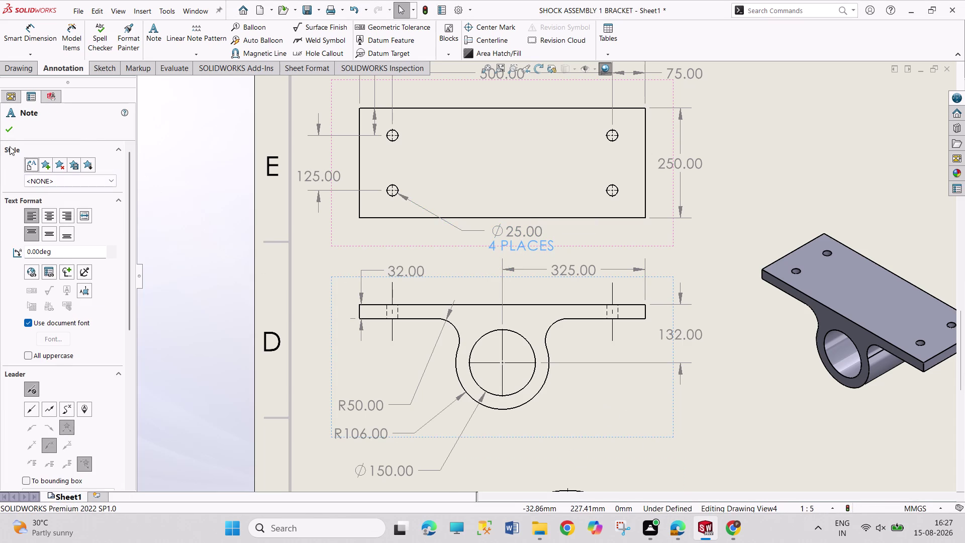
Check the bracket, pivot, bushing and nut dimensions in the Shock Assembly PDF.
click(11, 131)
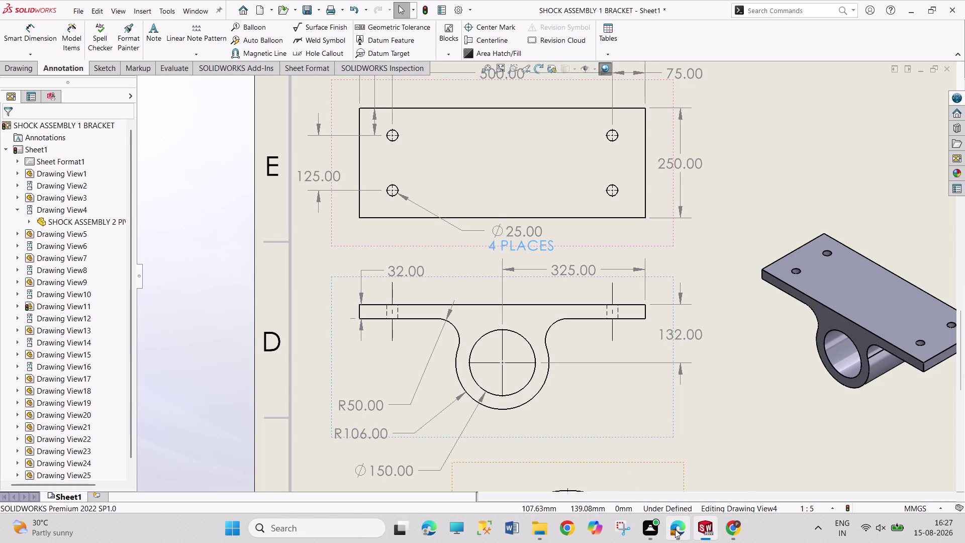
click(670, 466)
scroll(down, 3)
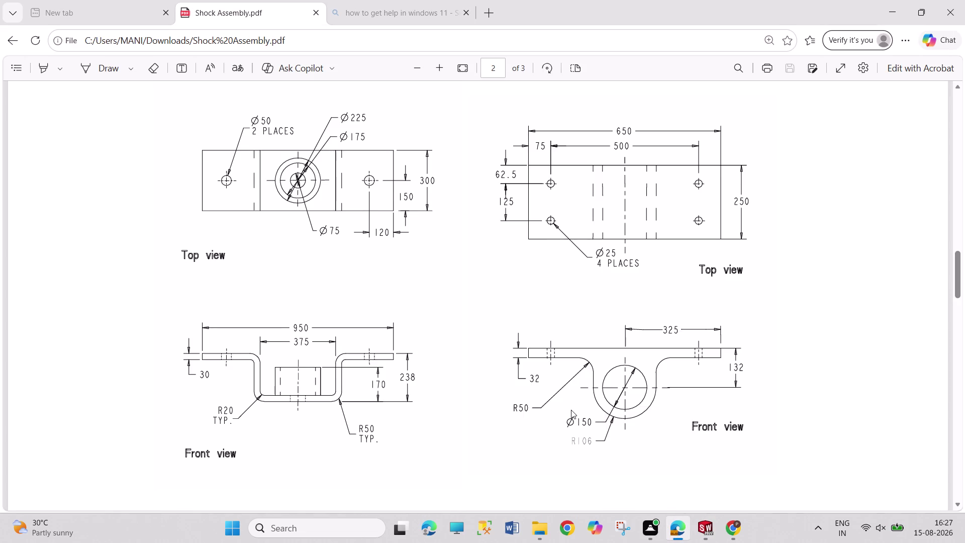
scroll(down, 3)
scroll(down, 3)
scroll(up, 3)
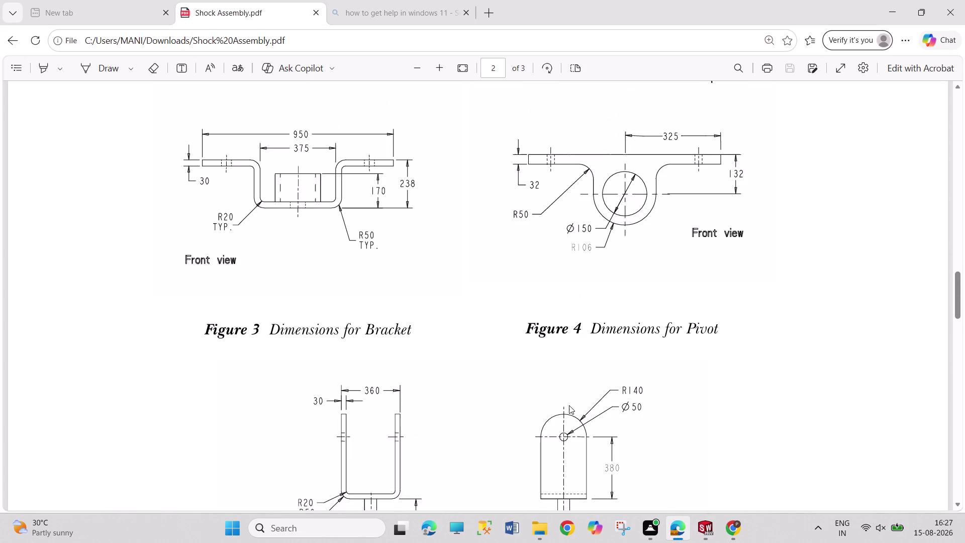
scroll(down, 3)
scroll(down, 3)
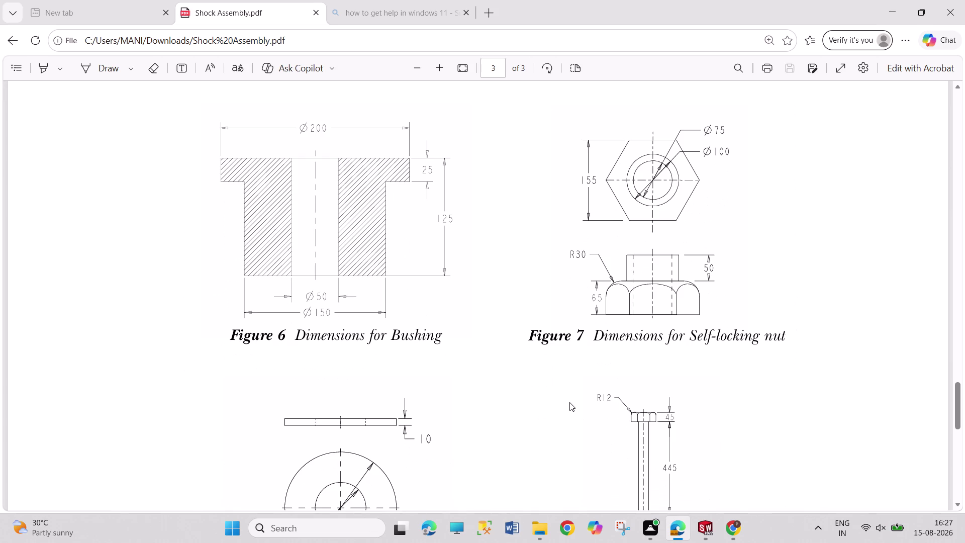
click(698, 532)
scroll(up, 3)
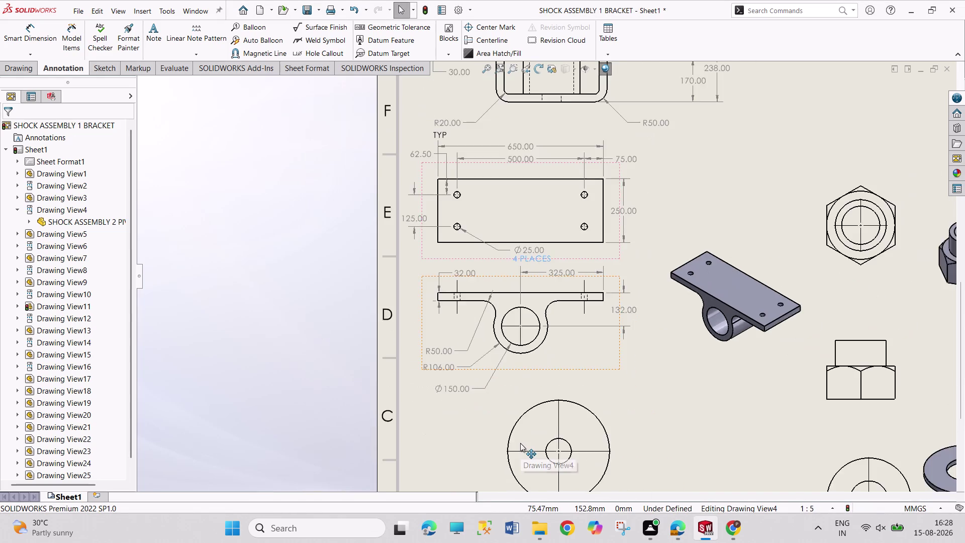
Move the bushing's round view into line with its side view.
scroll(up, 3)
scroll(up, 3)
scroll(down, 3)
scroll(down, 3)
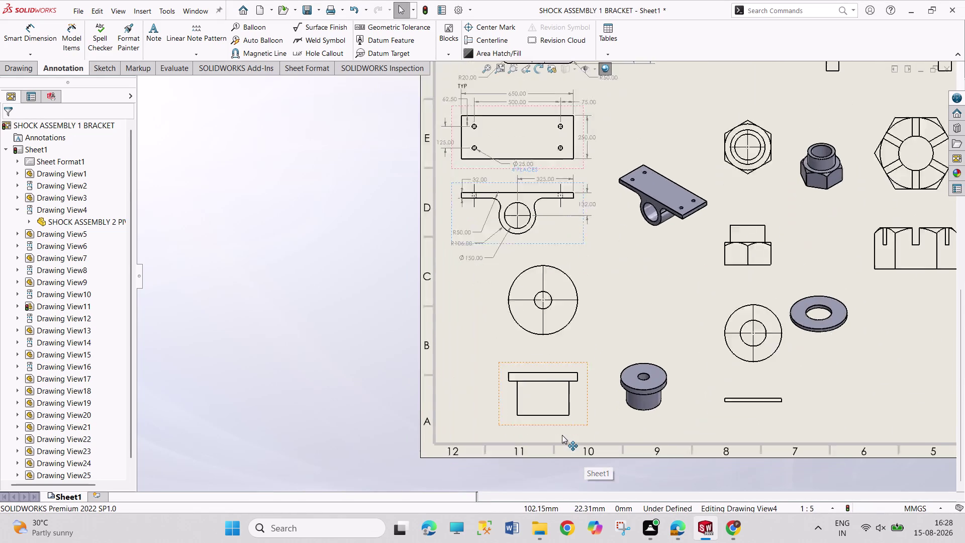
drag(543, 306, 508, 302)
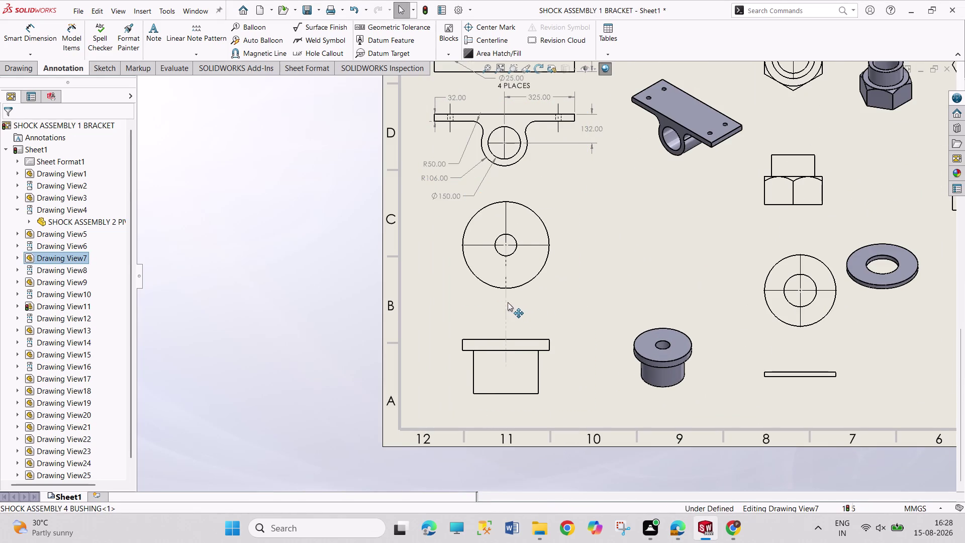
drag(507, 302, 481, 312)
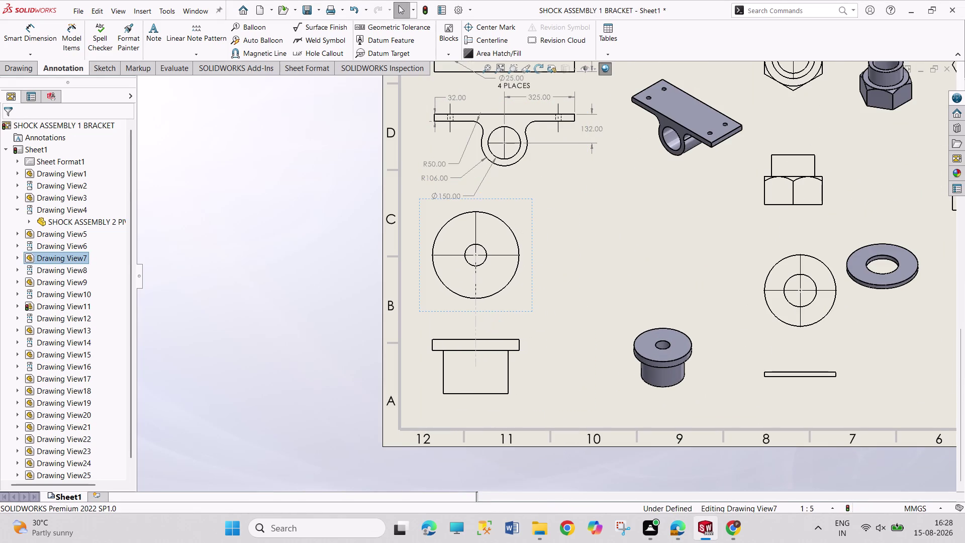
scroll(up, 3)
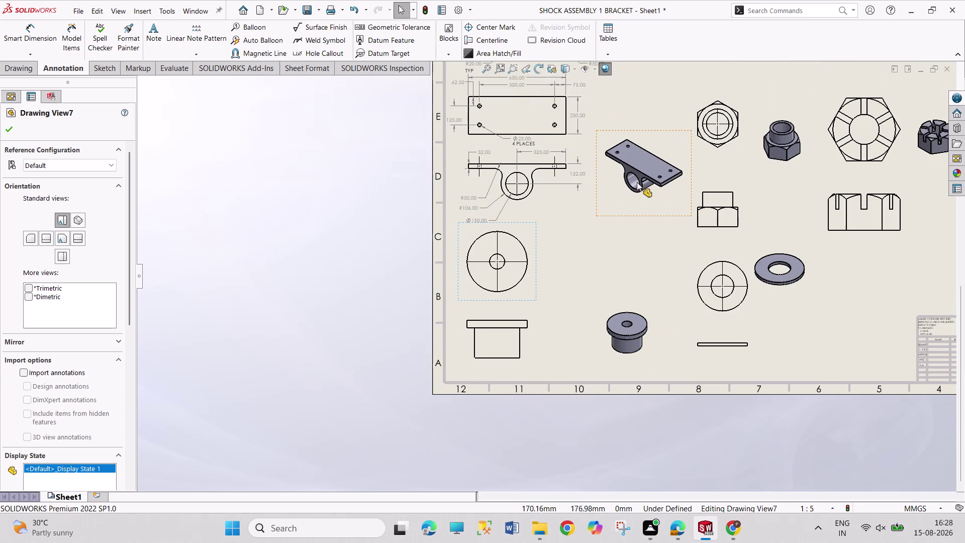
scroll(up, 3)
drag(619, 174, 618, 168)
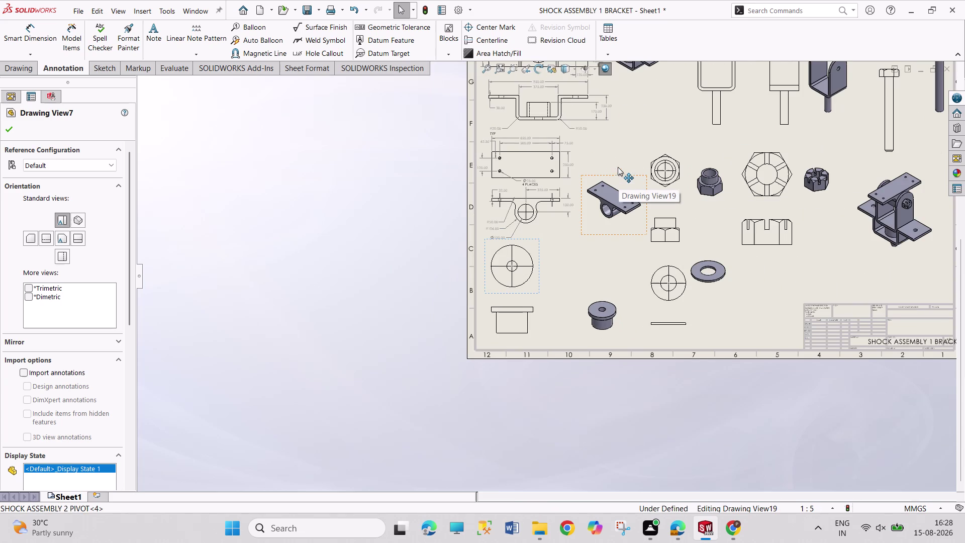
drag(618, 167, 609, 140)
scroll(down, 3)
scroll(down, 3)
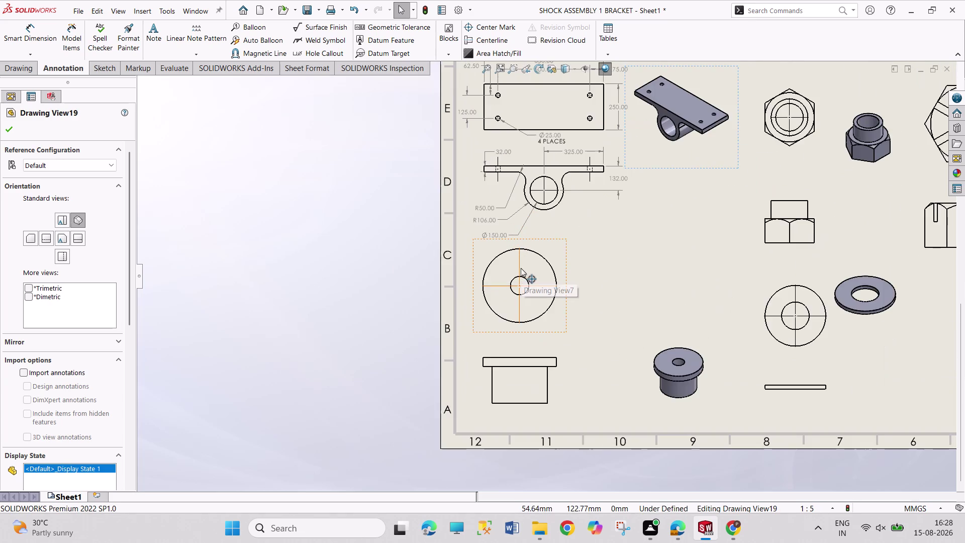
scroll(down, 3)
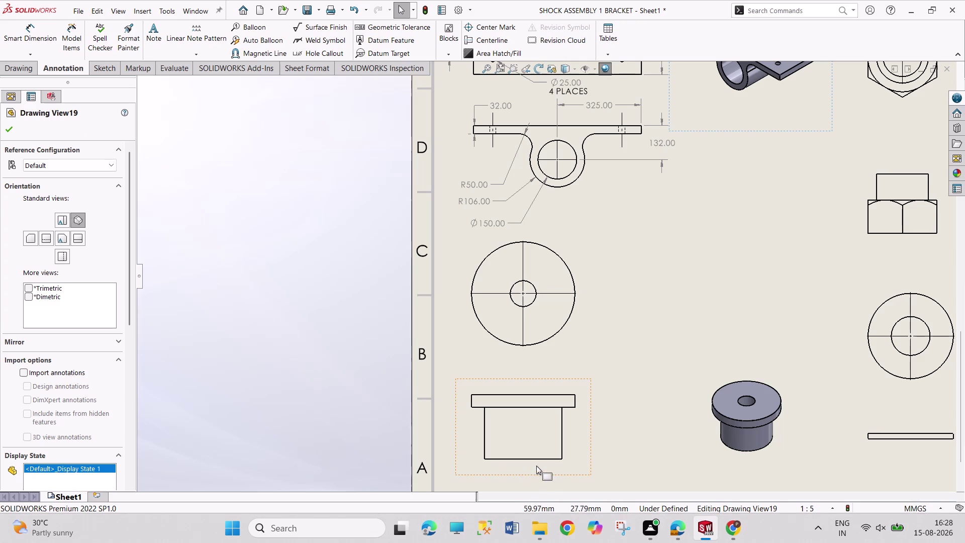
Set the bushing side view (Drawing View8) to Hidden Lines Visible.
click(541, 473)
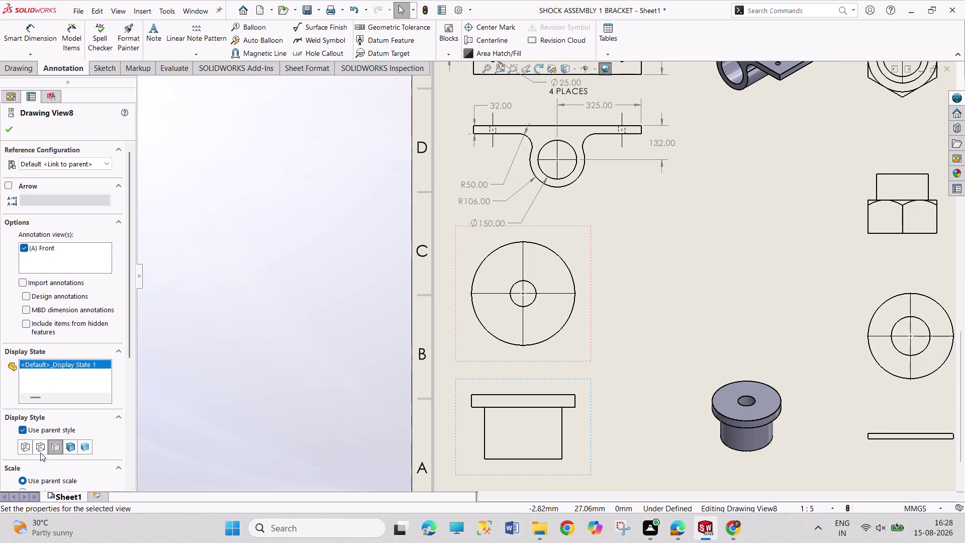
click(39, 448)
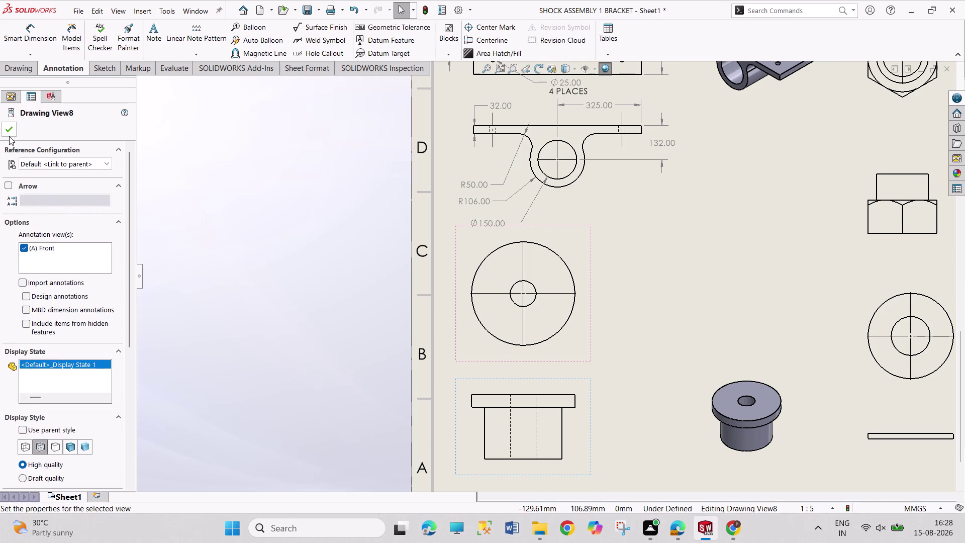
click(9, 130)
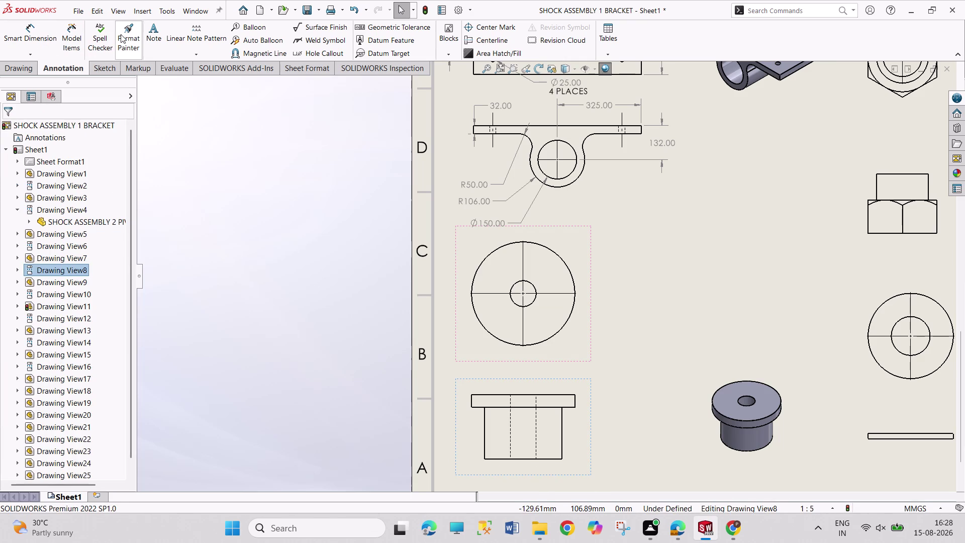
click(24, 31)
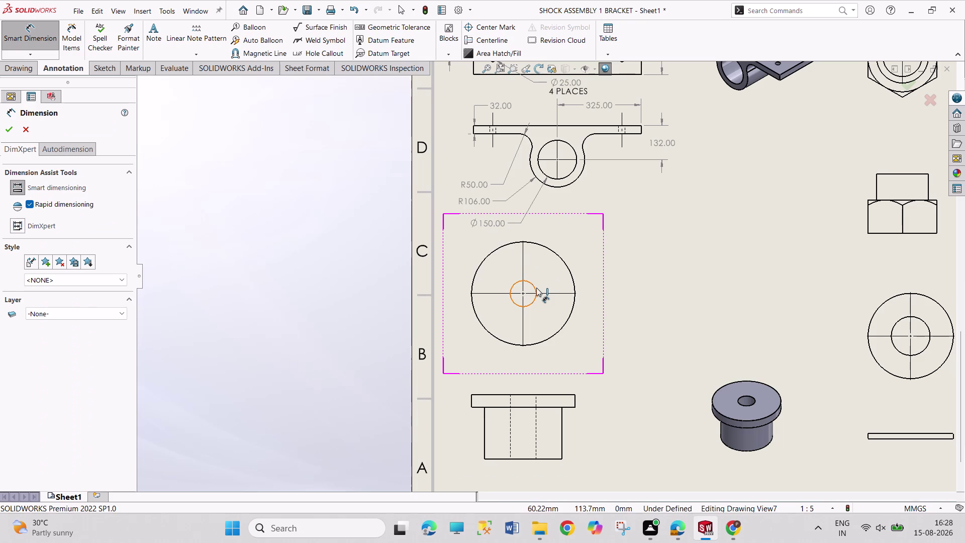
Dimension the bushing round view with the Ø50 bore and Ø200 outer diameter.
click(536, 287)
click(536, 287)
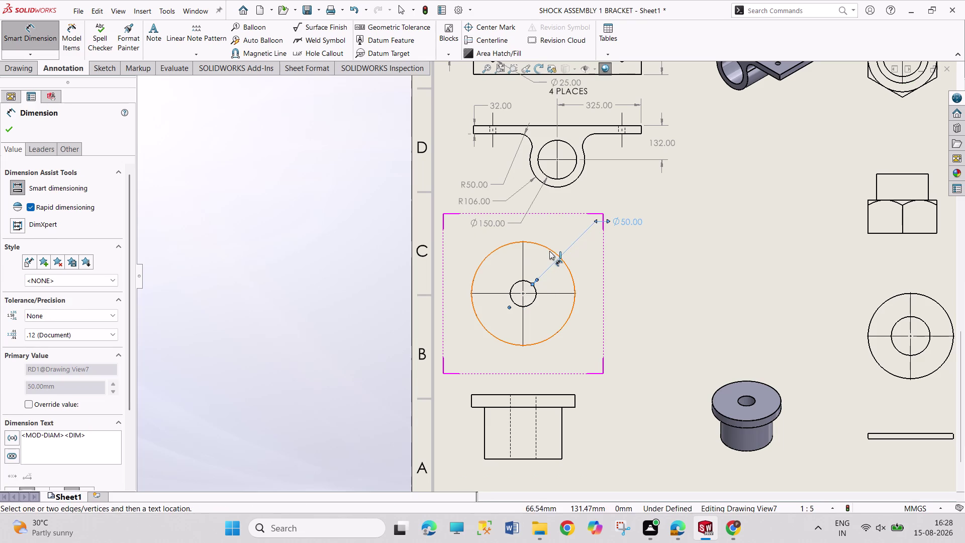
click(550, 251)
click(549, 251)
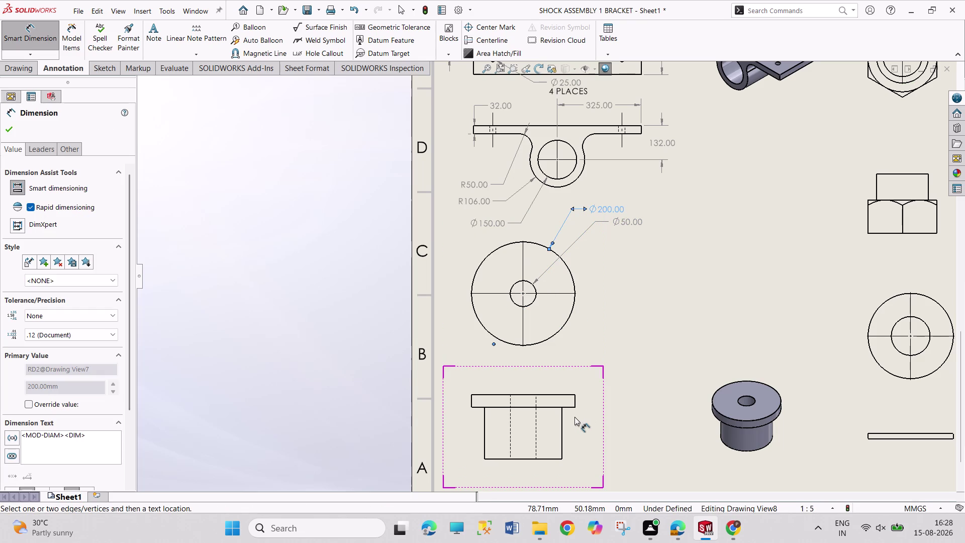
click(576, 402)
click(580, 401)
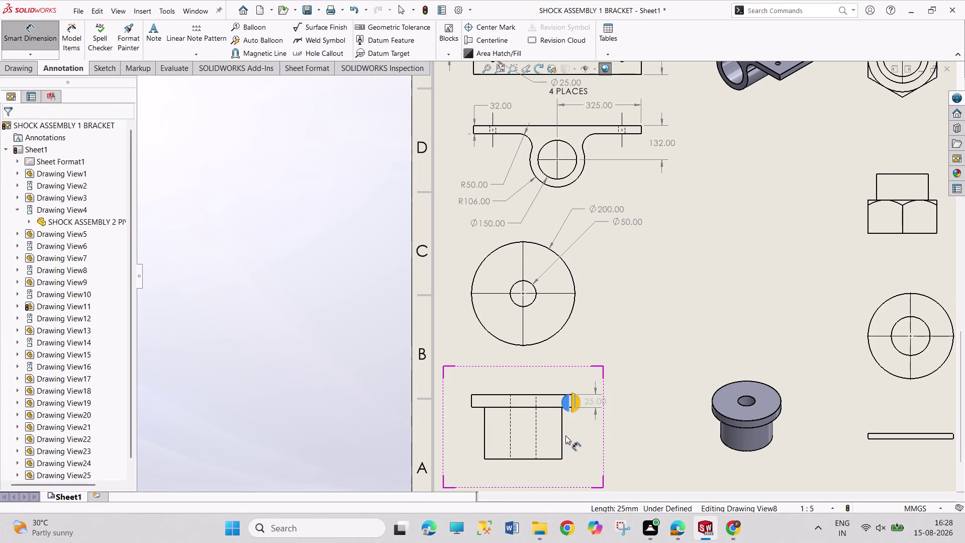
Add the 25 flange thickness, 100 height and Ø50 bore dimensions to the side view.
click(563, 448)
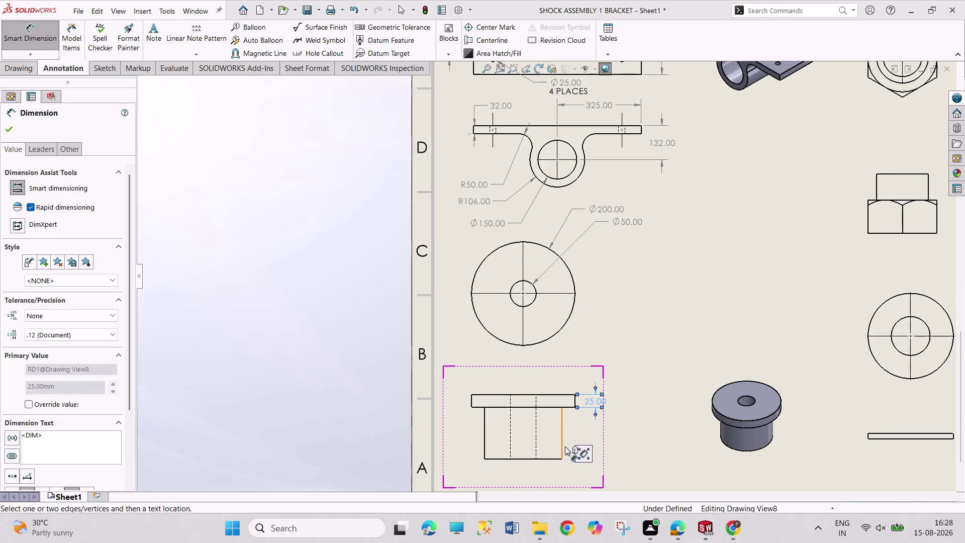
click(567, 443)
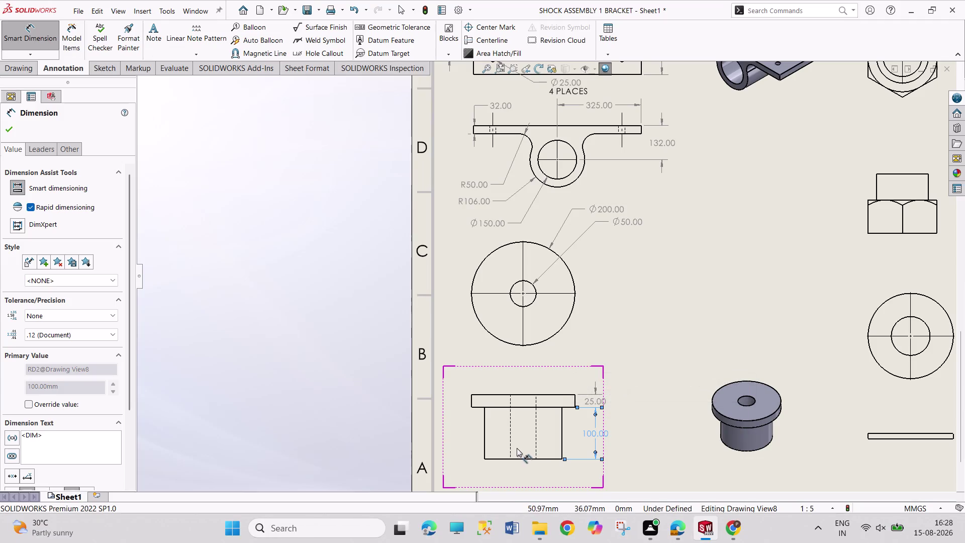
click(511, 445)
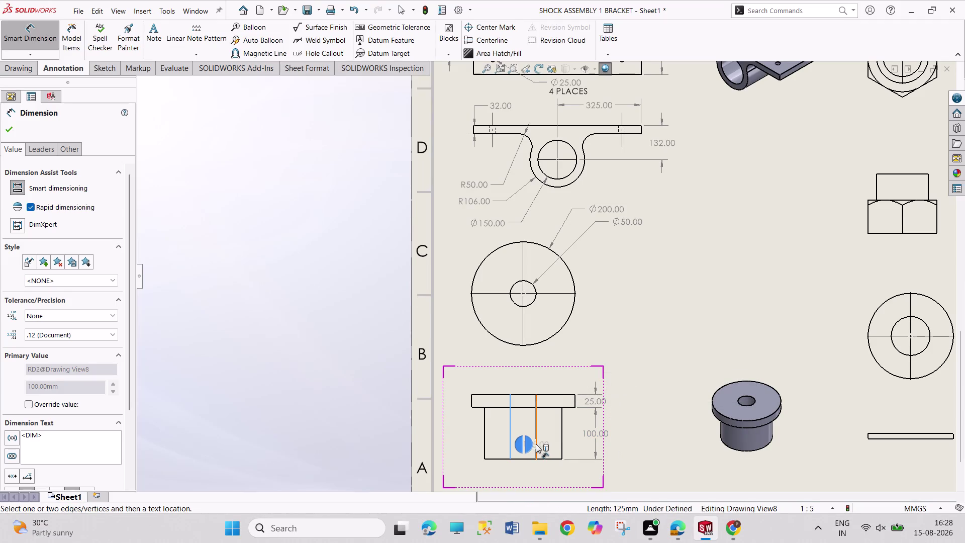
click(536, 444)
click(536, 433)
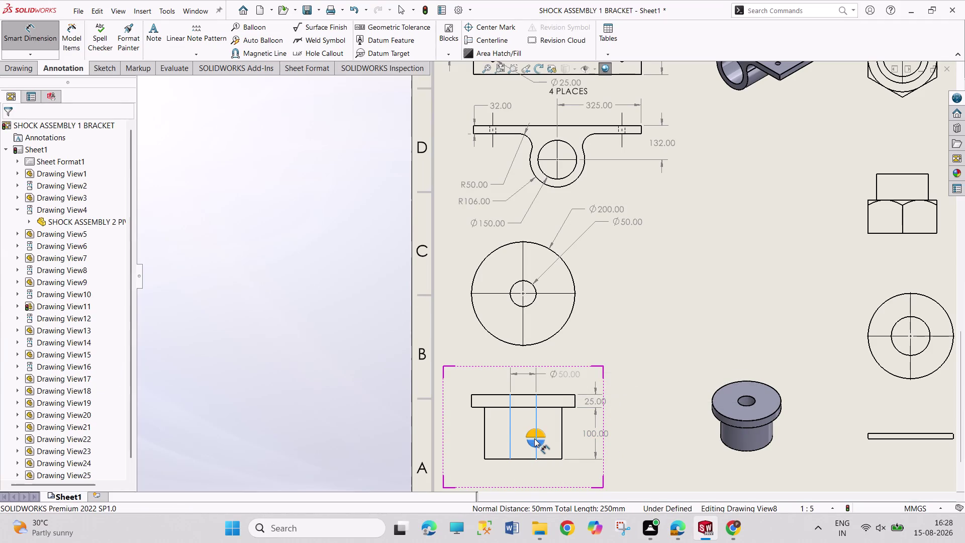
click(486, 443)
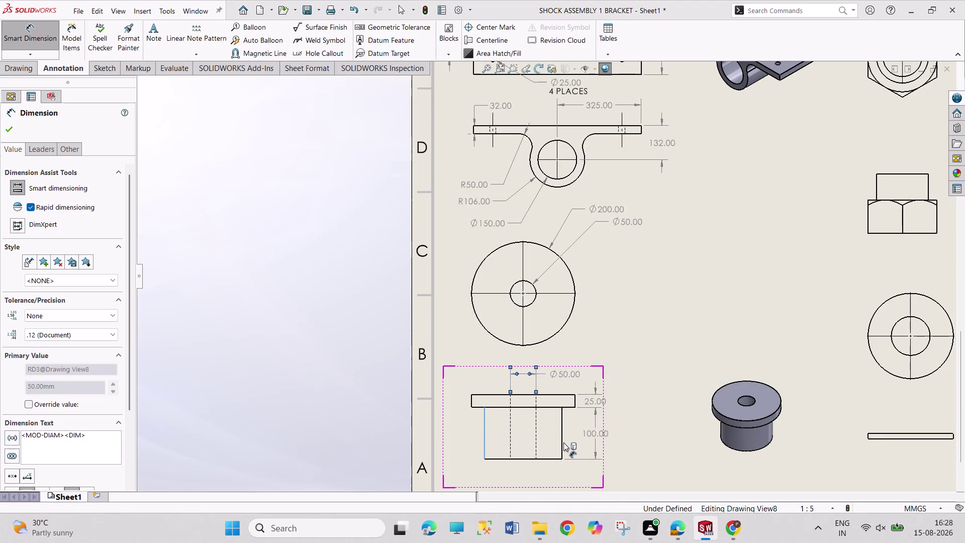
Add the Ø150 body and Ø200 flange diameters to the bushing side view.
click(563, 421)
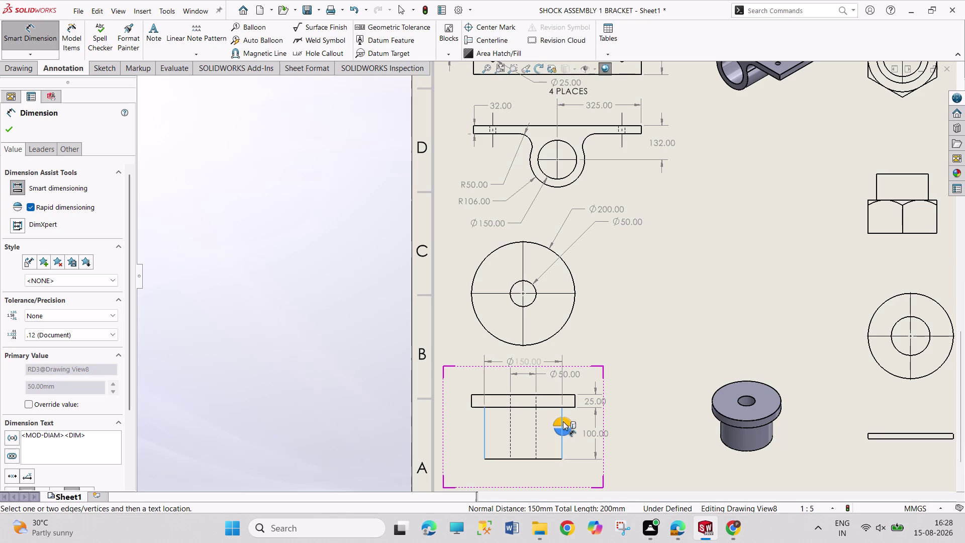
click(563, 422)
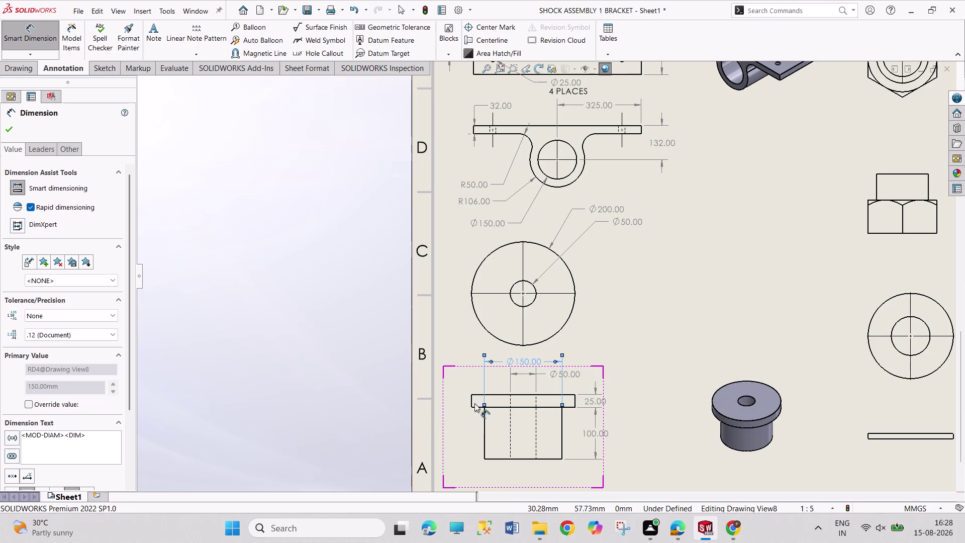
click(471, 401)
click(574, 403)
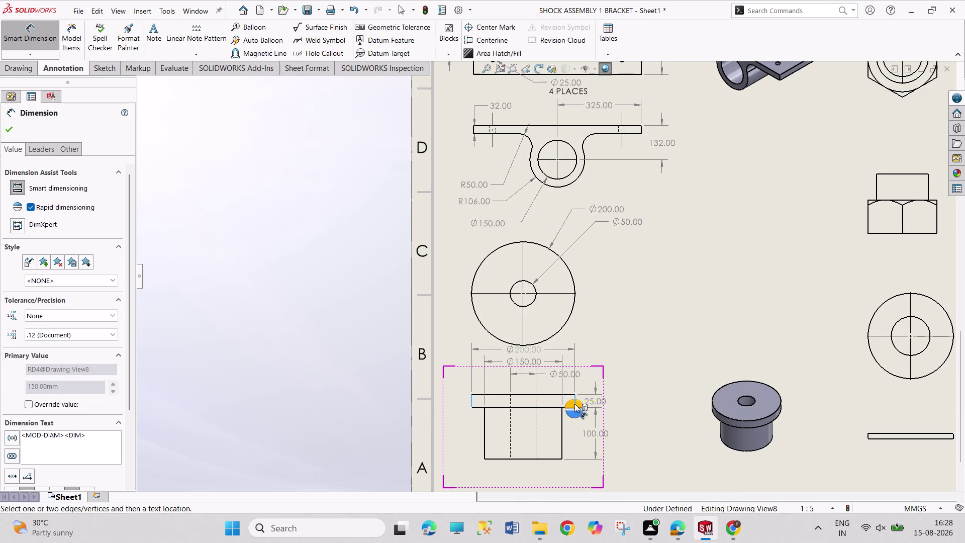
click(575, 403)
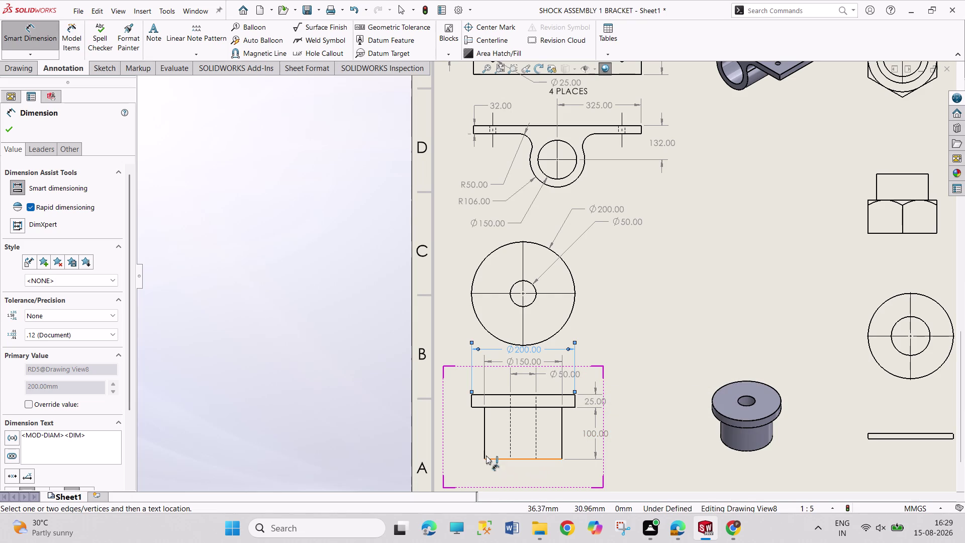
click(486, 455)
click(561, 453)
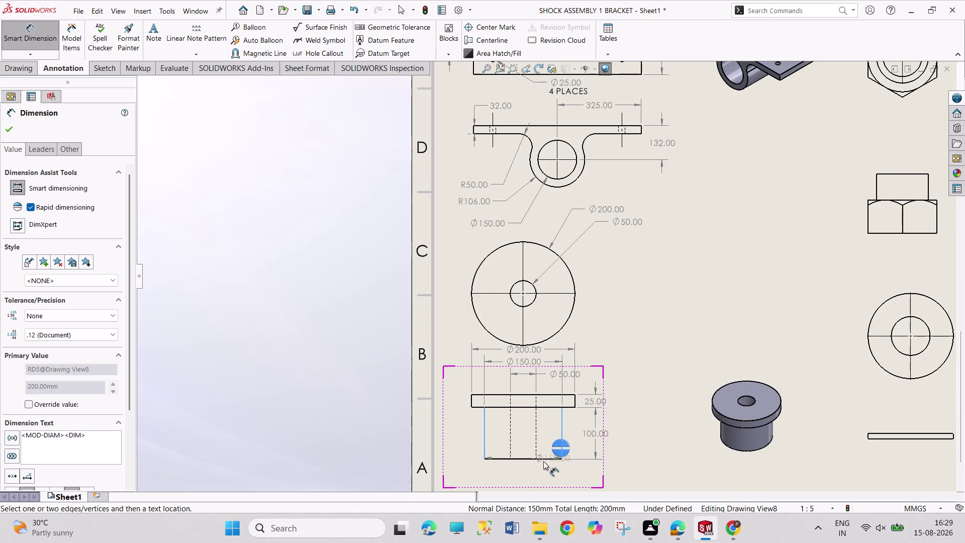
click(558, 452)
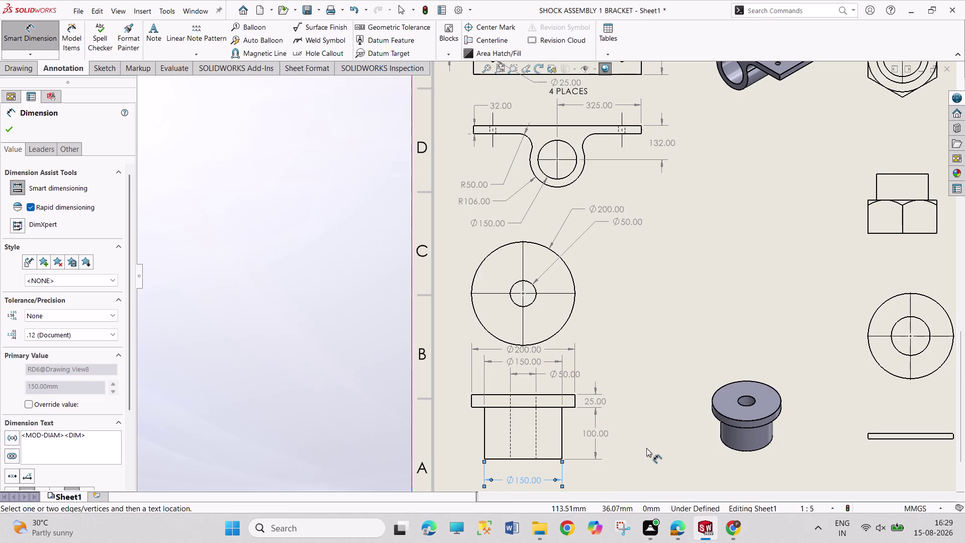
key(Escape)
key(Escape)
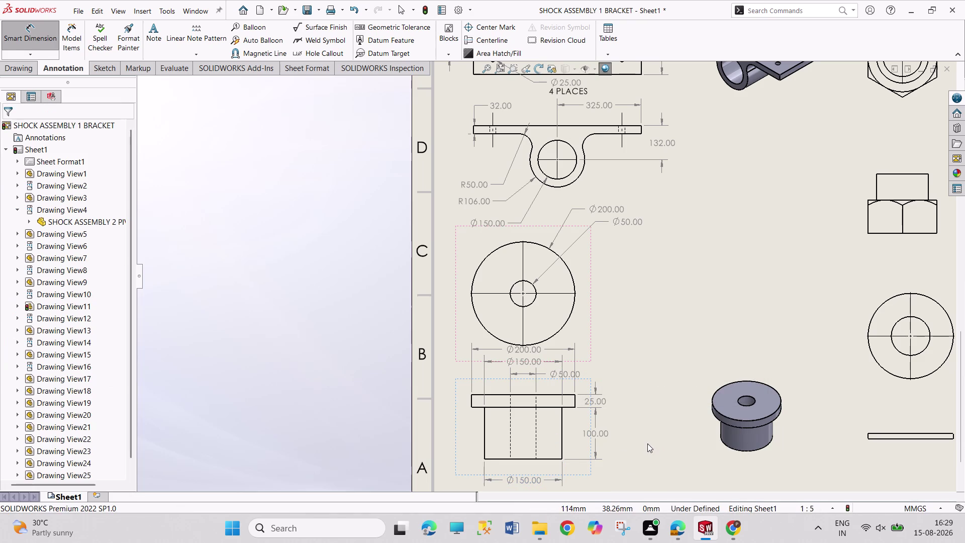
key(Escape)
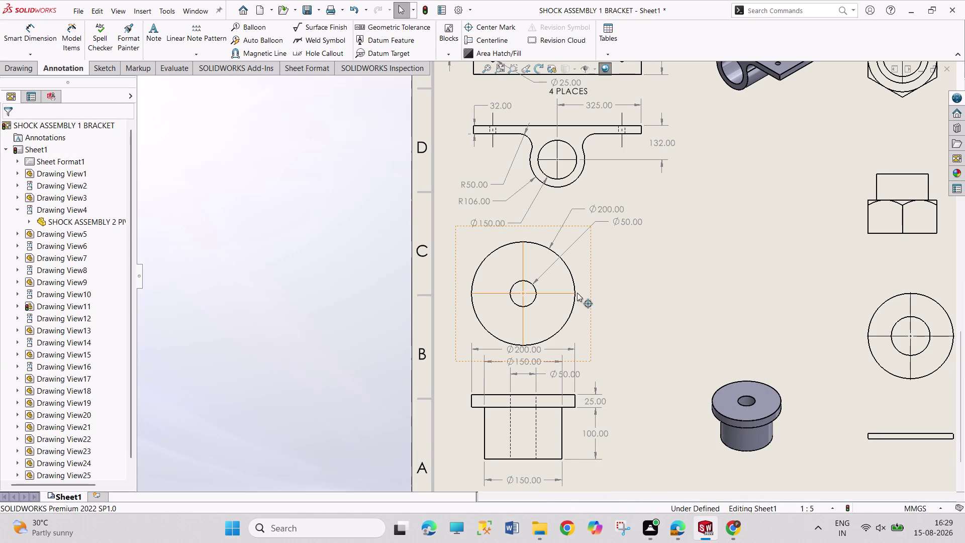
Move the bushing front view up and place its isometric view beside it.
drag(590, 302, 591, 297)
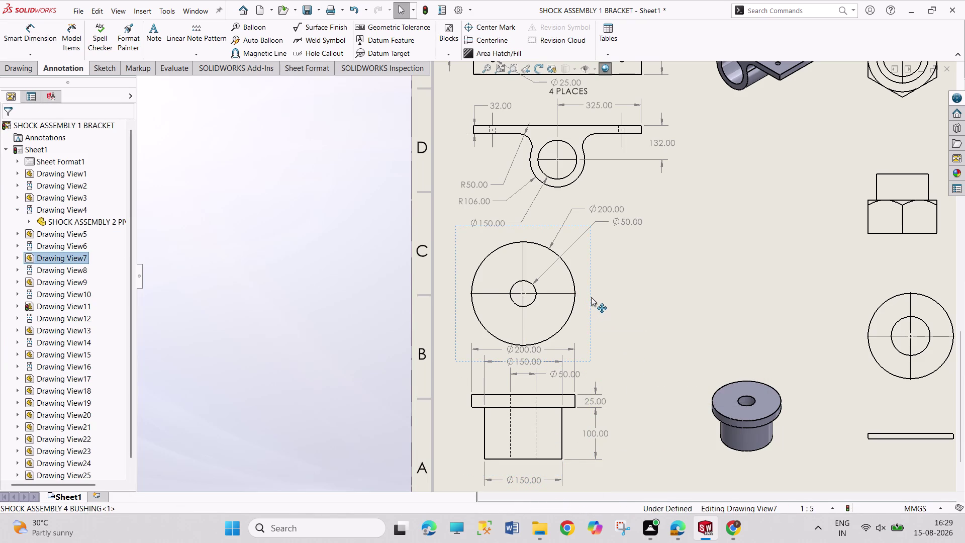
drag(592, 298, 594, 288)
scroll(up, 3)
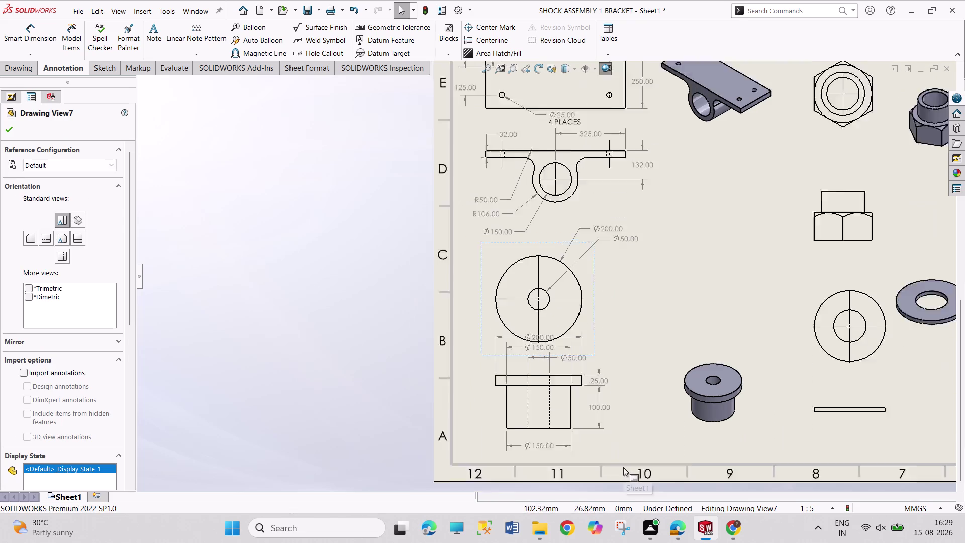
scroll(down, 3)
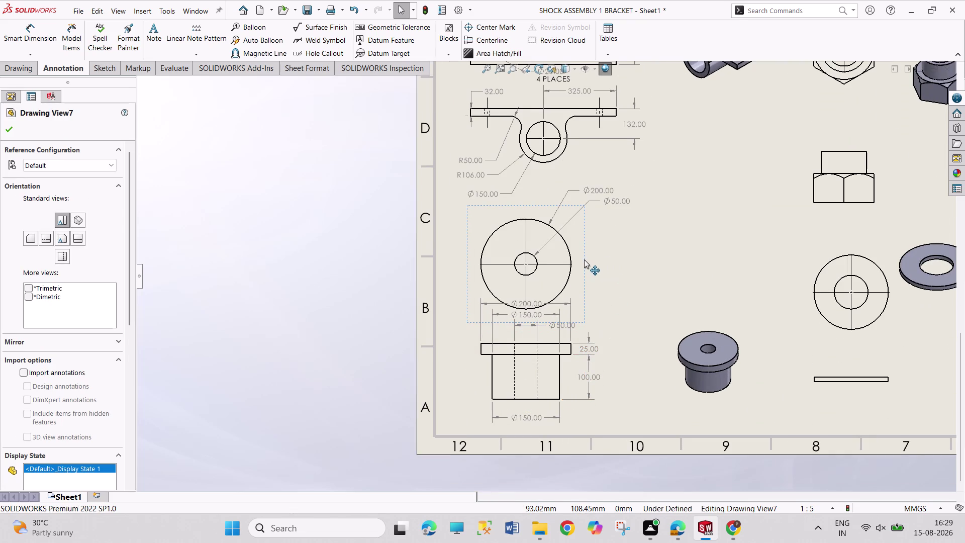
drag(585, 260, 588, 240)
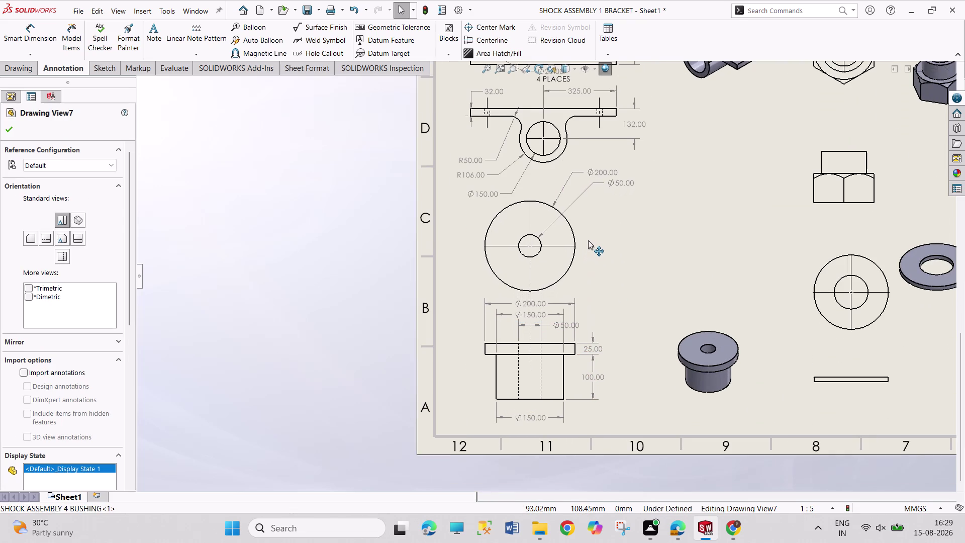
drag(589, 241, 588, 238)
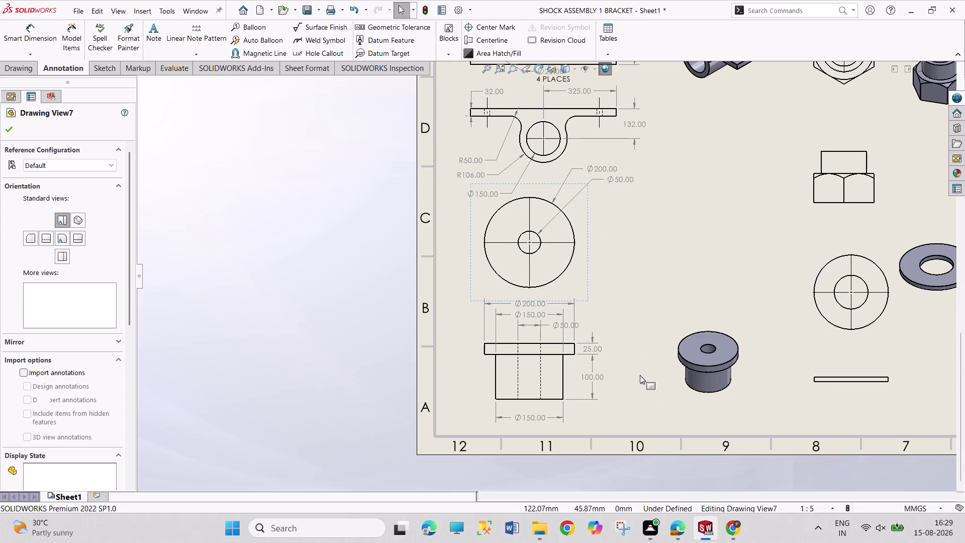
drag(696, 417, 665, 350)
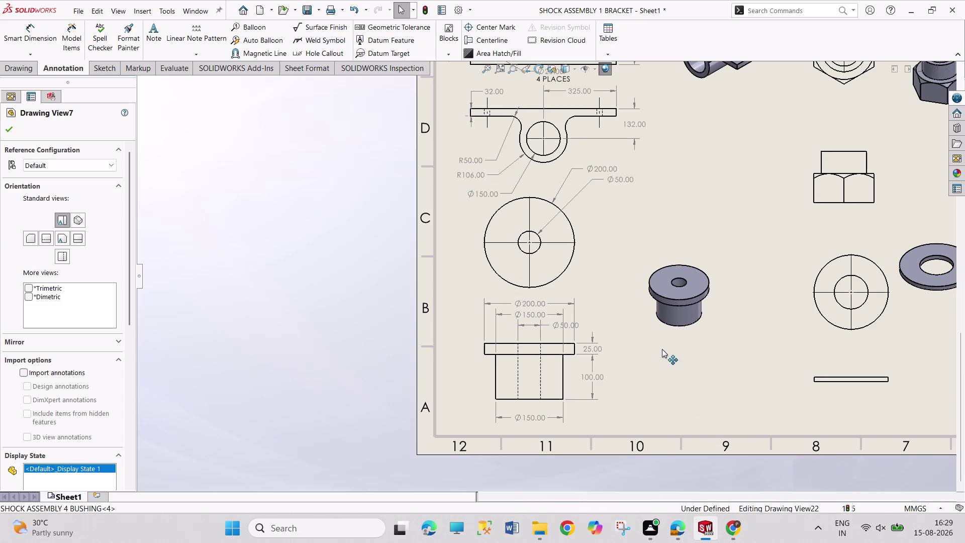
drag(665, 350, 618, 318)
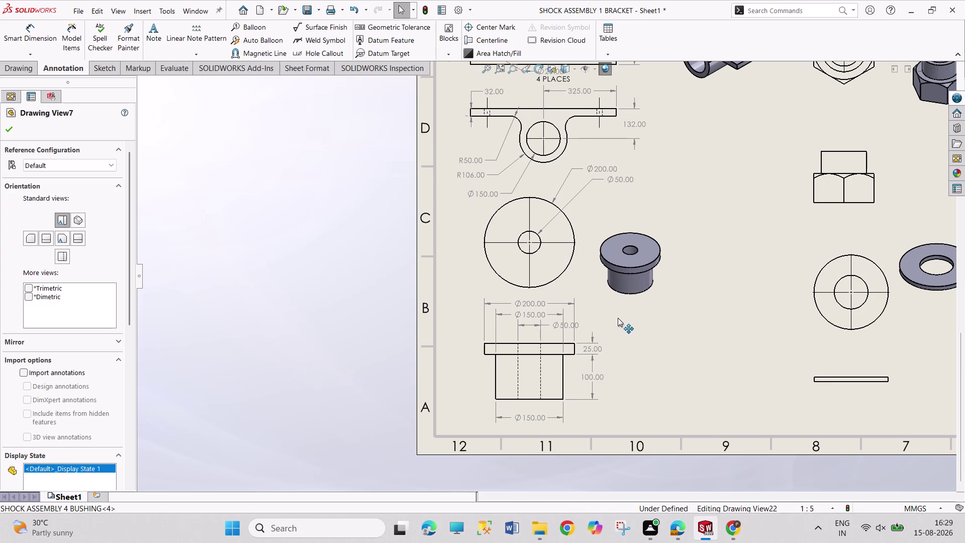
Bring the washer's front, edge and isometric views next to the bushing group.
drag(617, 318, 616, 317)
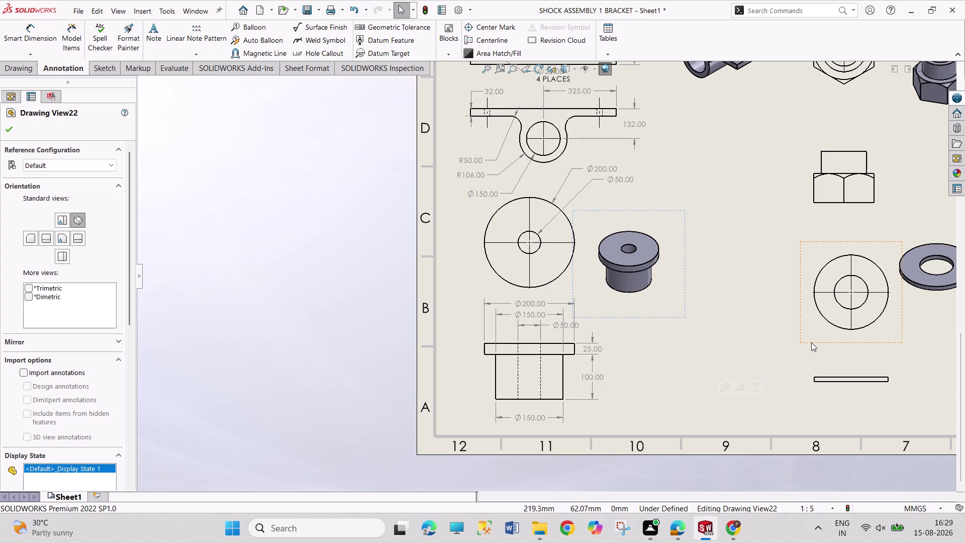
drag(811, 343, 685, 346)
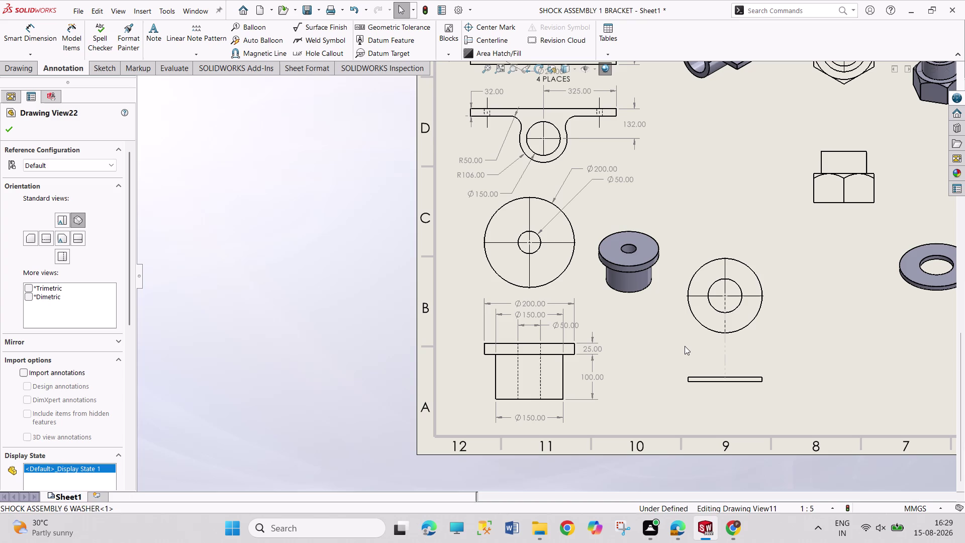
drag(685, 346, 684, 346)
drag(728, 402, 729, 383)
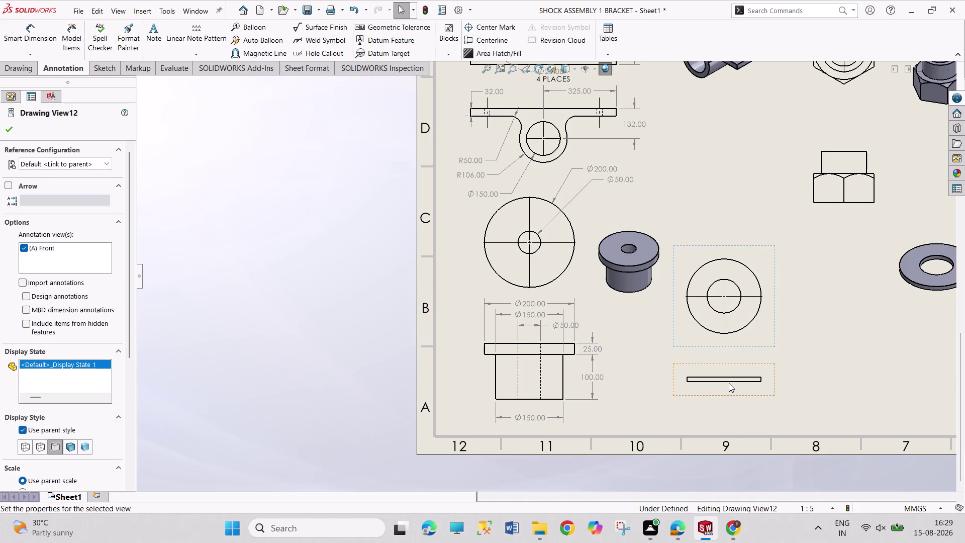
drag(729, 384, 729, 376)
drag(740, 395, 740, 387)
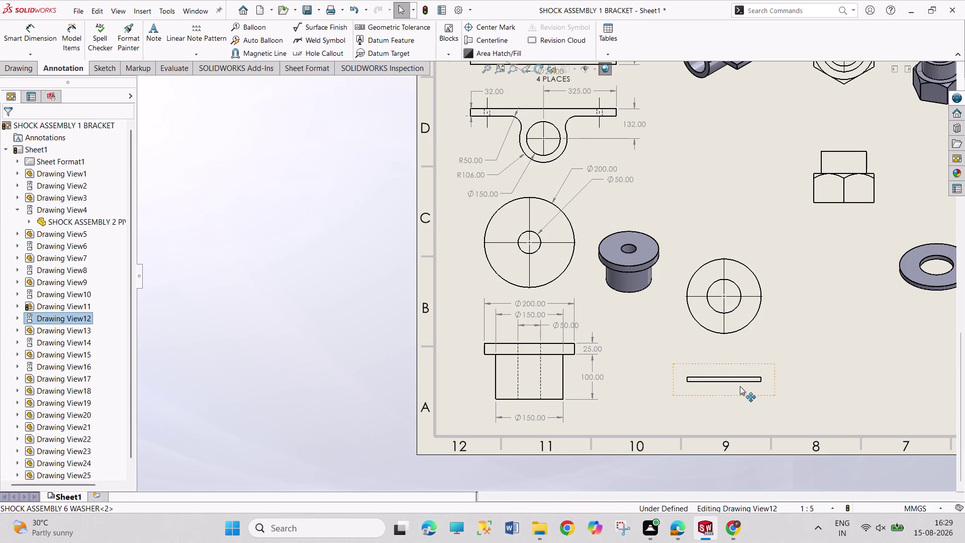
drag(740, 387, 740, 377)
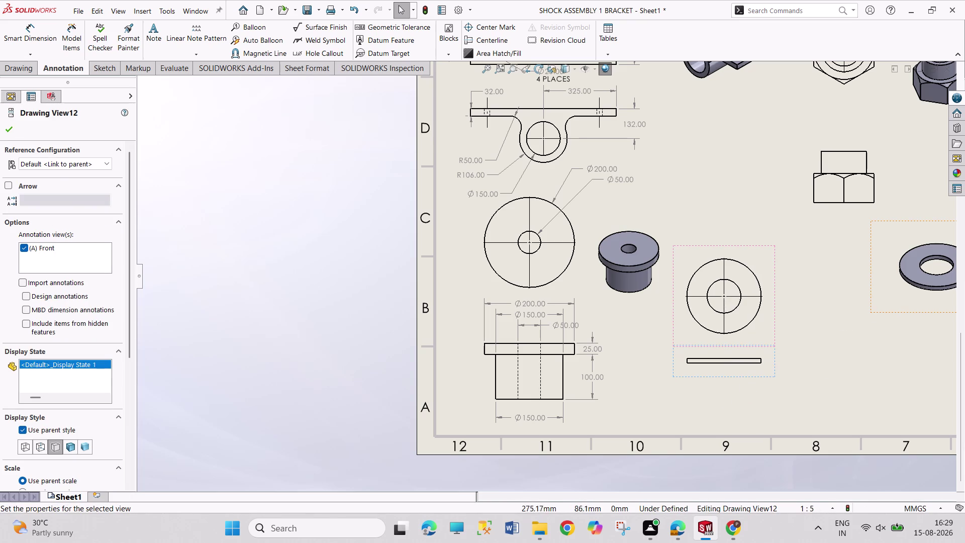
drag(913, 313, 803, 330)
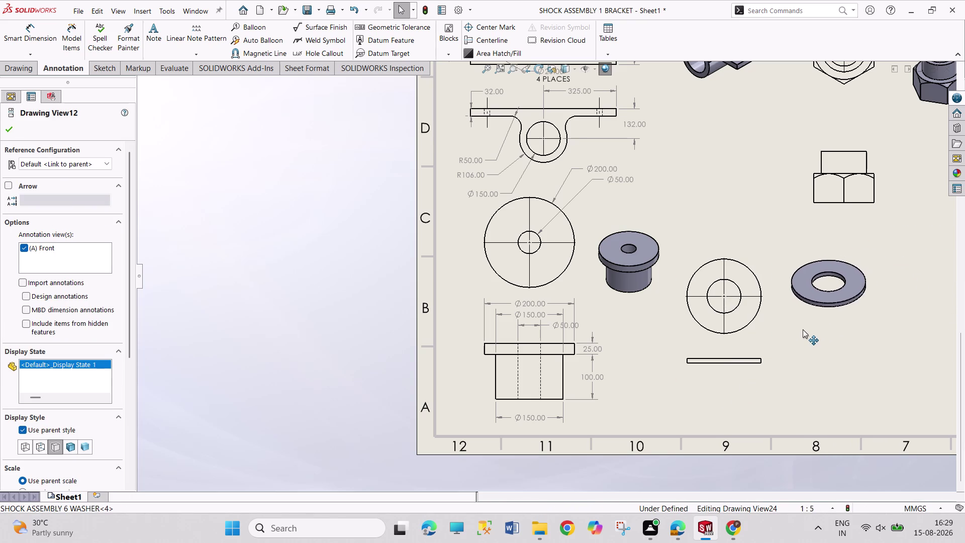
Place the washer 3D view, then check its Ø75, Ø165 and 10 sizes in the PDF.
drag(803, 329, 792, 336)
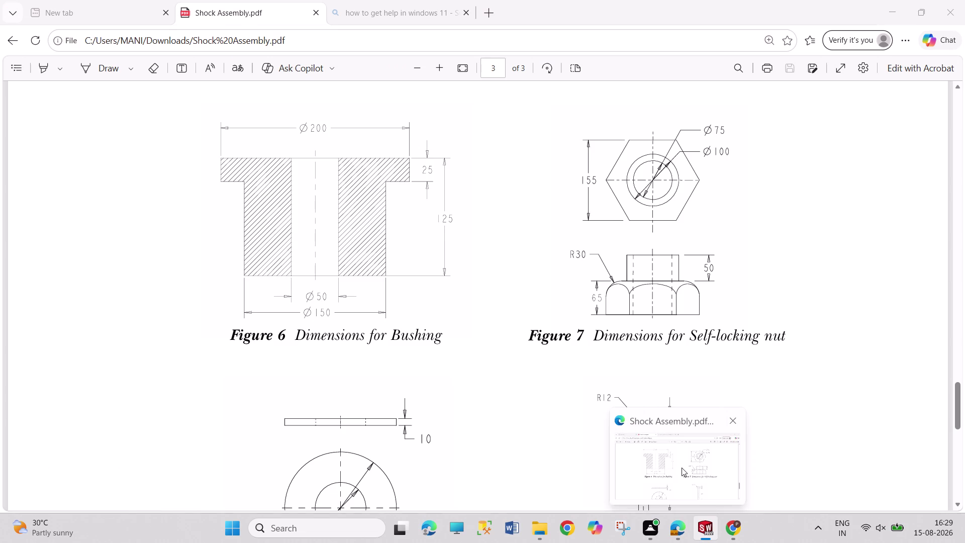
click(682, 468)
scroll(down, 3)
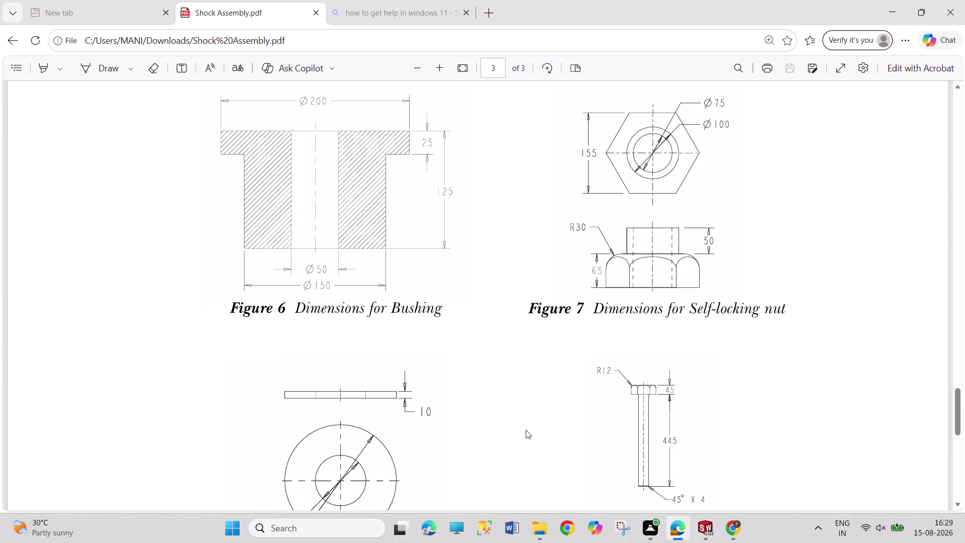
scroll(down, 3)
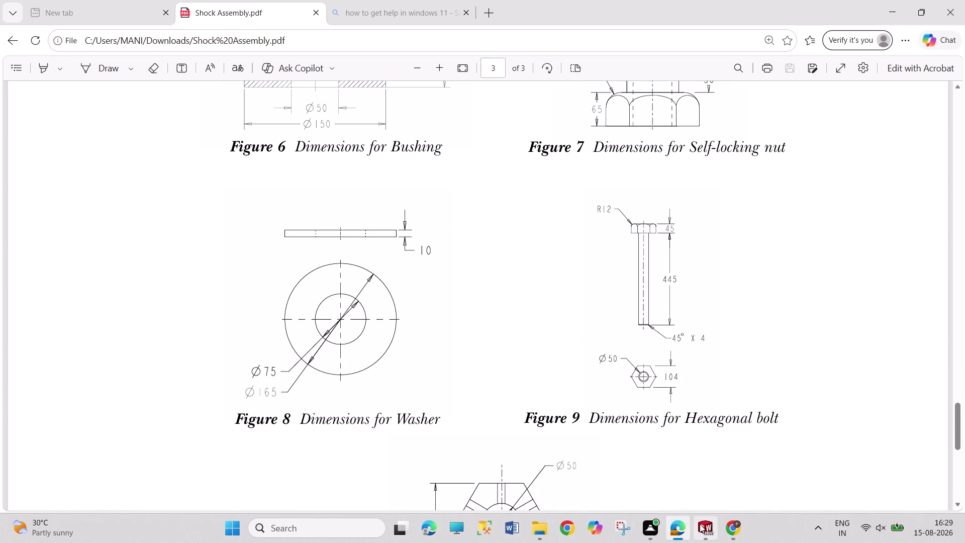
click(700, 524)
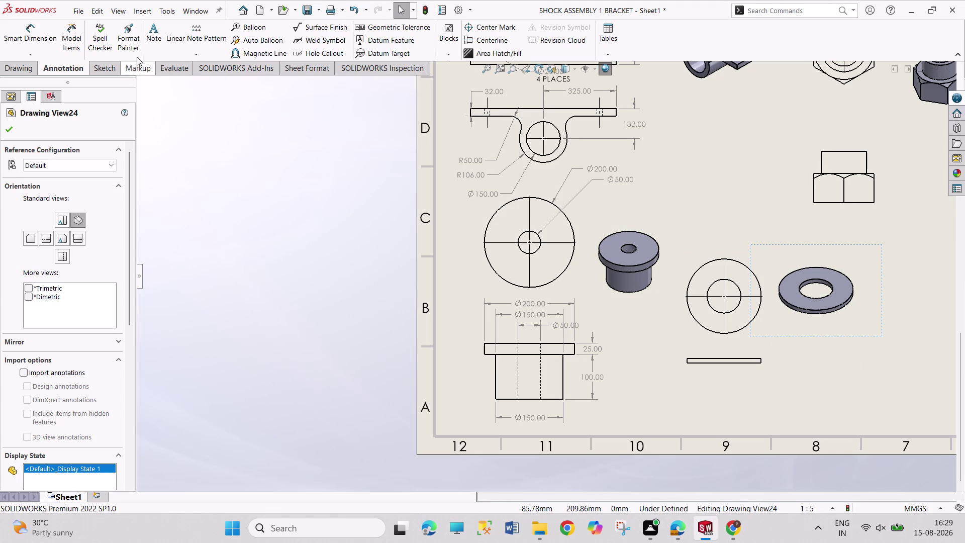
Dimension the washer front view with stacked Ø75 and Ø165 diameters.
click(39, 31)
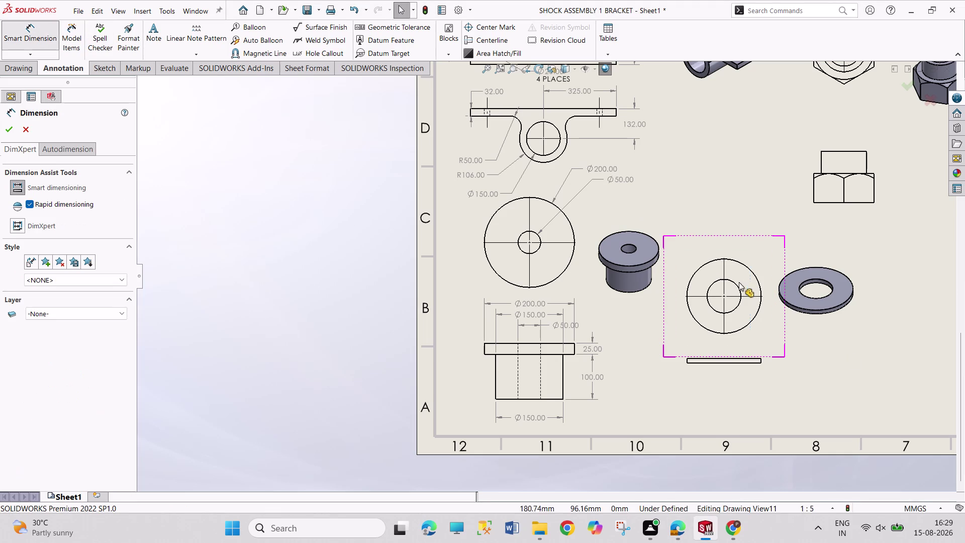
click(737, 284)
click(736, 284)
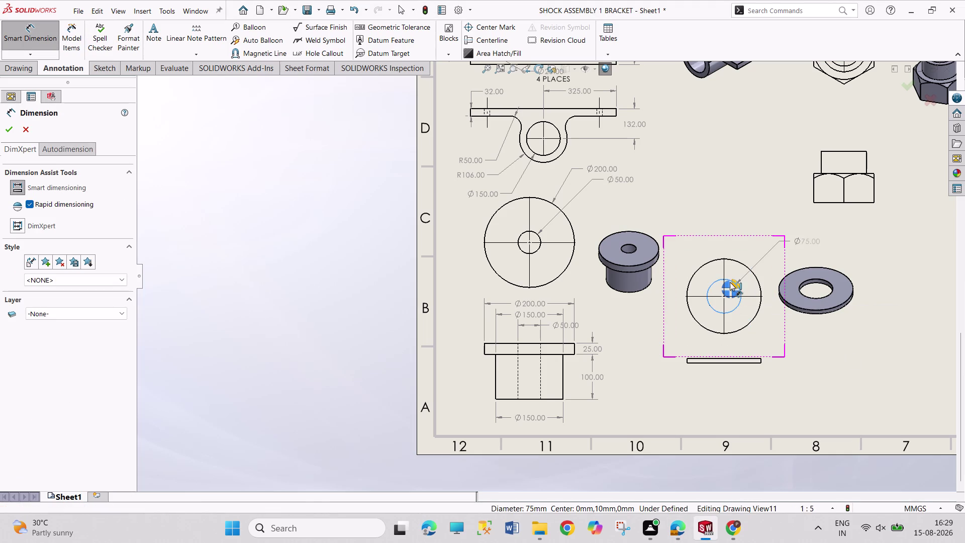
click(718, 259)
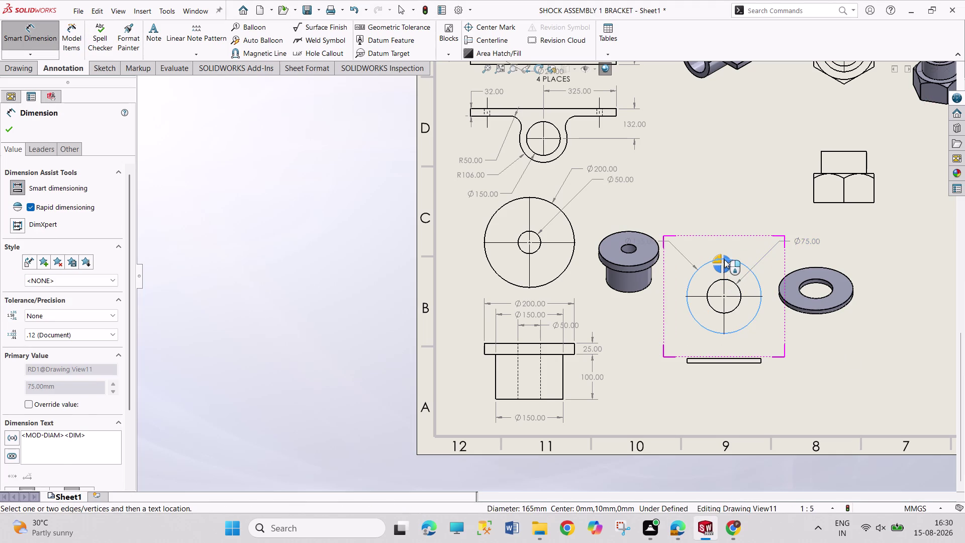
click(724, 259)
drag(785, 228, 761, 222)
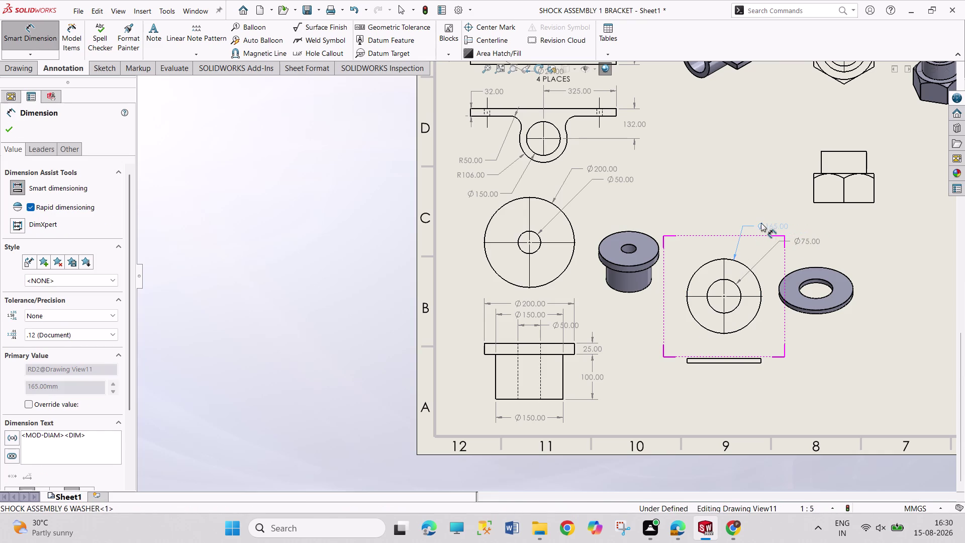
drag(761, 223, 761, 223)
drag(804, 240, 784, 235)
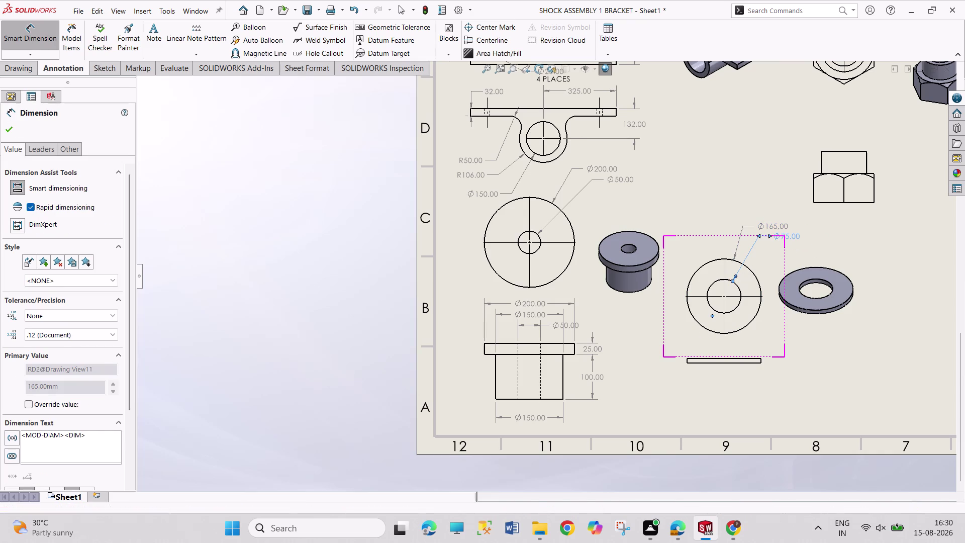
click(755, 357)
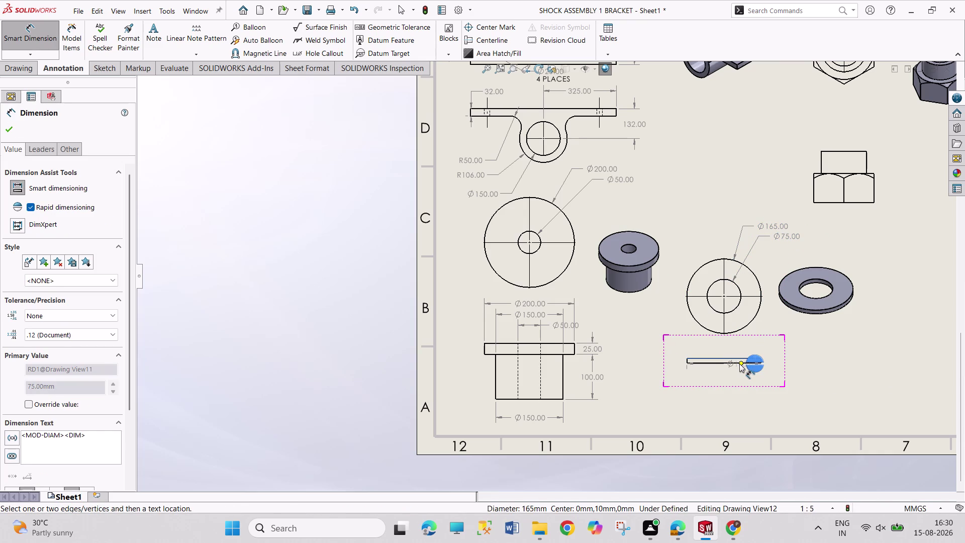
Add the 10.00 thickness dimension to the washer's edge view.
click(731, 365)
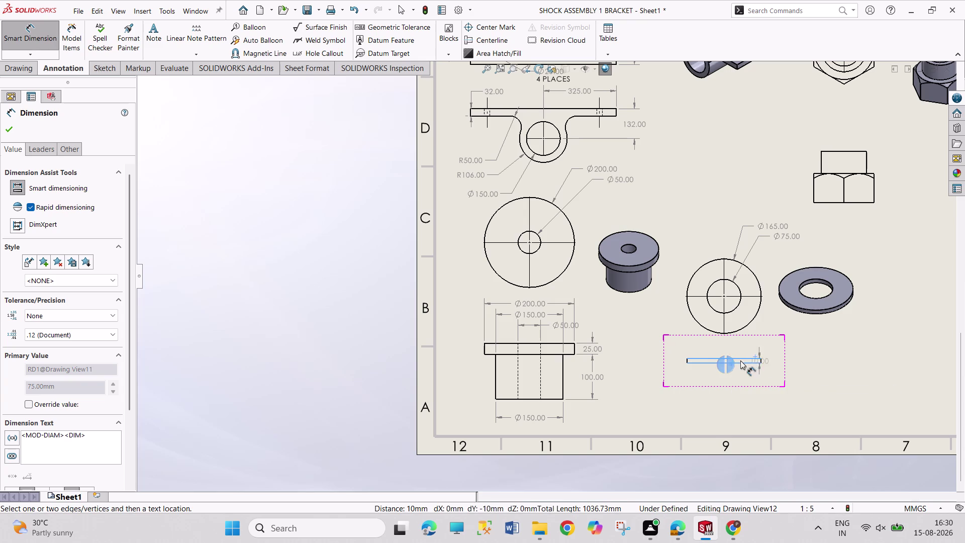
click(730, 364)
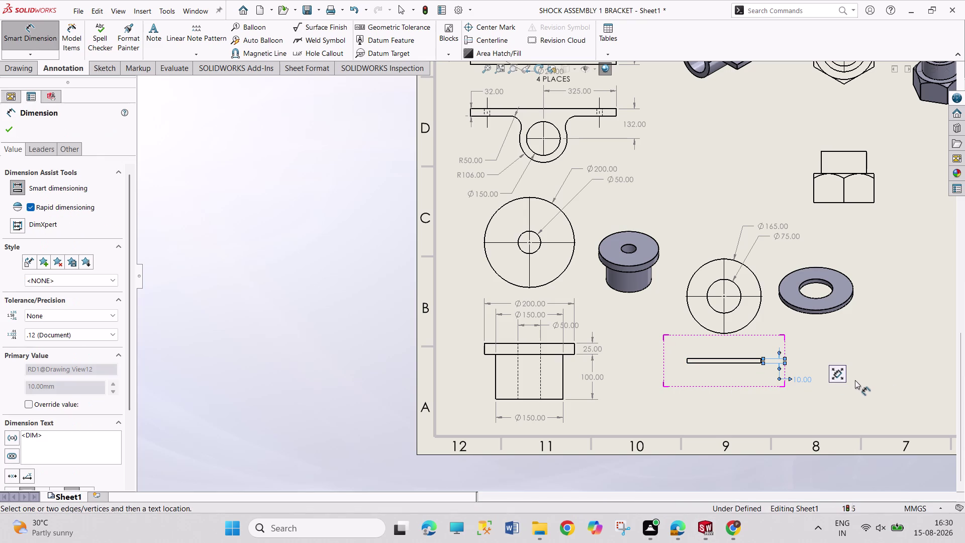
scroll(up, 3)
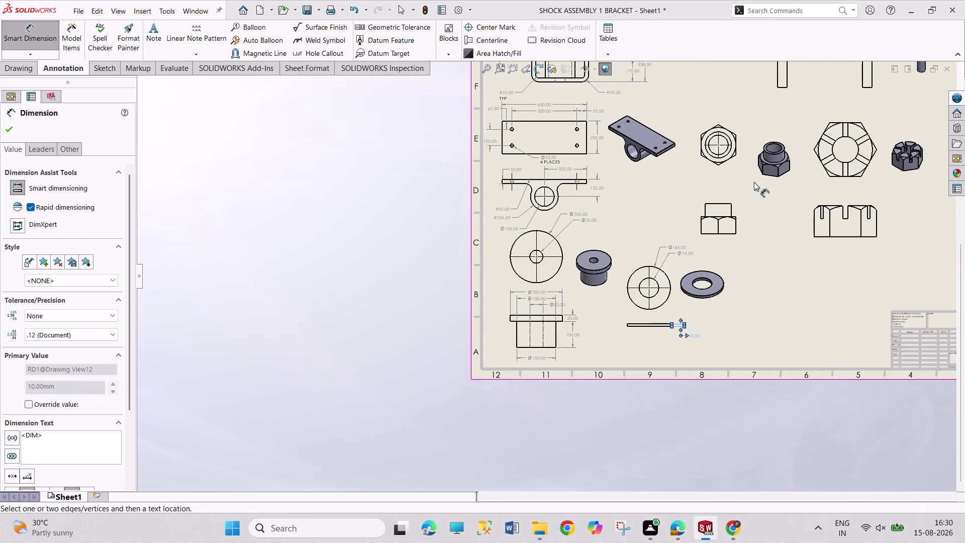
Insert a centerline between the two bore edges of the bushing's side view.
scroll(down, 3)
scroll(down, 3)
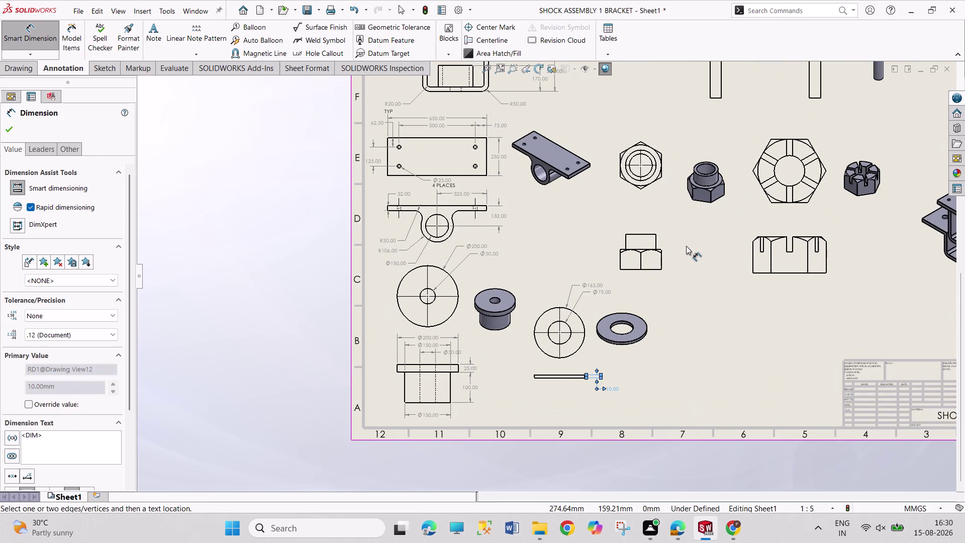
scroll(up, 3)
scroll(up, 3)
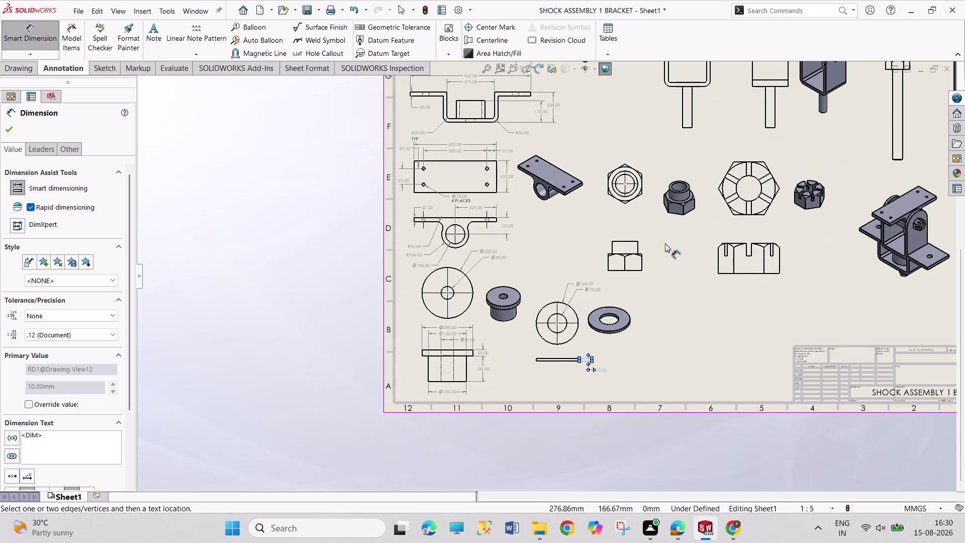
scroll(up, 3)
scroll(up, 3)
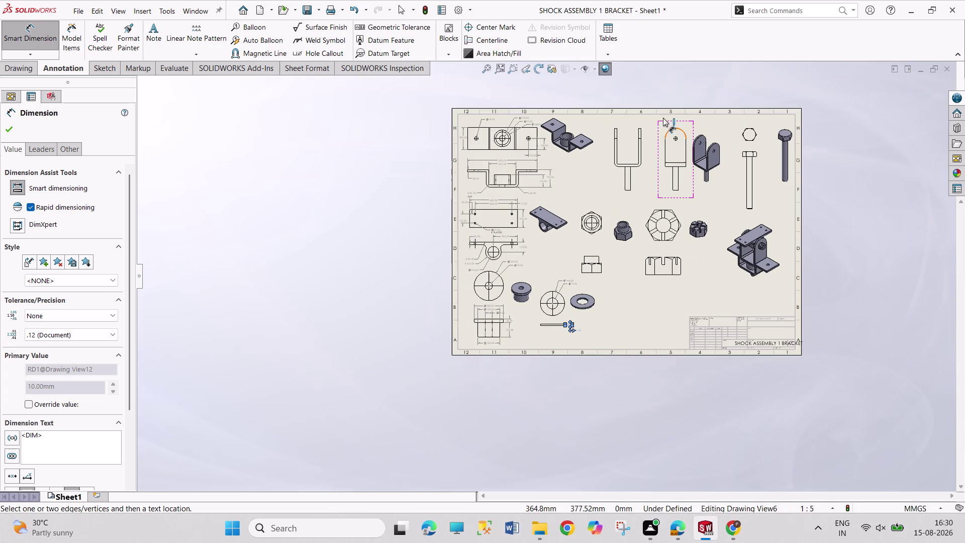
scroll(down, 3)
scroll(down, 3)
scroll(down, 3)
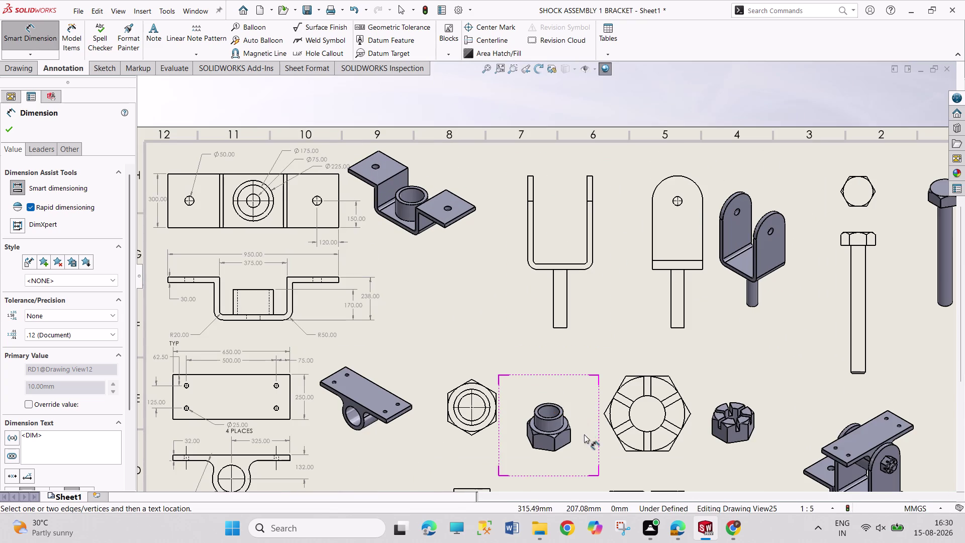
click(481, 43)
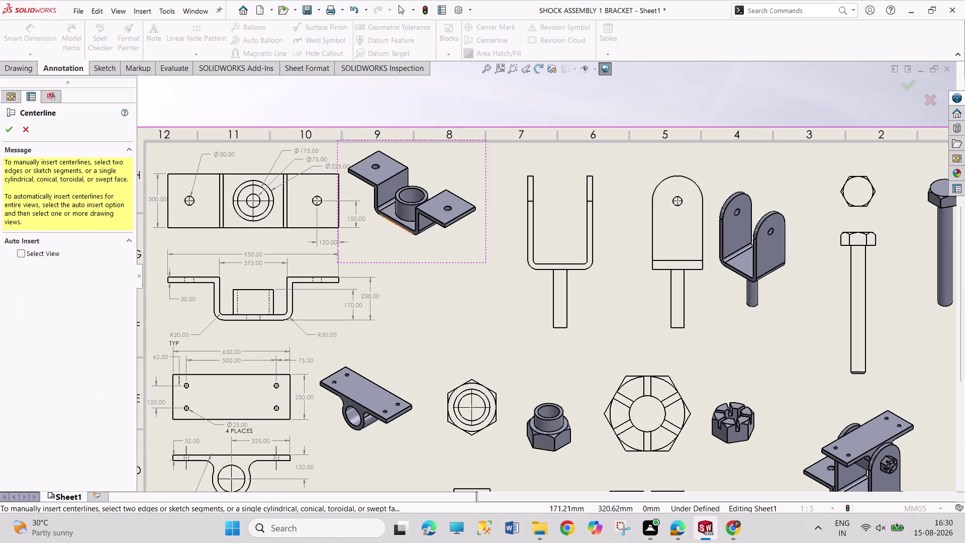
scroll(up, 3)
scroll(up, 3)
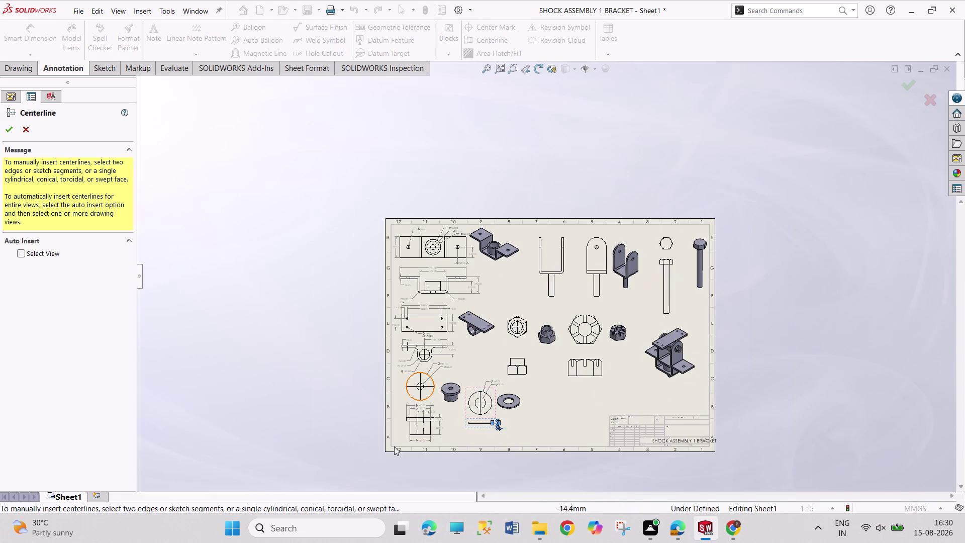
scroll(down, 3)
scroll(down, 3)
scroll(down, 3)
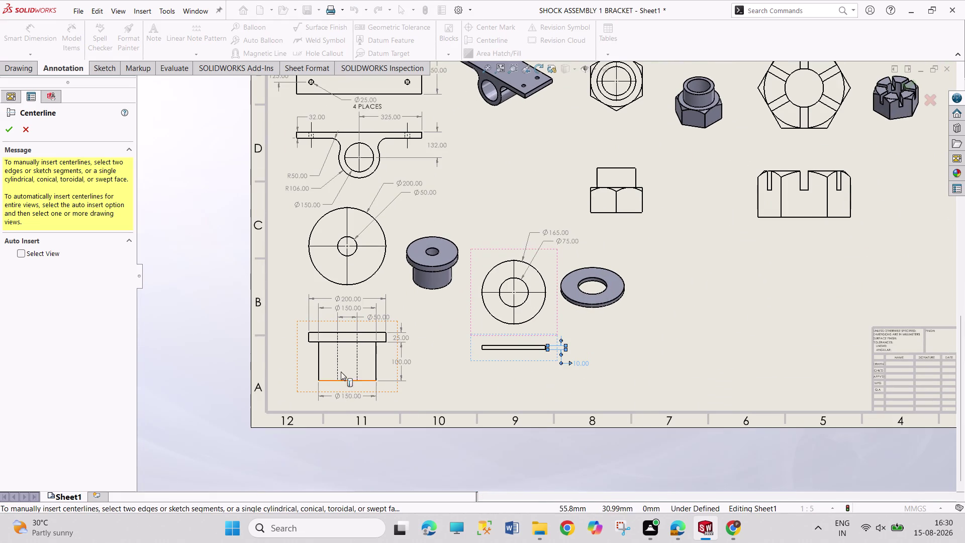
click(336, 367)
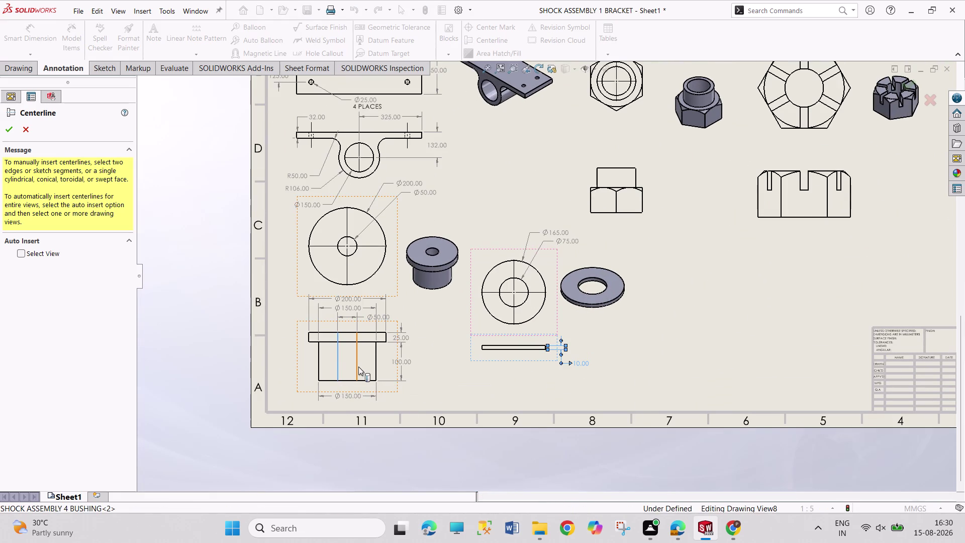
click(358, 367)
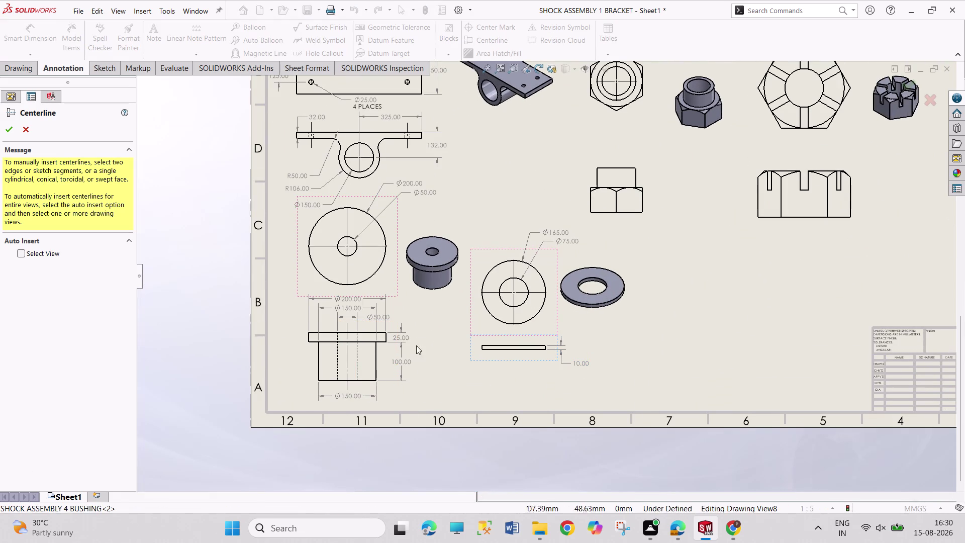
click(10, 127)
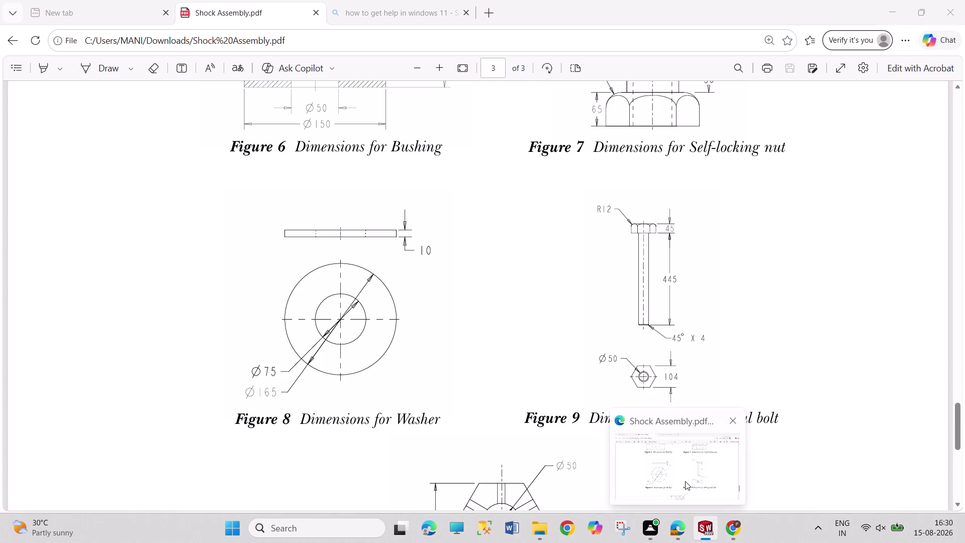
Scroll the Shock Assembly PDF back to Figure 5, Dimensions for U-Support.
click(685, 481)
scroll(up, 3)
scroll(up, 3)
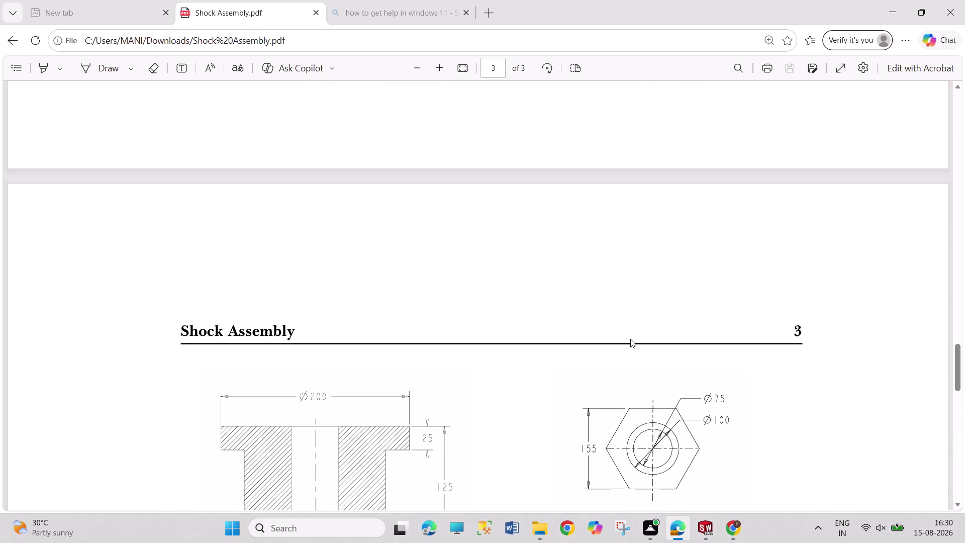
scroll(up, 3)
scroll(up, 3)
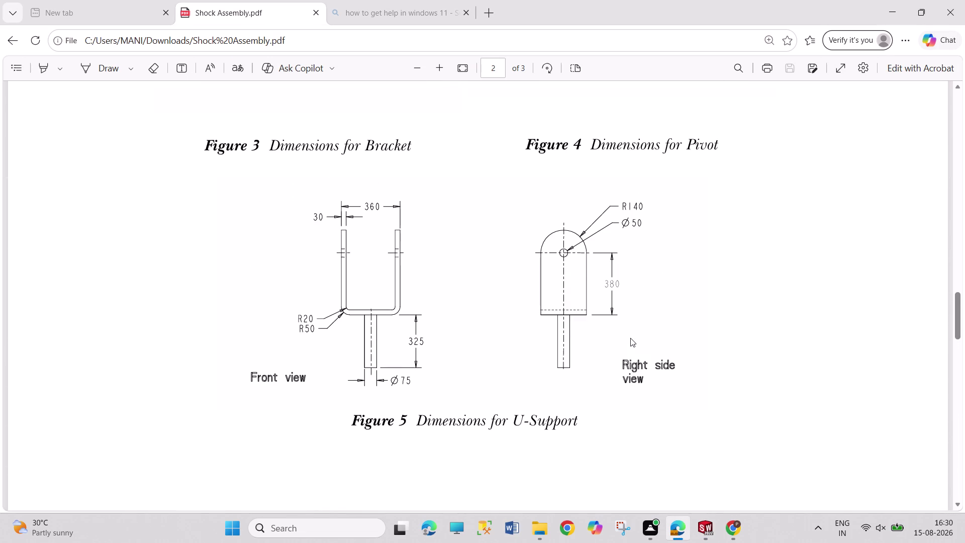
click(701, 526)
scroll(up, 3)
scroll(down, 3)
scroll(down, 3)
scroll(down, 3)
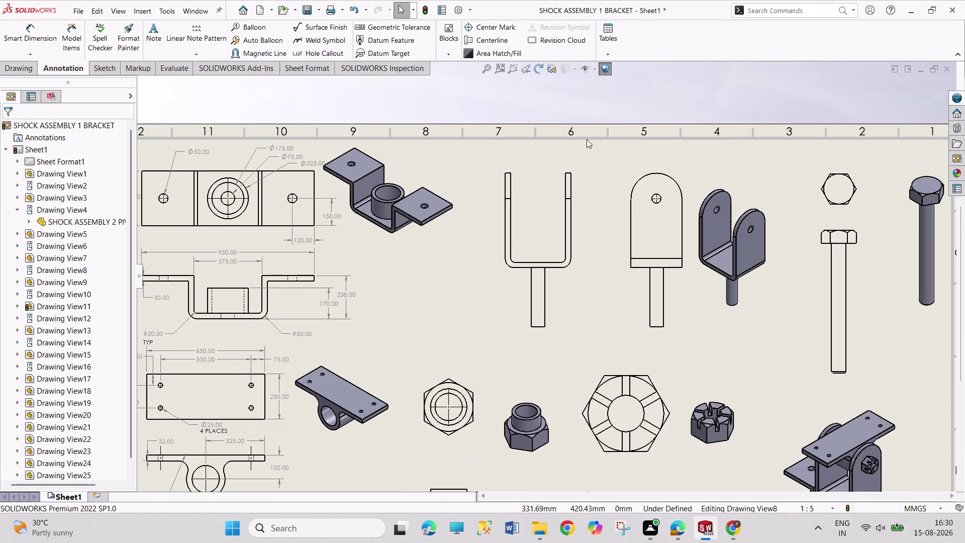
Group the U-Support front, side and 3D views and nudge the bracket 3D view right.
drag(581, 271, 562, 271)
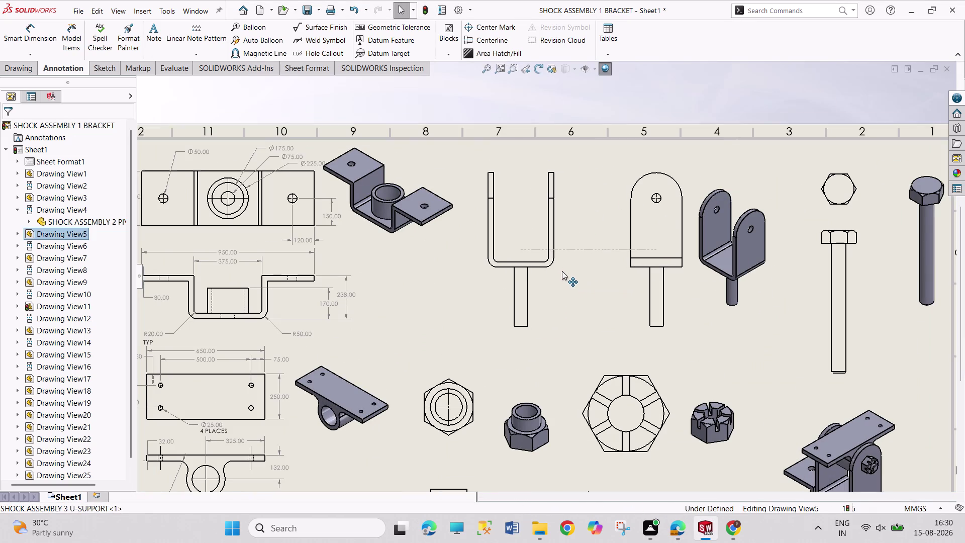
drag(563, 271, 550, 271)
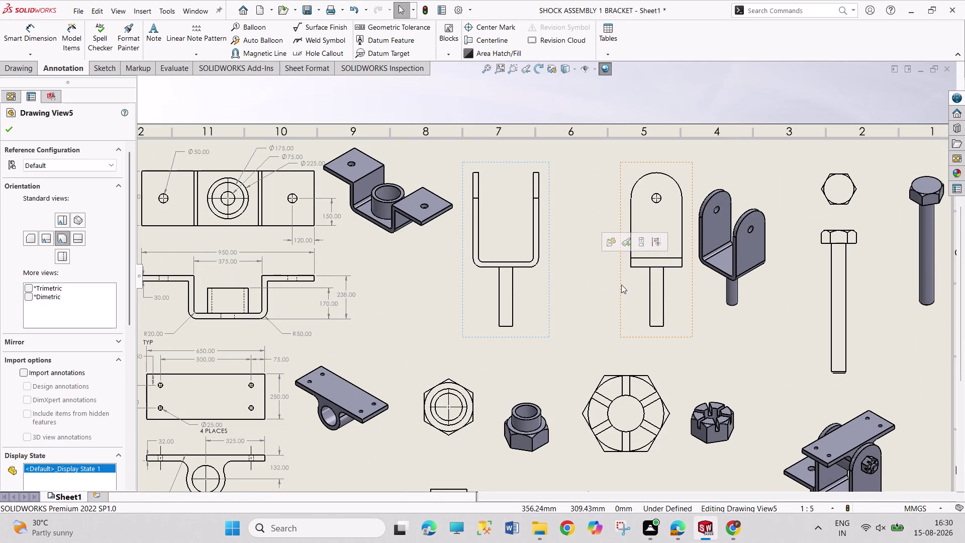
drag(622, 285, 563, 281)
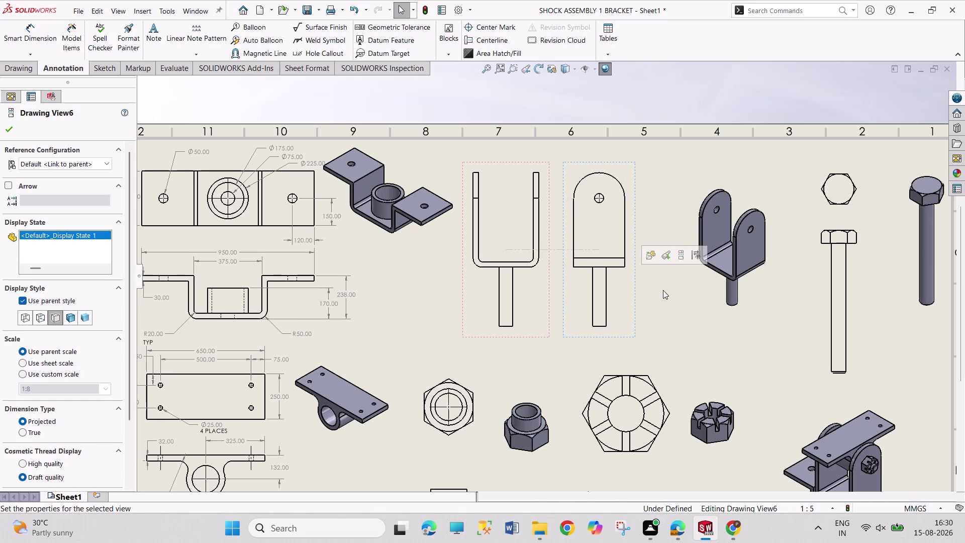
drag(689, 292, 643, 283)
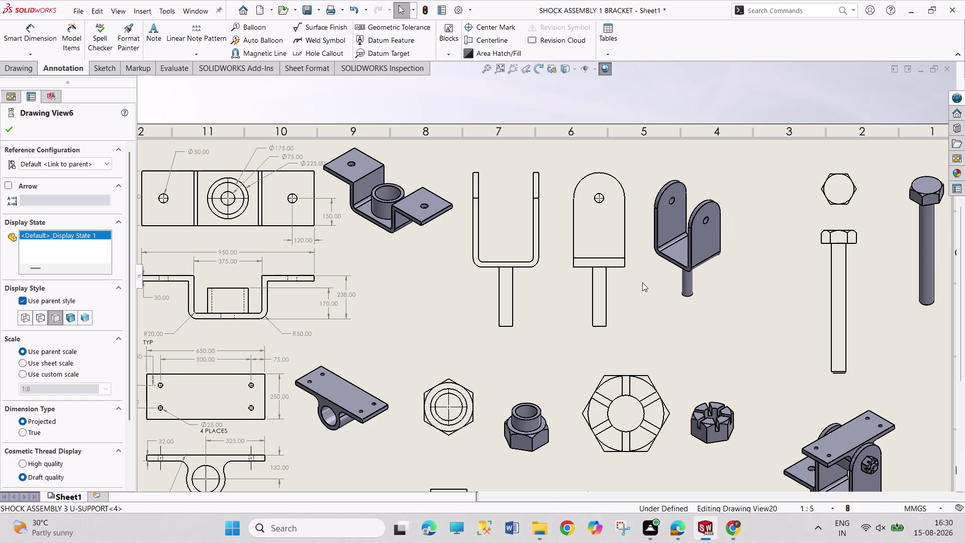
drag(643, 283, 643, 282)
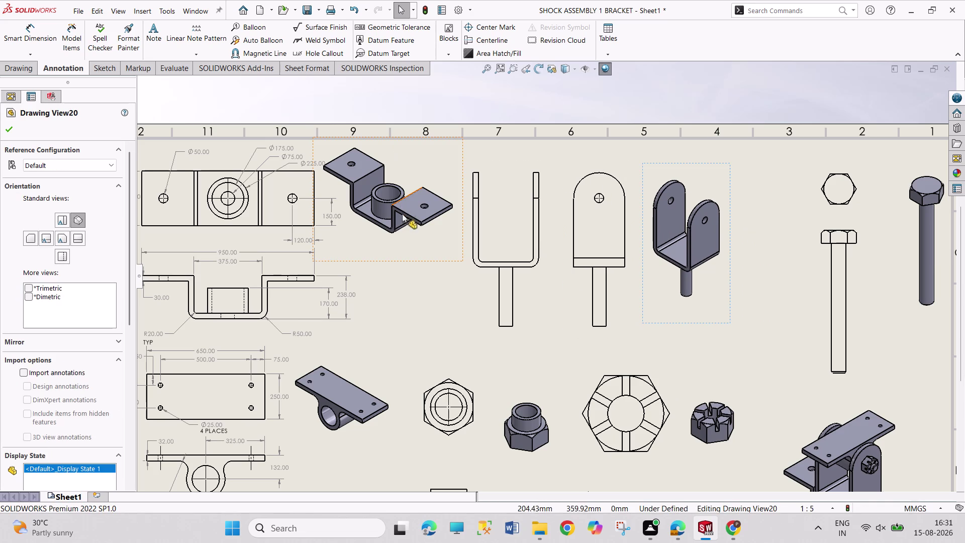
drag(414, 260, 423, 262)
click(36, 37)
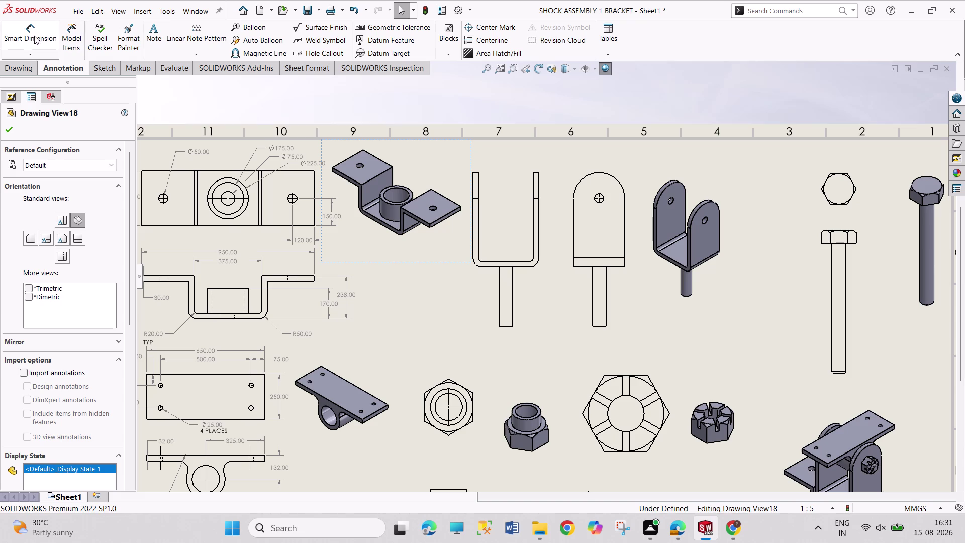
Dimension the U-support front view's 30 arm width, 520 overall height and 360 span.
scroll(up, 3)
scroll(down, 3)
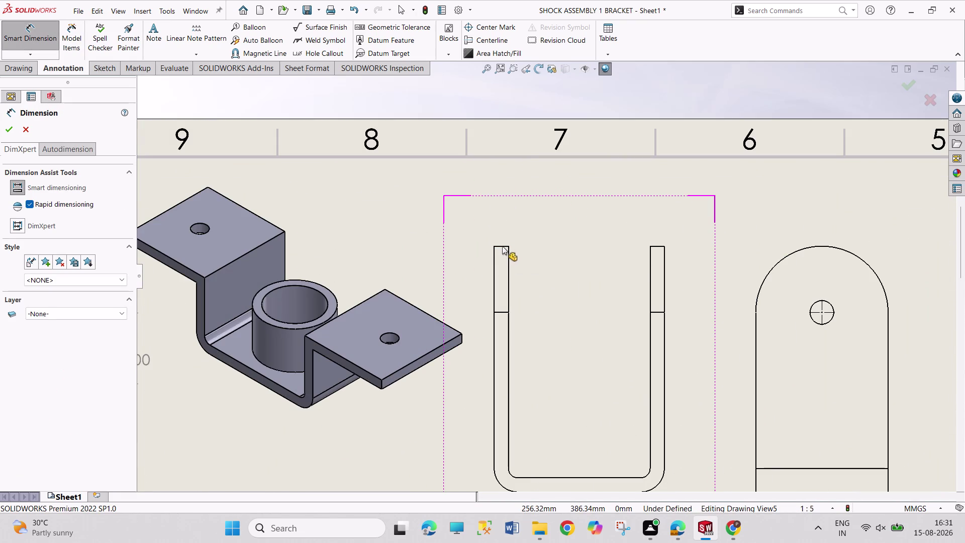
click(502, 246)
click(502, 246)
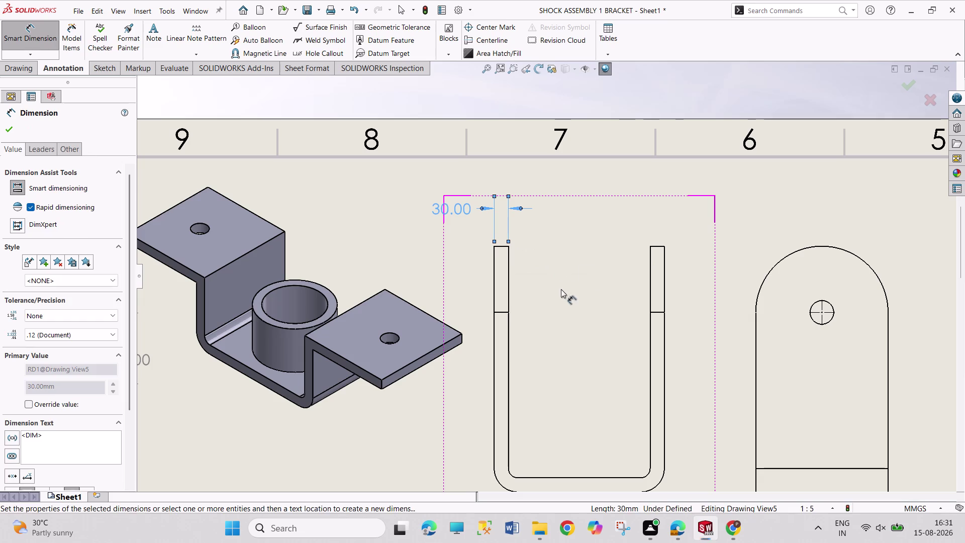
scroll(up, 3)
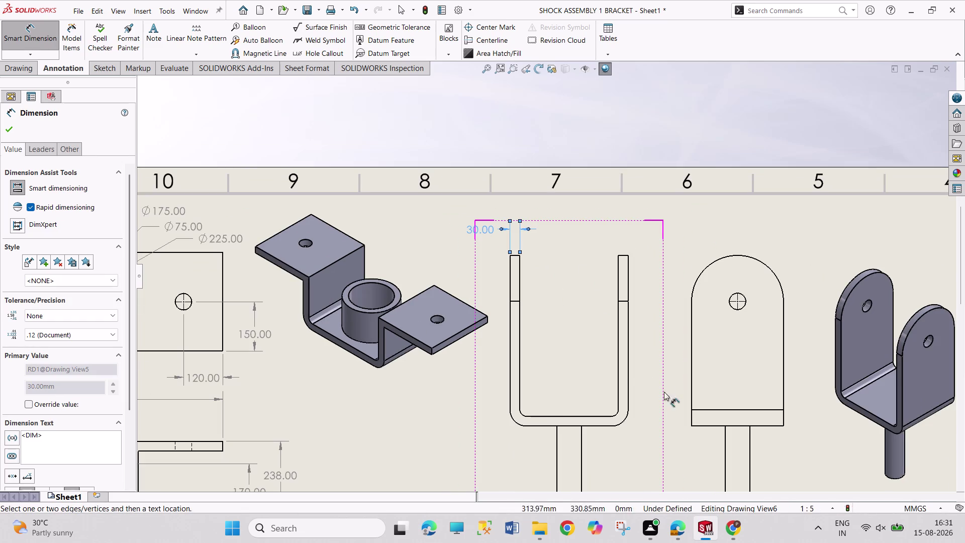
click(602, 428)
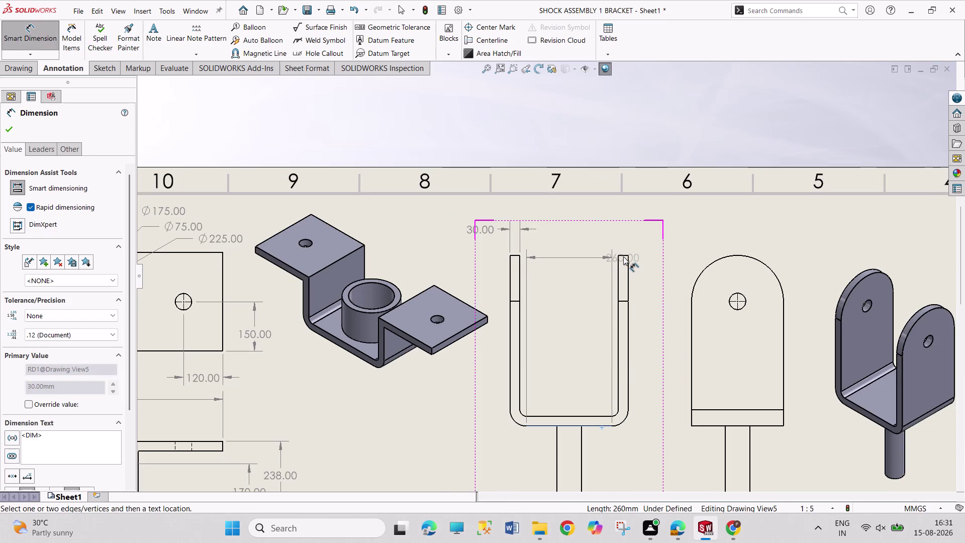
click(624, 255)
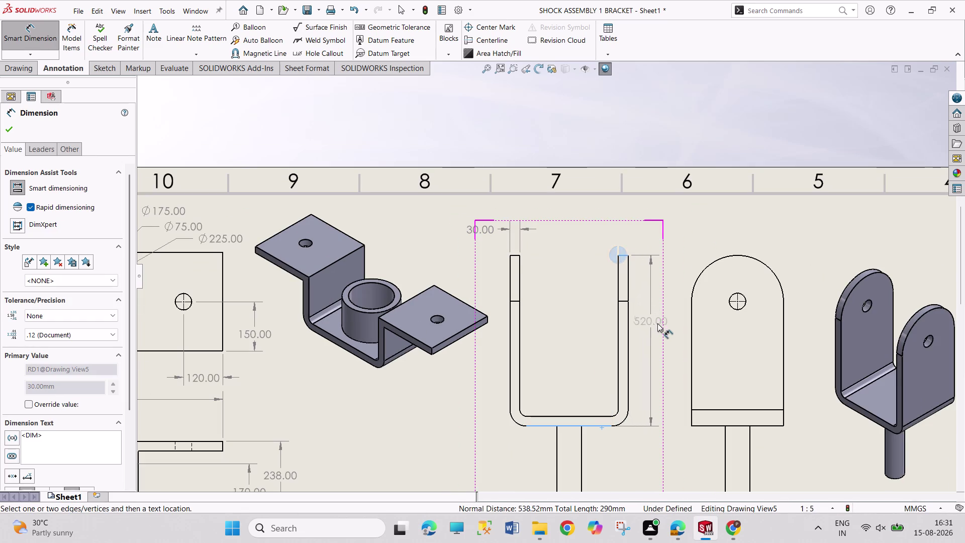
click(658, 324)
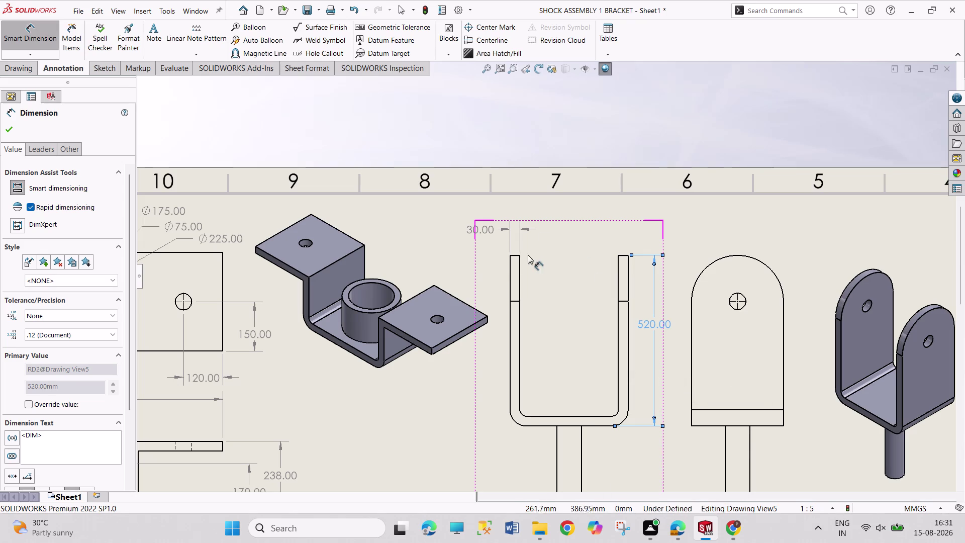
click(510, 266)
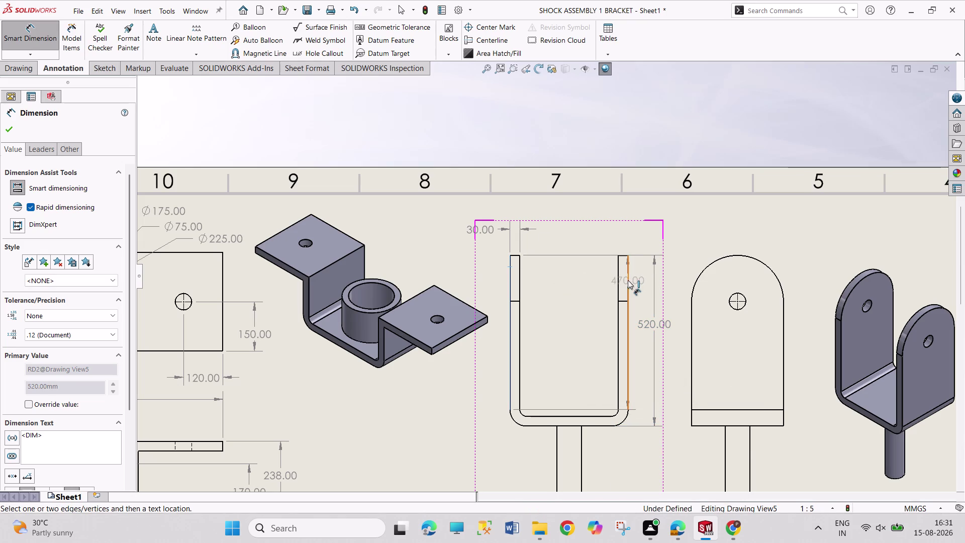
click(628, 280)
click(628, 280)
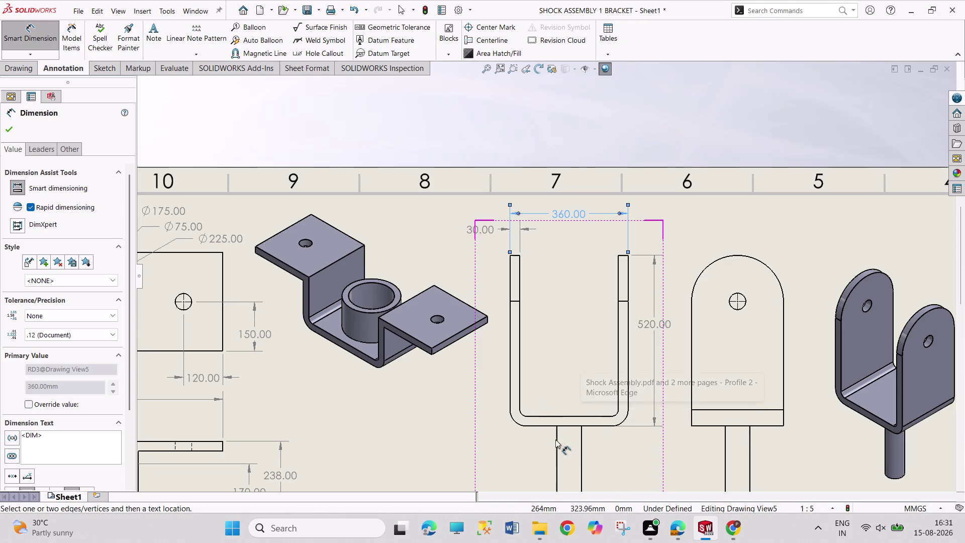
Add the shaft's Ø75 diameter and 325 length, plus the bend's R20 and R50 radii.
scroll(up, 3)
click(560, 455)
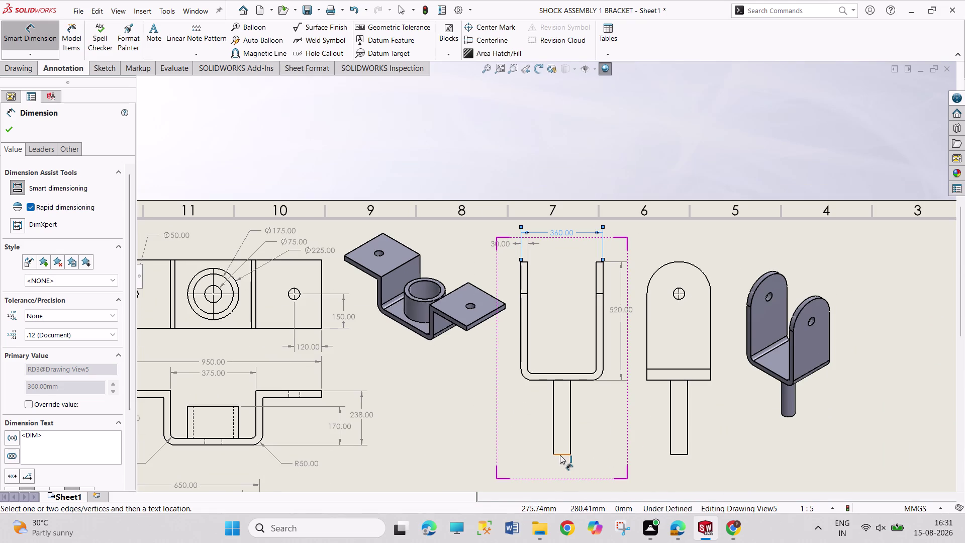
click(562, 456)
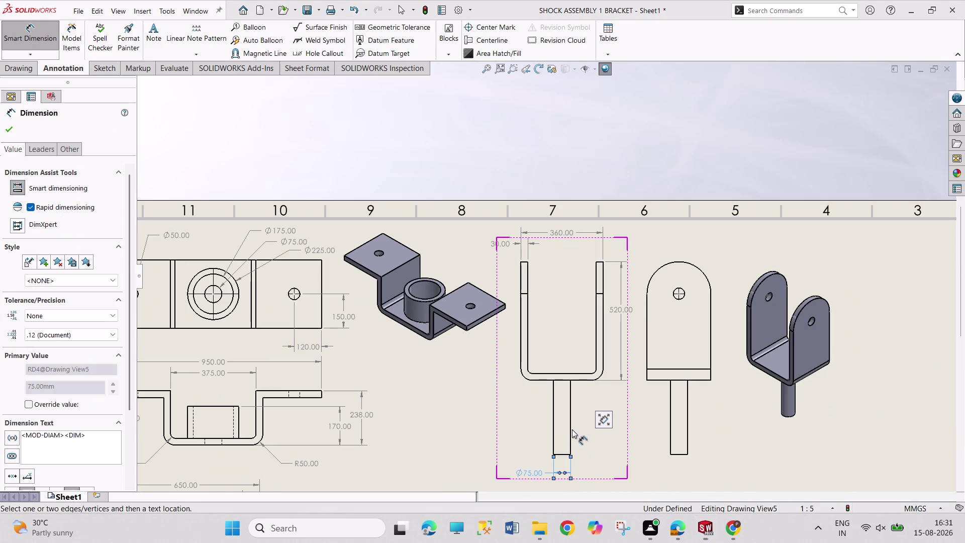
click(572, 429)
click(579, 427)
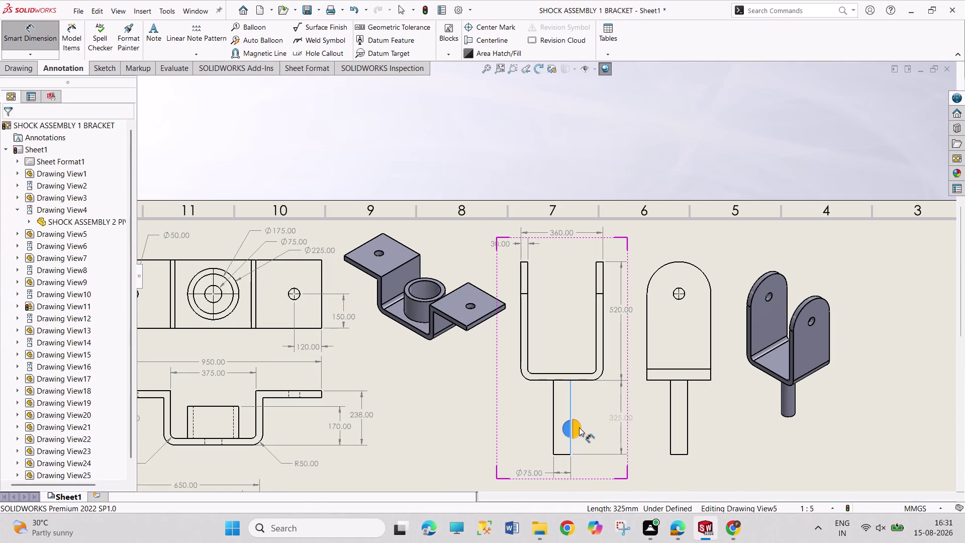
click(529, 371)
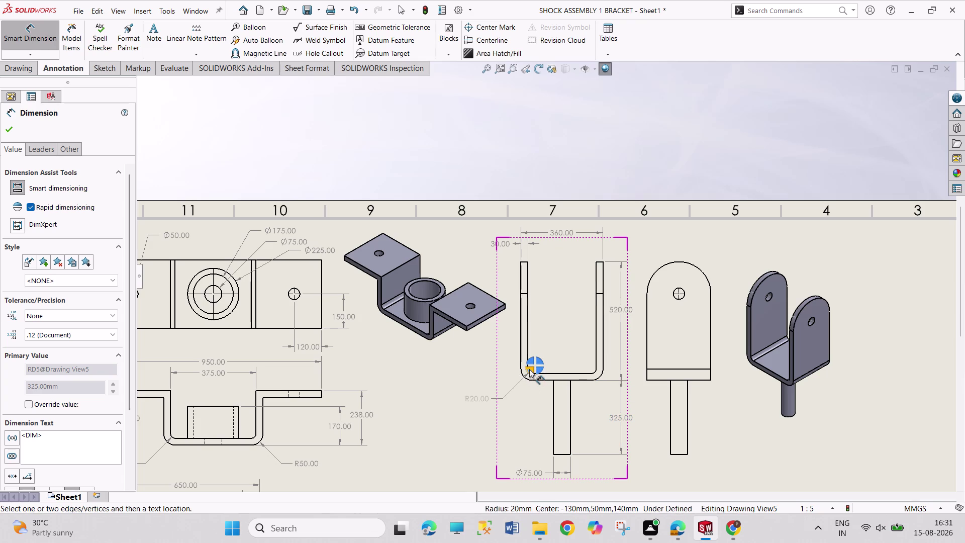
click(529, 369)
click(526, 379)
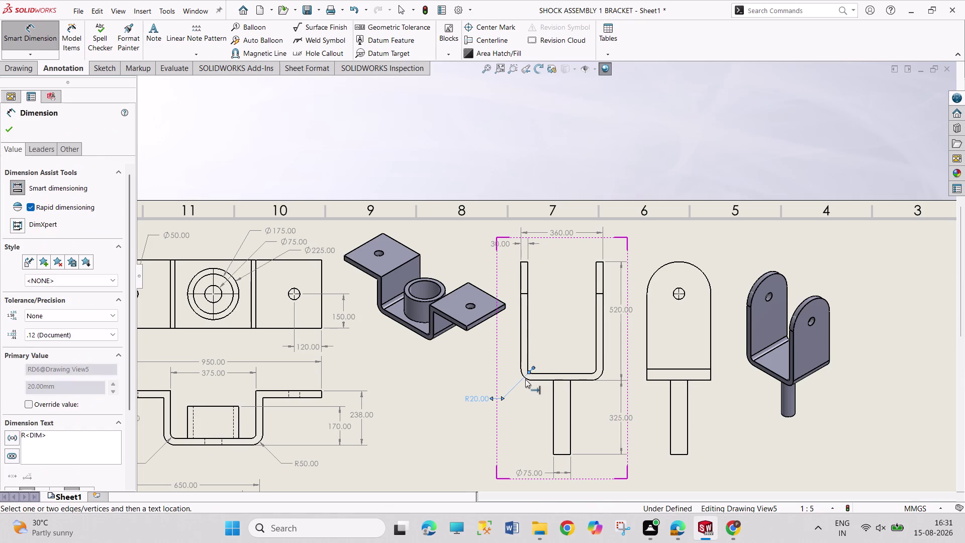
click(528, 379)
click(529, 379)
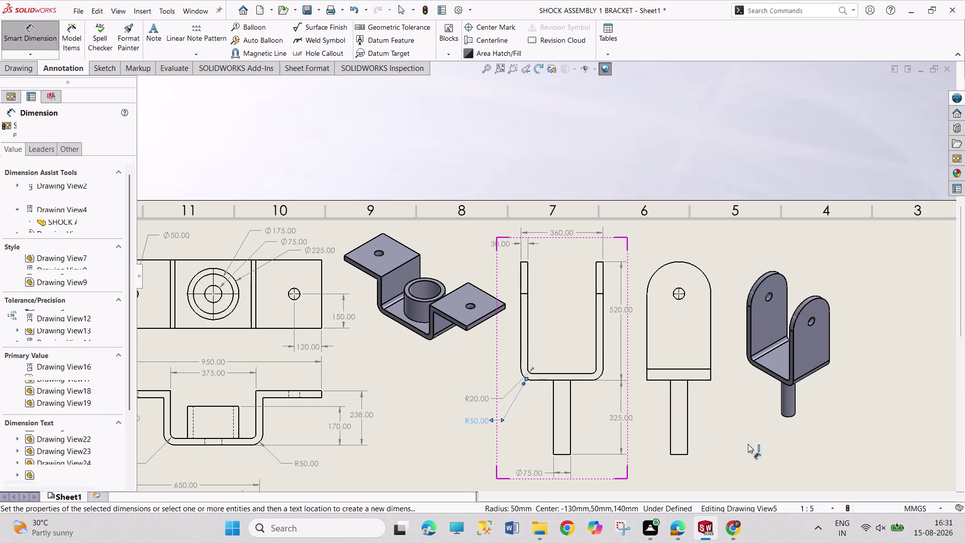
click(695, 265)
click(695, 265)
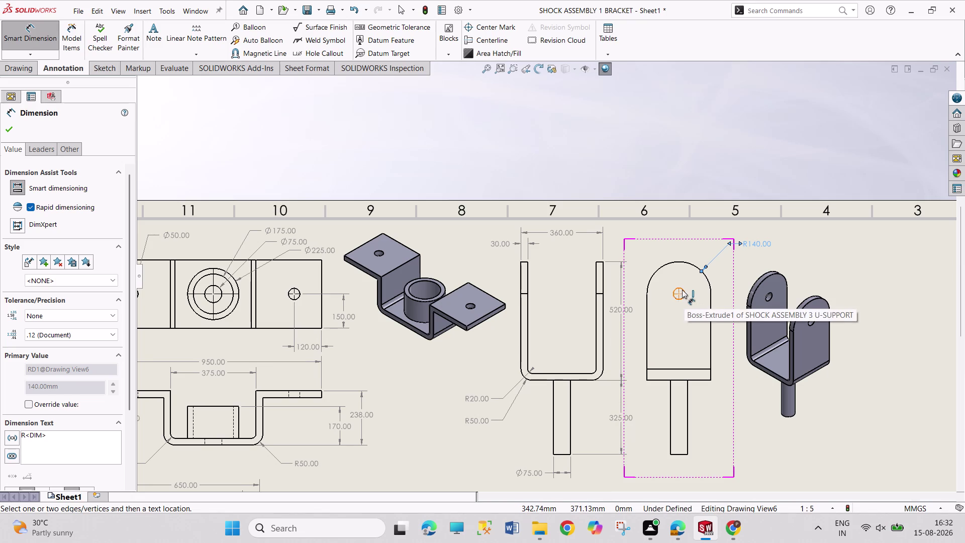
Dimension the pivot side view with R140 top radius, Ø50 hole and 380 height.
click(682, 290)
click(683, 290)
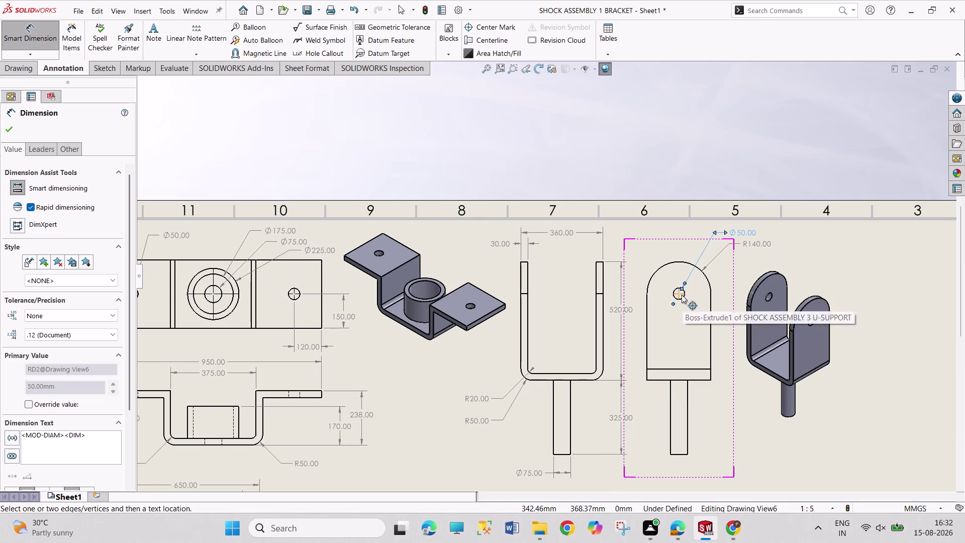
click(682, 295)
click(698, 380)
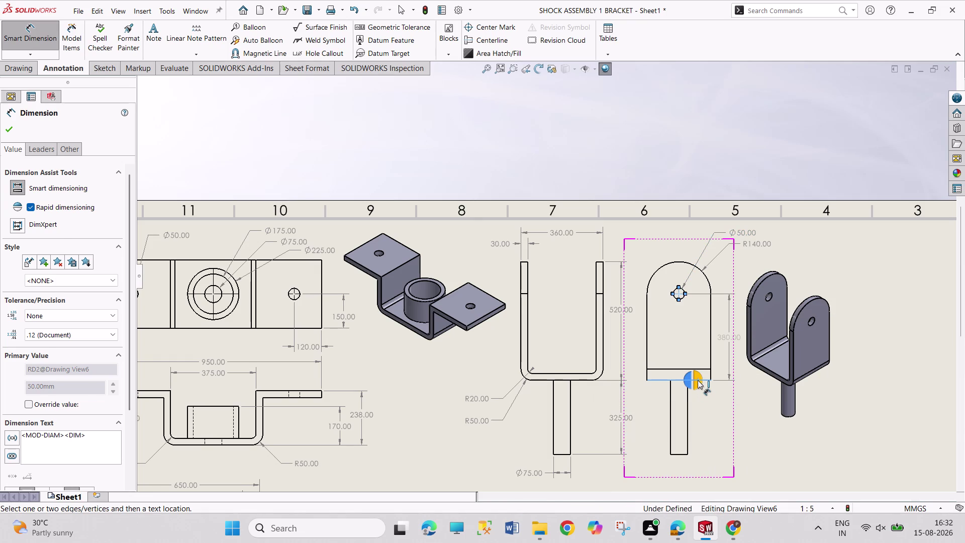
click(698, 380)
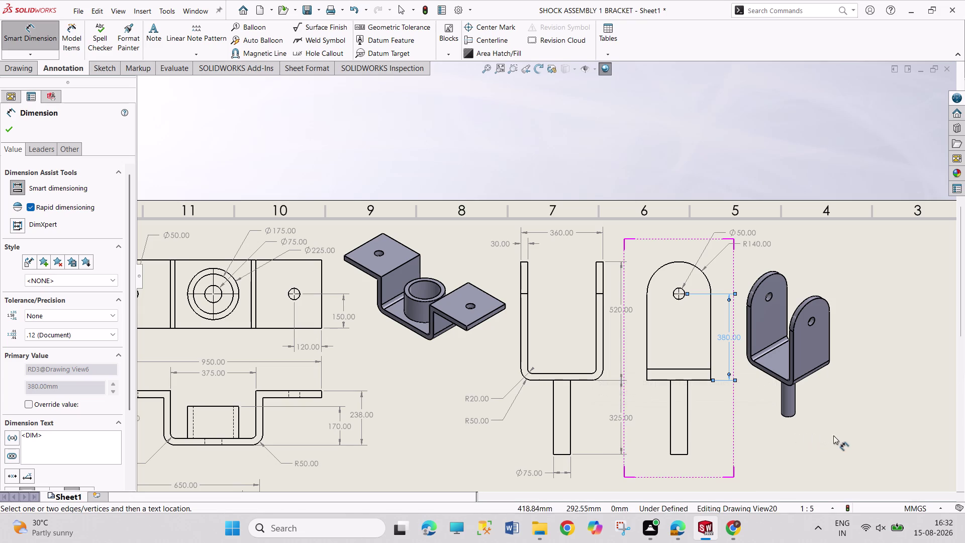
key(Escape)
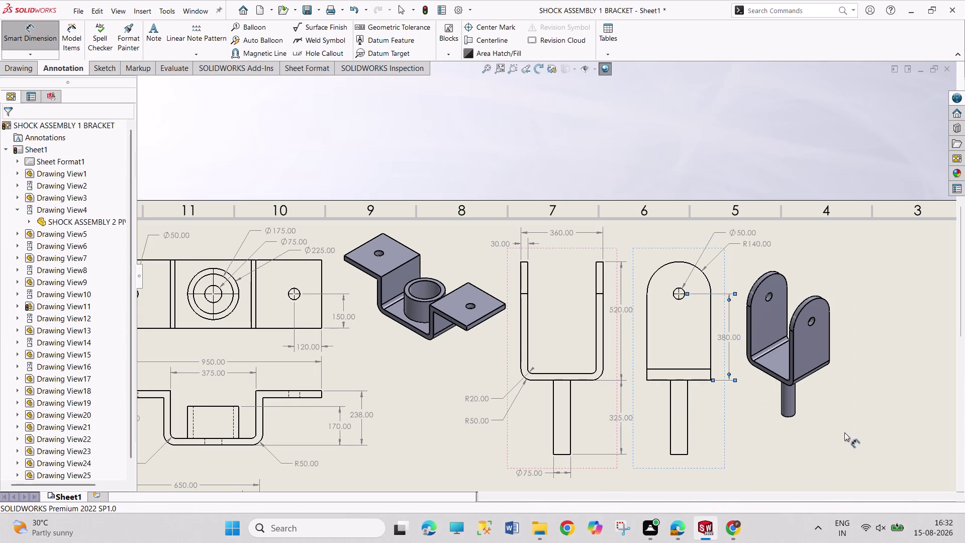
Stop the U-support isometric view from inheriting its parent's display style.
key(Escape)
key(Escape)
click(698, 450)
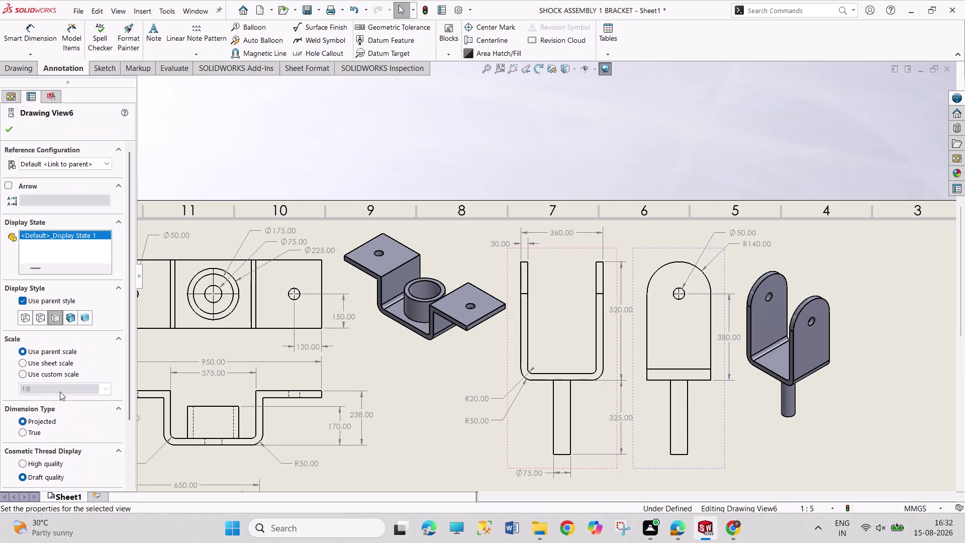
click(41, 319)
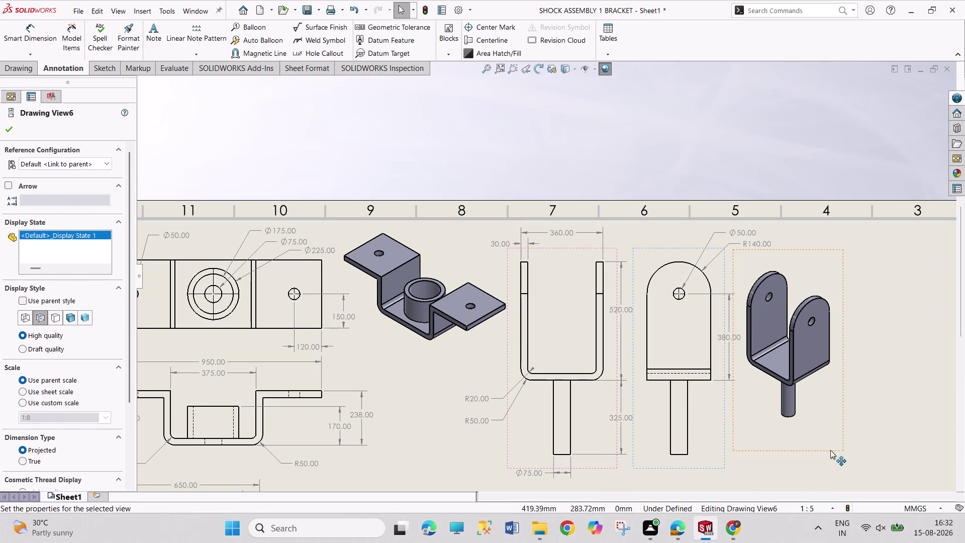
key(Escape)
key(Escape)
scroll(up, 3)
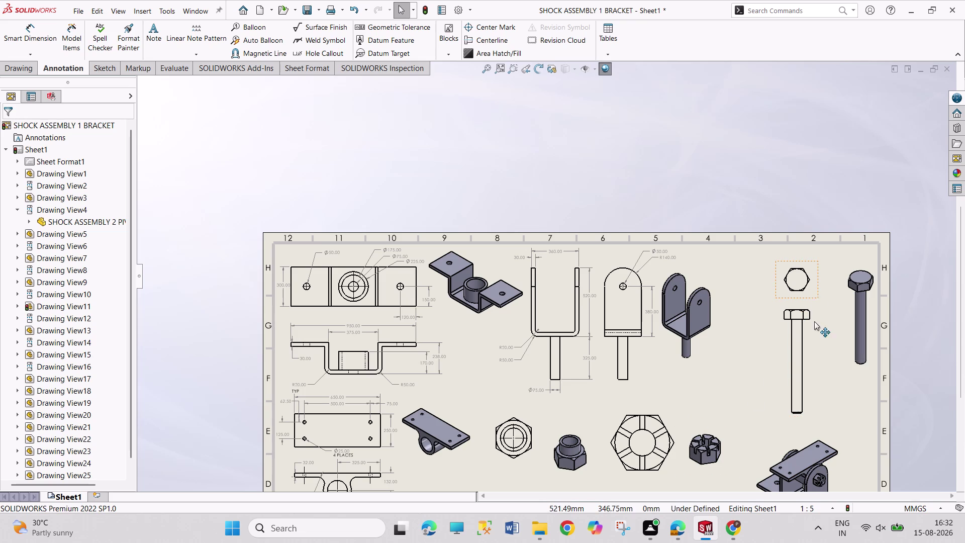
Move the bolt head top view and isometric view next to the bolt front view.
drag(814, 292, 795, 287)
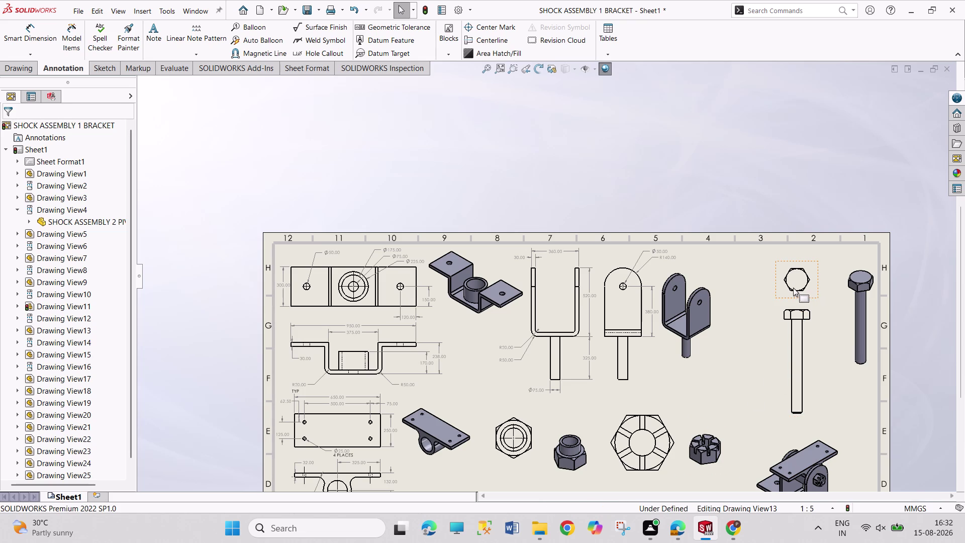
drag(794, 288, 766, 286)
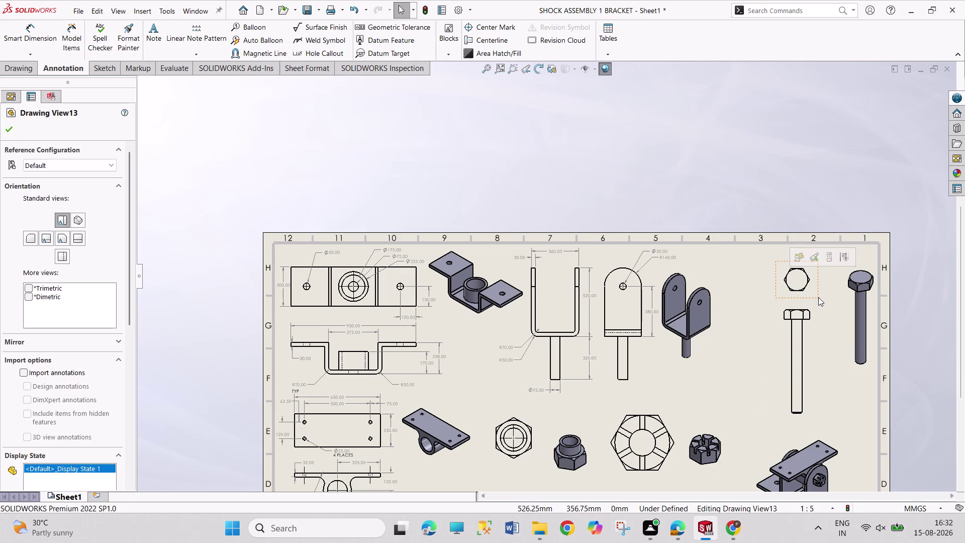
drag(818, 297, 765, 288)
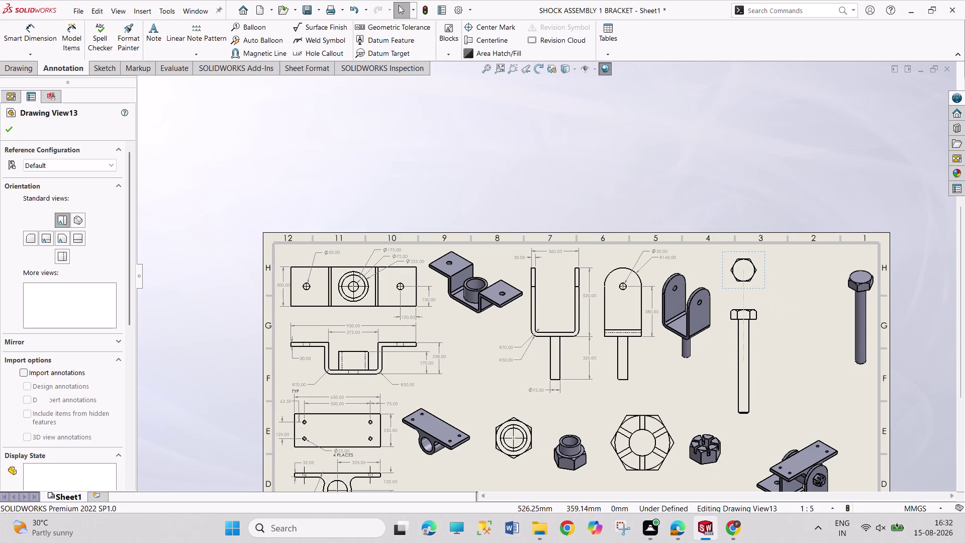
drag(763, 411, 765, 397)
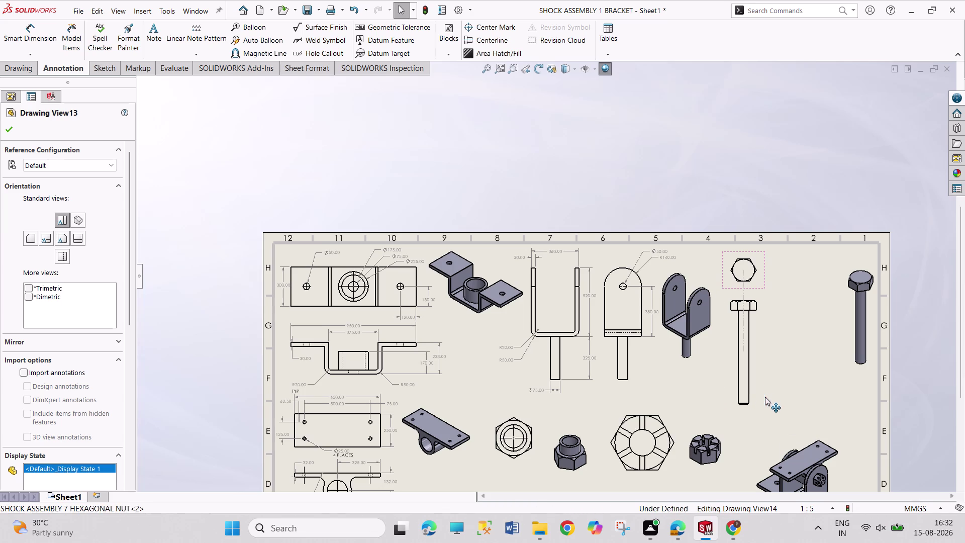
drag(765, 397, 766, 396)
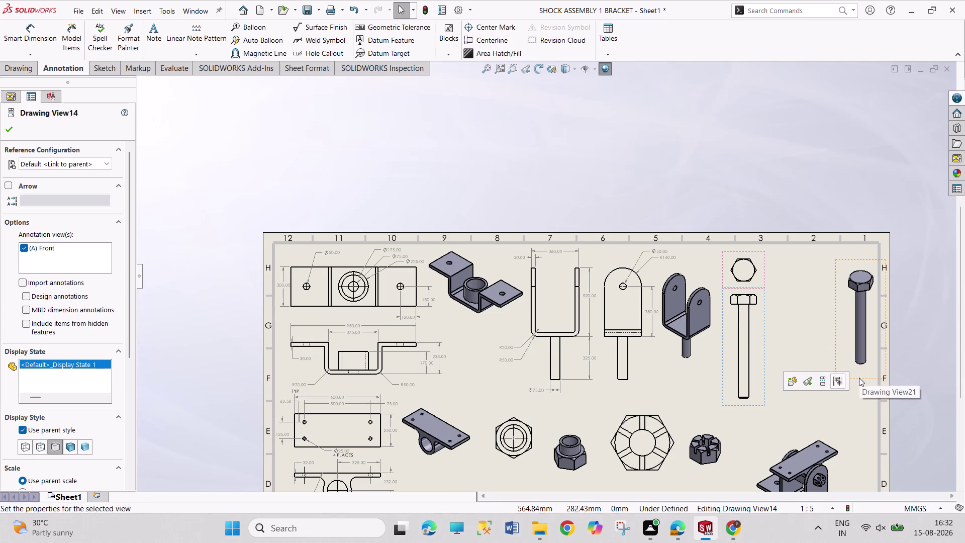
drag(860, 379, 783, 374)
key(Escape)
key(Escape)
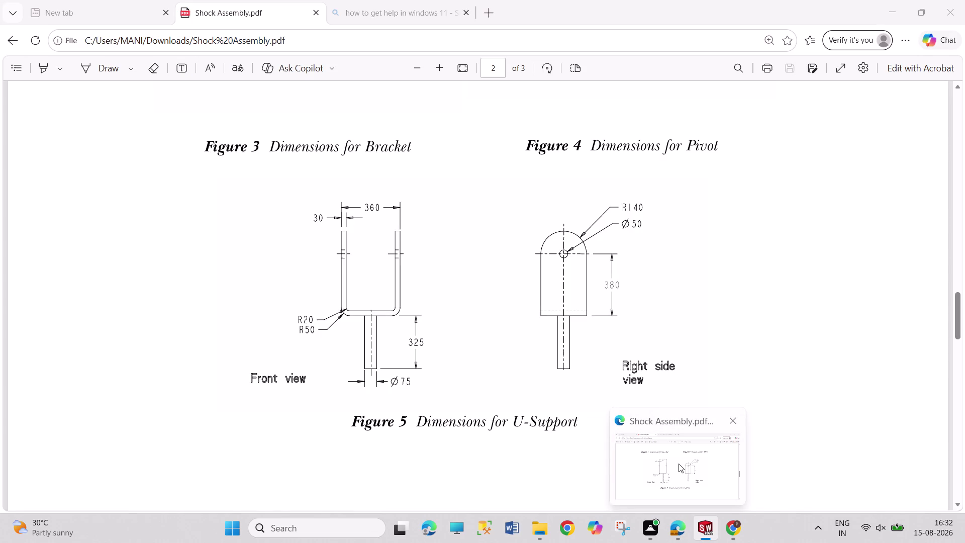
Scroll the Shock Assembly PDF to Figure 9's hexagonal bolt dimensions, then return to SOLIDWORKS.
click(678, 464)
scroll(down, 3)
scroll(down, 3)
scroll(down, 3)
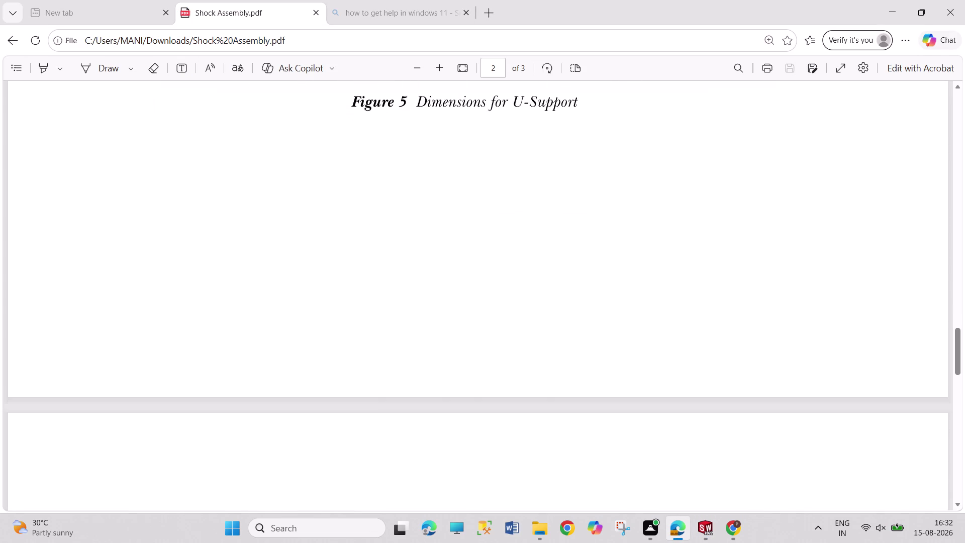
scroll(down, 3)
scroll(down, 3)
scroll(down, 3)
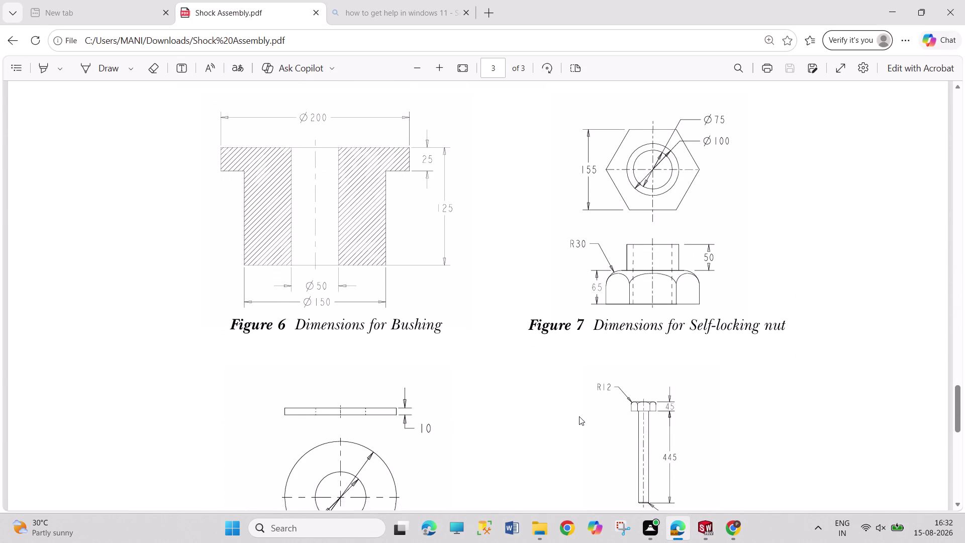
scroll(up, 3)
scroll(up, 3)
scroll(down, 3)
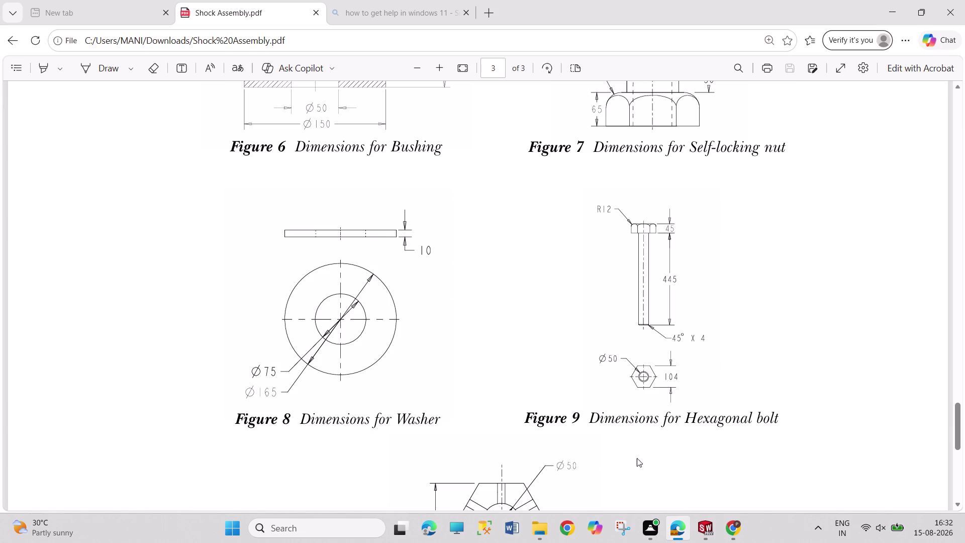
click(709, 528)
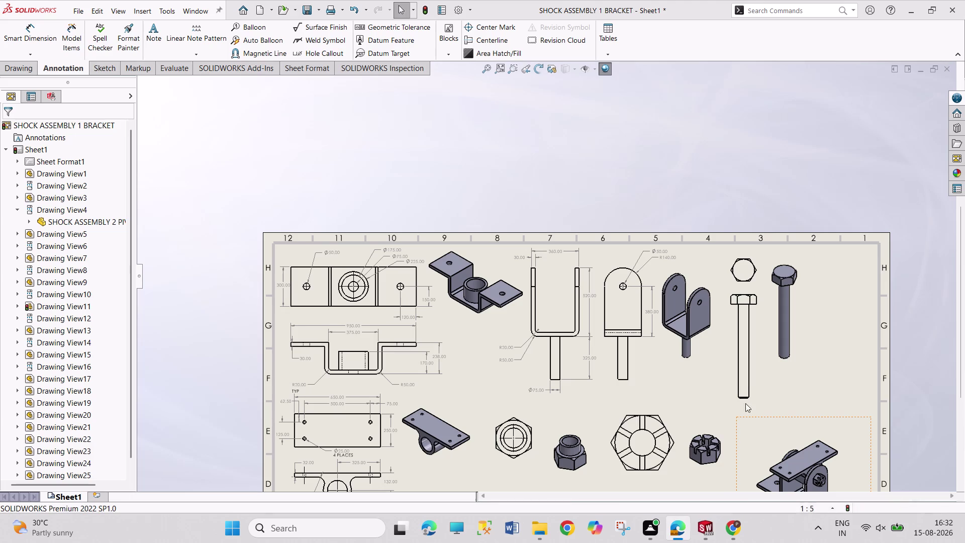
Zoom into the bolt views, recheck the PDF, and begin a Smart Dimension on the shank.
scroll(up, 3)
scroll(down, 3)
scroll(down, 3)
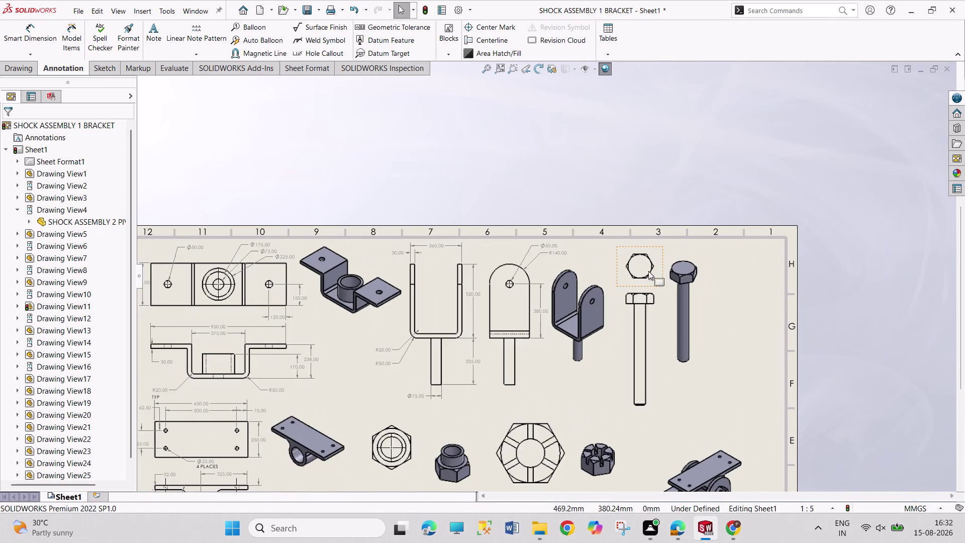
scroll(down, 3)
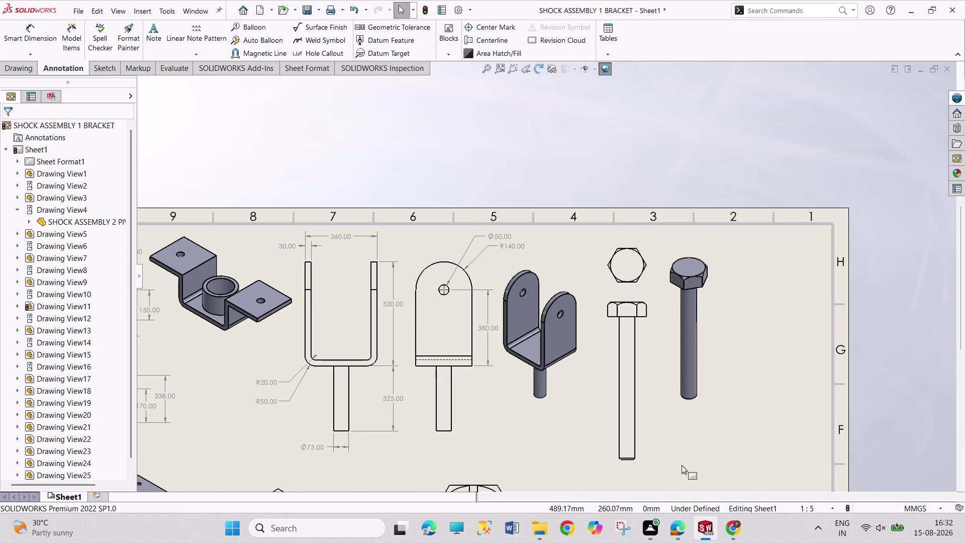
click(680, 524)
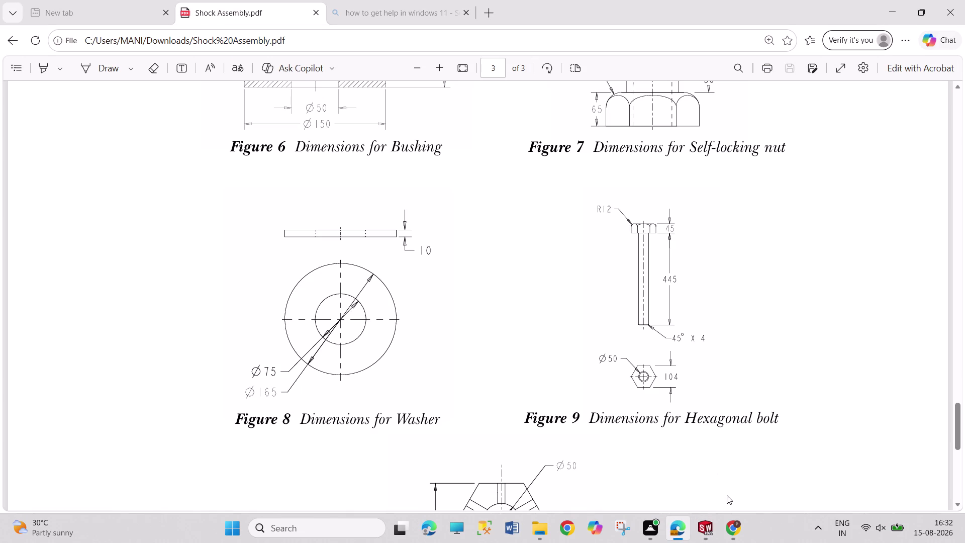
click(710, 524)
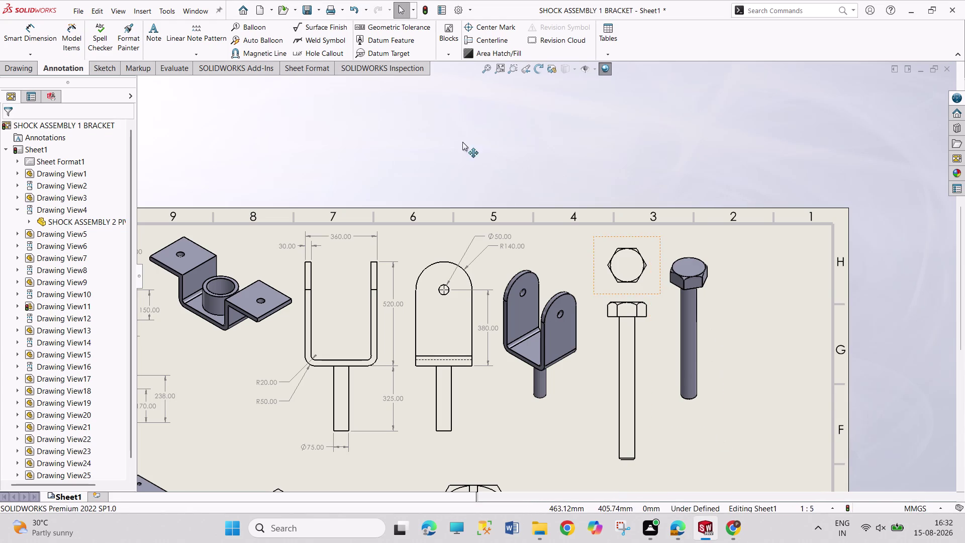
click(41, 33)
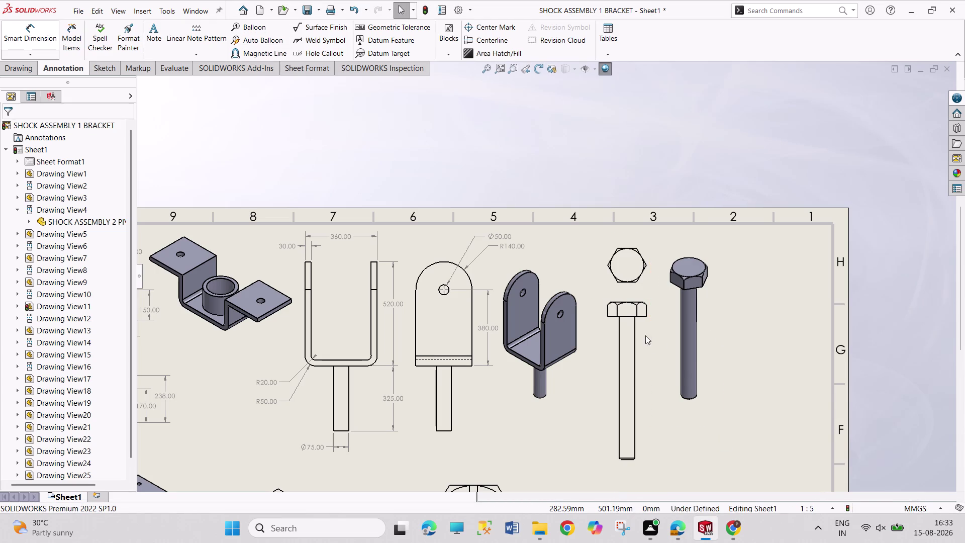
click(636, 362)
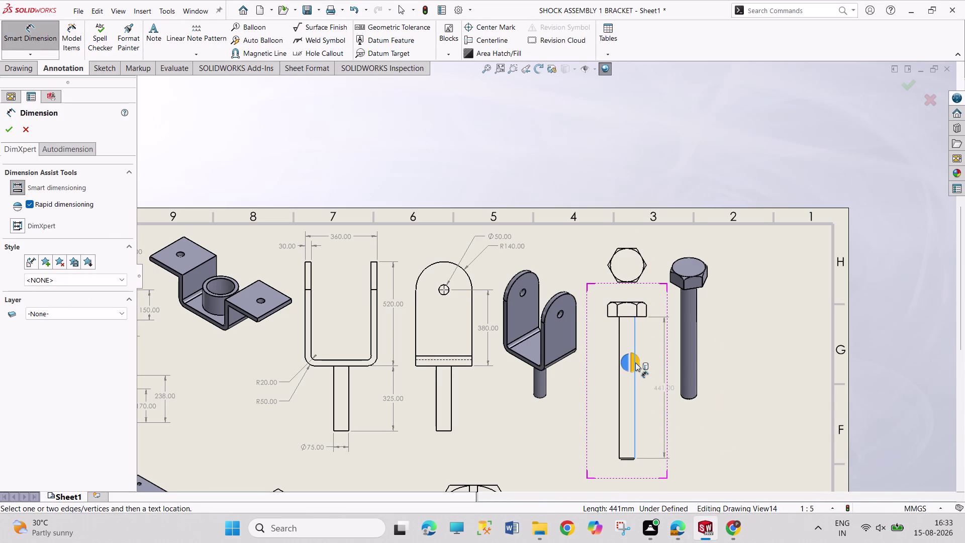
Place the mistaken 441 shank dimension, then undo it and reselect the bolt front view.
click(635, 363)
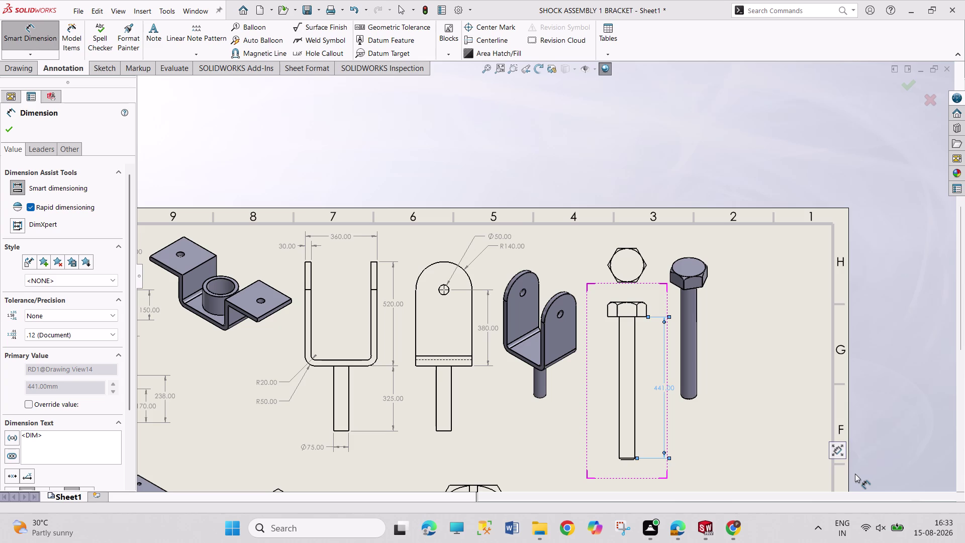
key(Escape)
key(Escape)
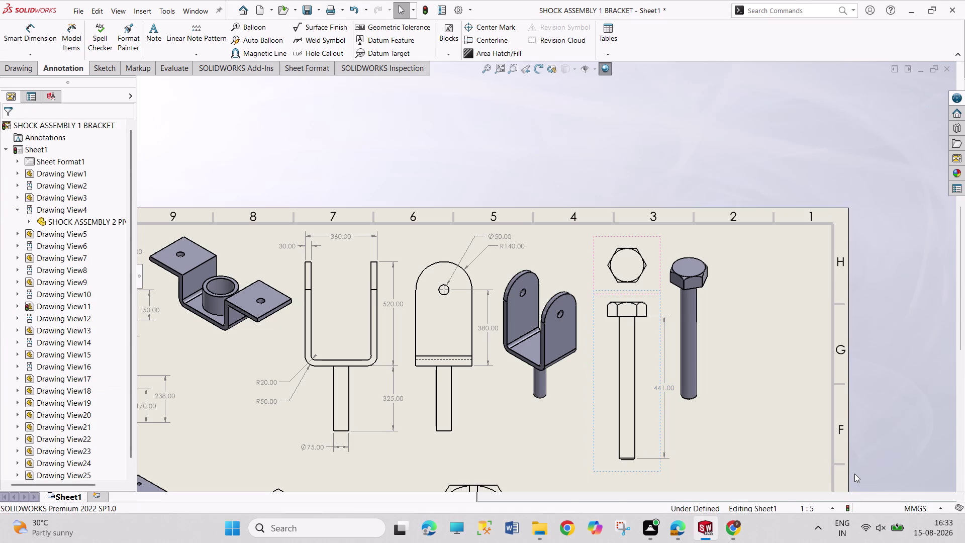
key(ctrl+z)
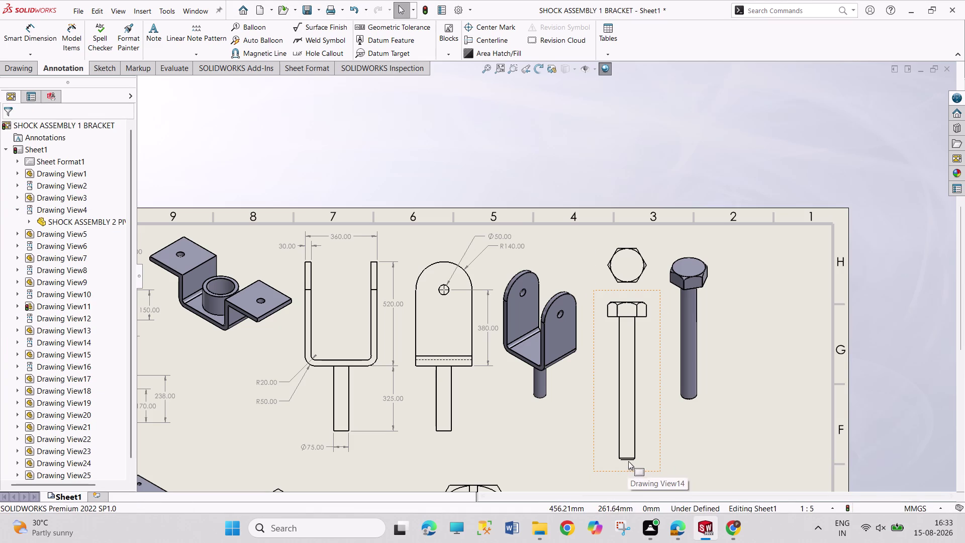
click(629, 460)
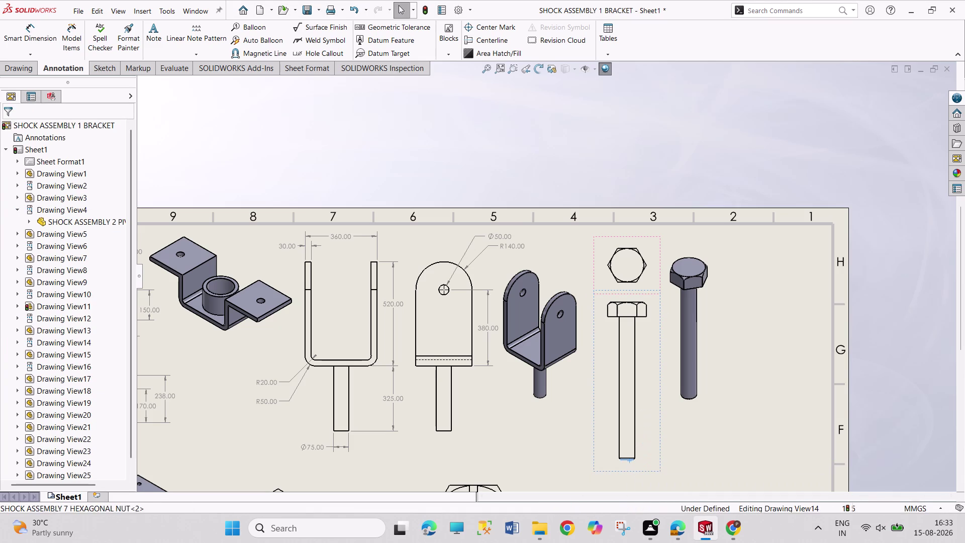
click(631, 317)
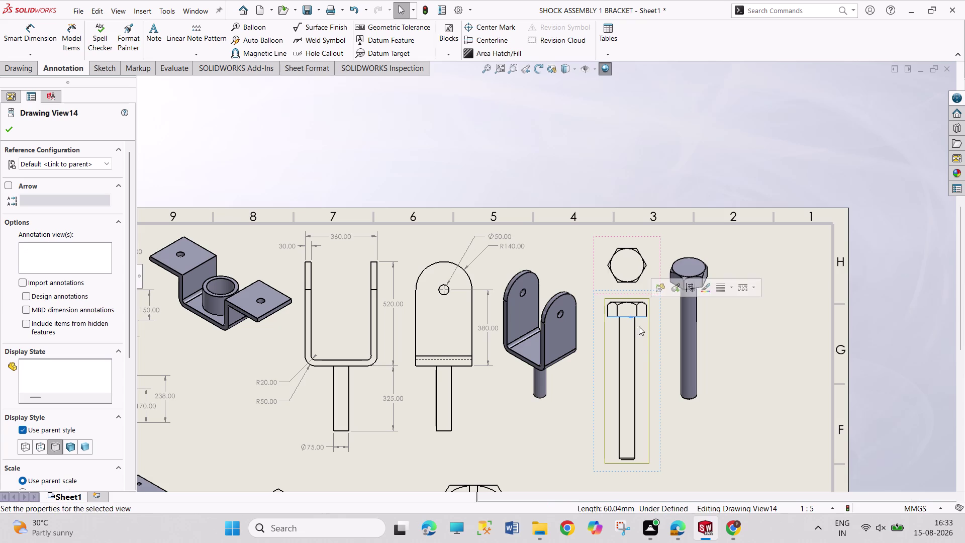
Dimension the shank from its bottom end to the head underside as 445.
click(42, 33)
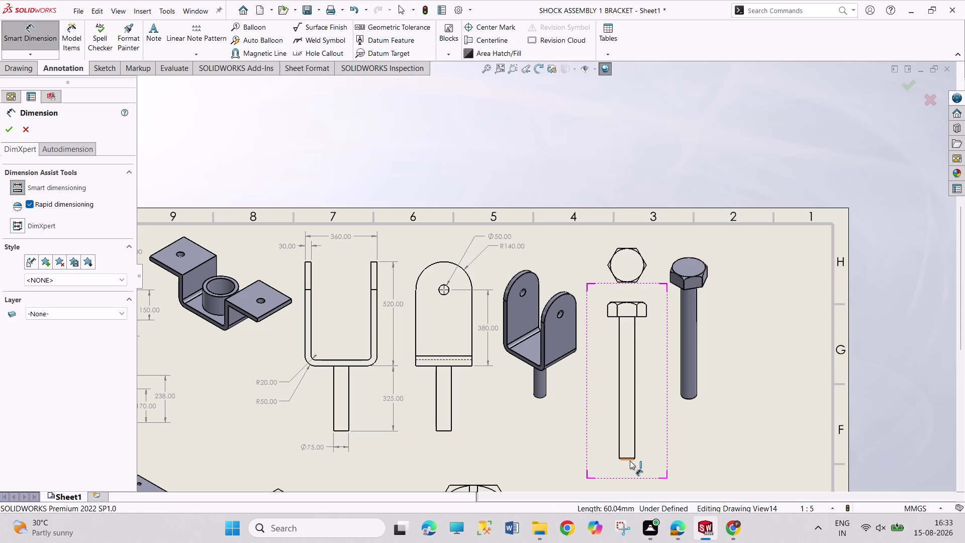
click(630, 460)
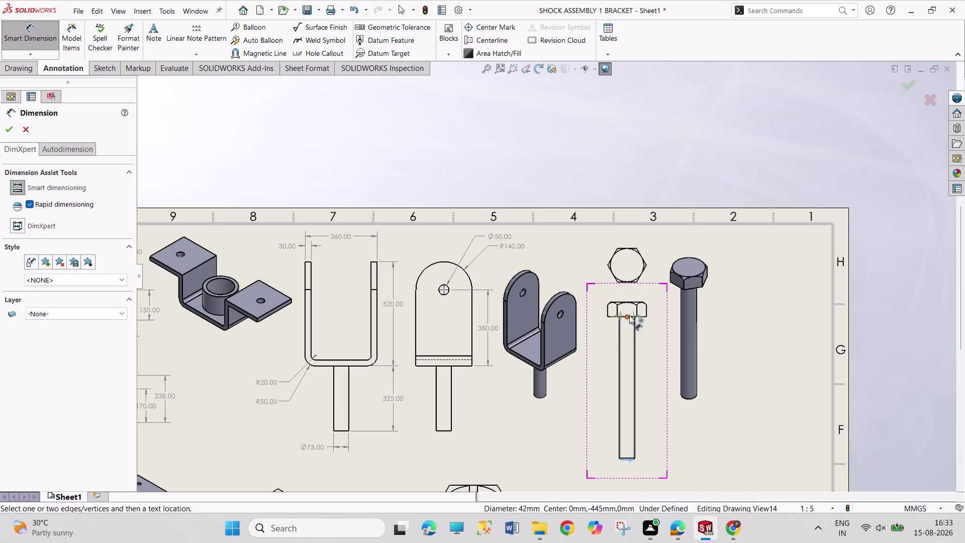
click(635, 316)
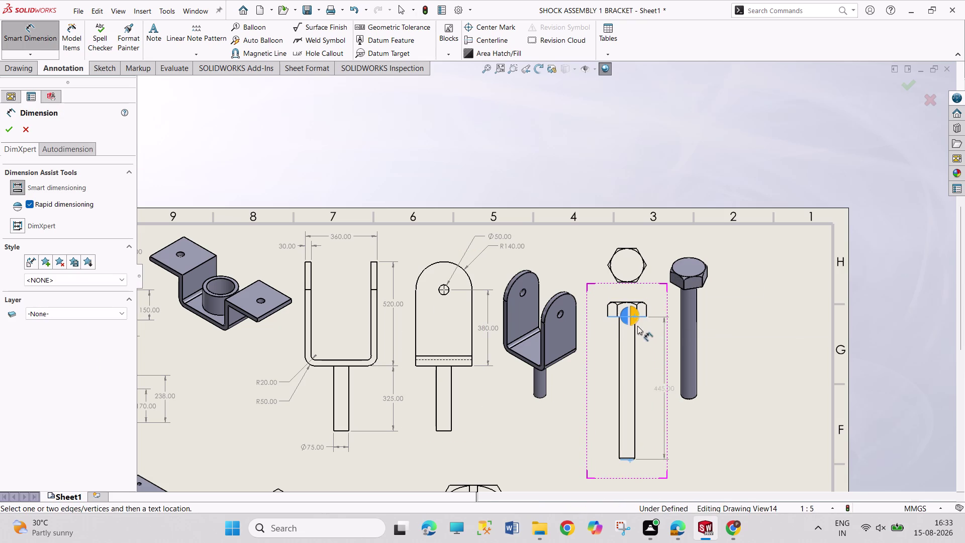
click(654, 391)
scroll(down, 3)
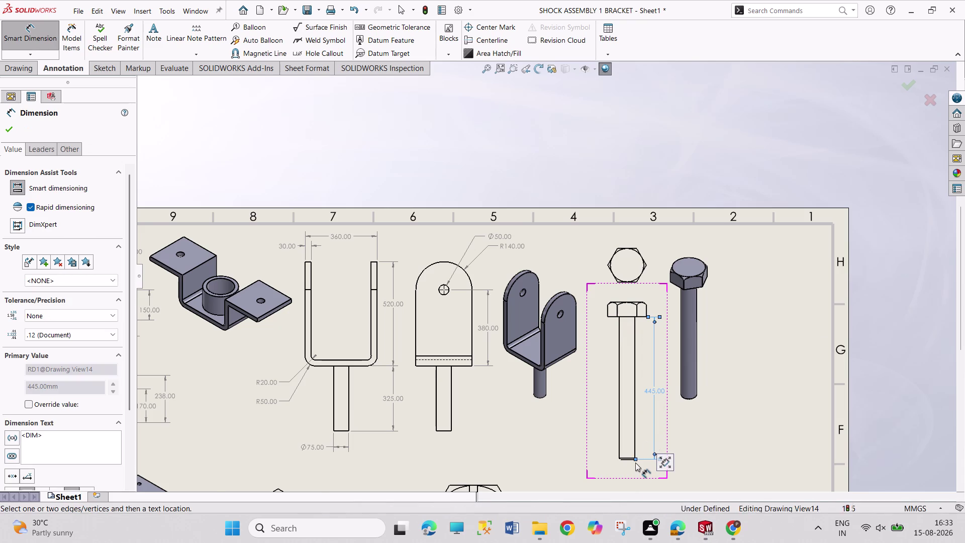
scroll(down, 3)
scroll(down, 3)
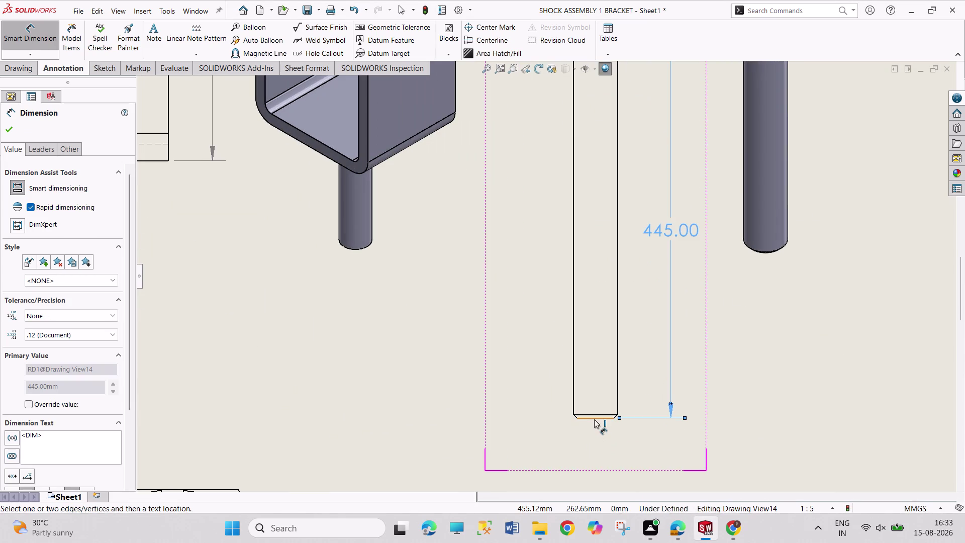
scroll(up, 3)
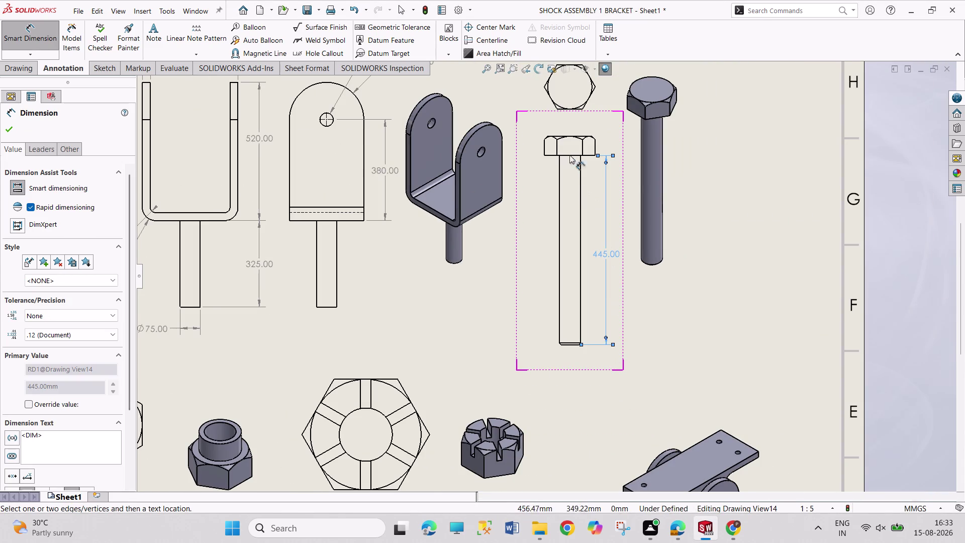
scroll(down, 3)
scroll(down, 3)
scroll(down, 3)
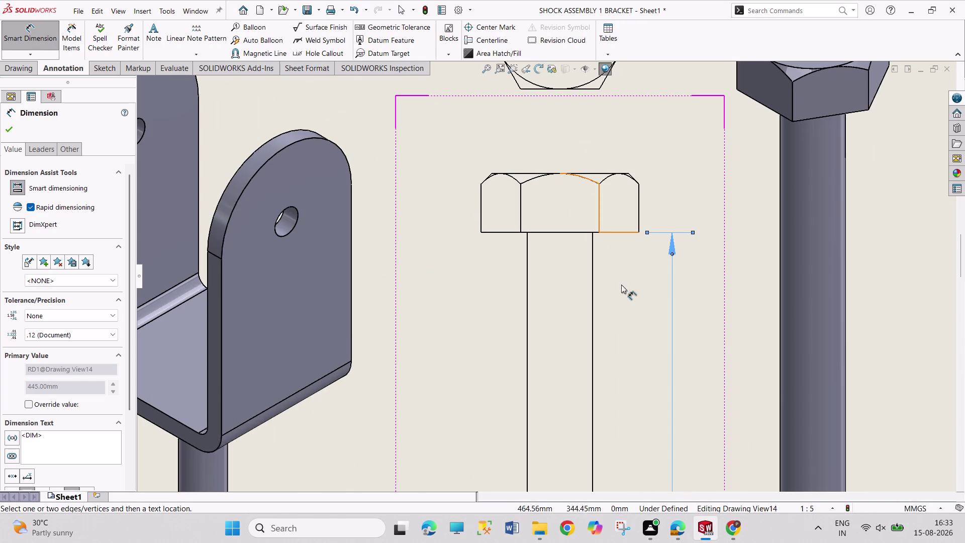
Discard a wrong 36.96 reading and place a 45.00 dimension between the bolt head's edges.
click(640, 220)
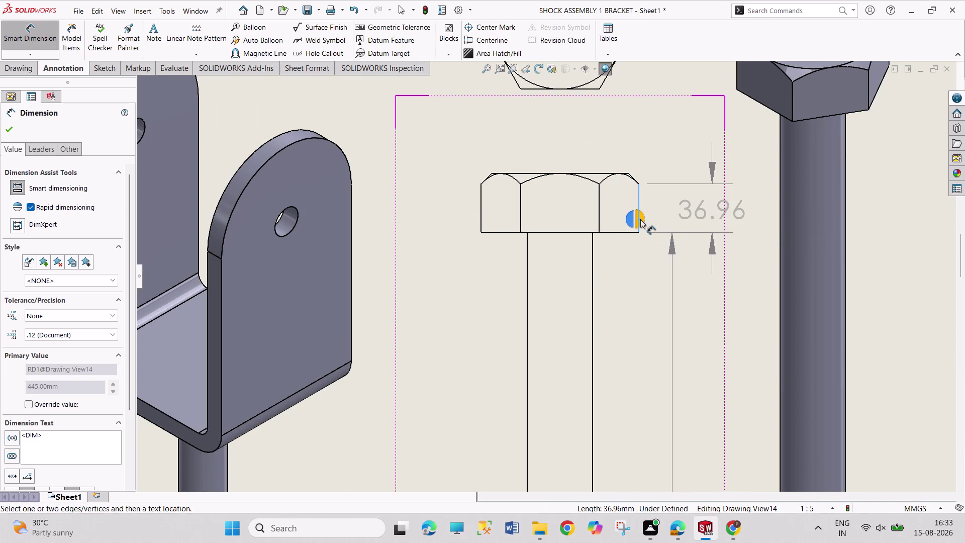
key(Escape)
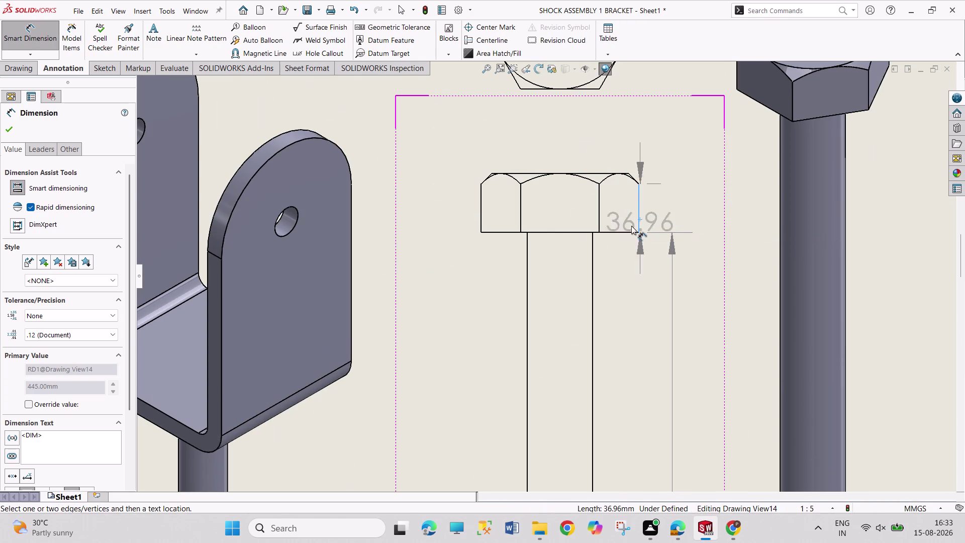
key(Escape)
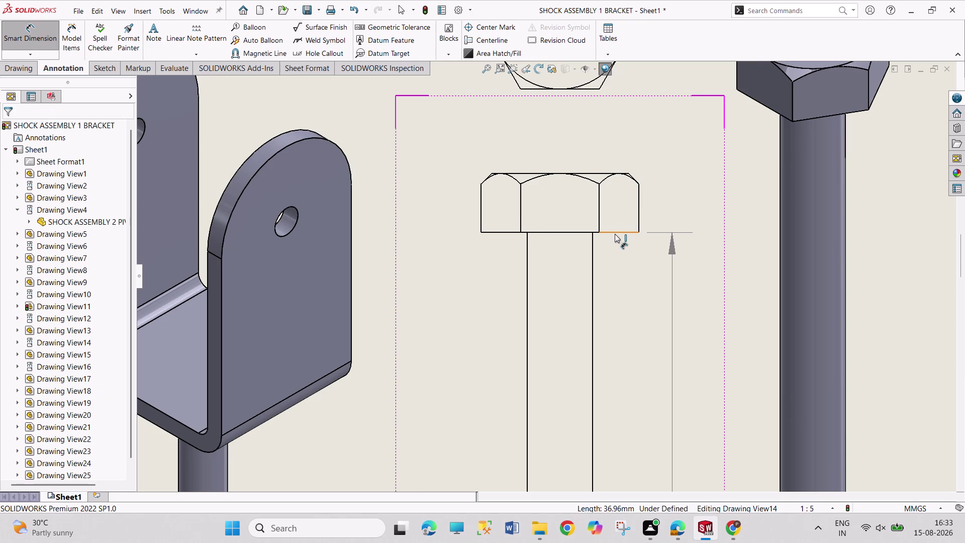
click(615, 234)
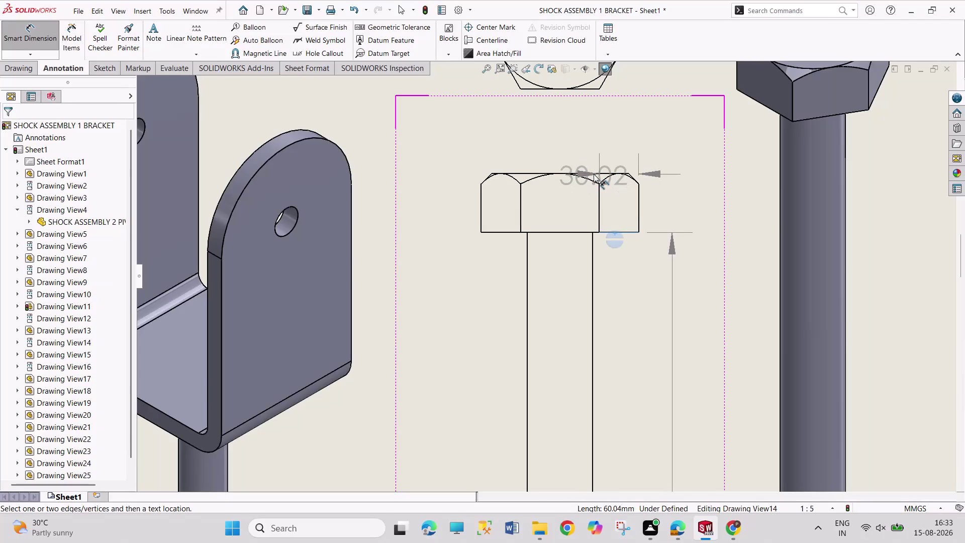
click(594, 173)
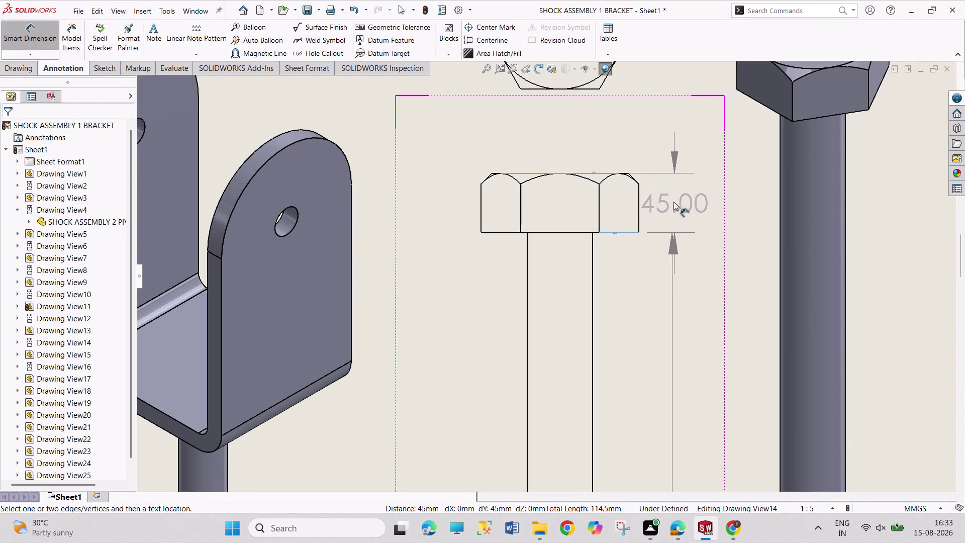
click(683, 204)
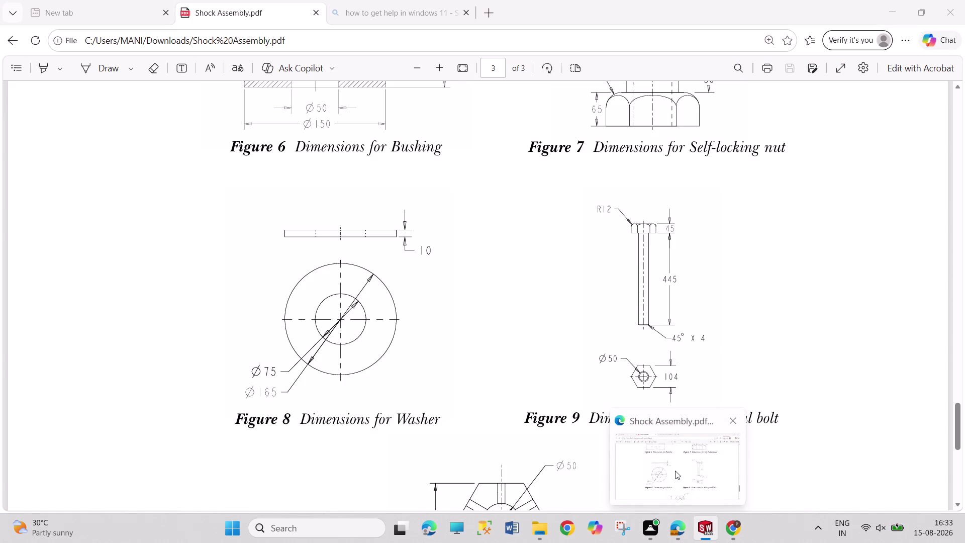
scroll(up, 3)
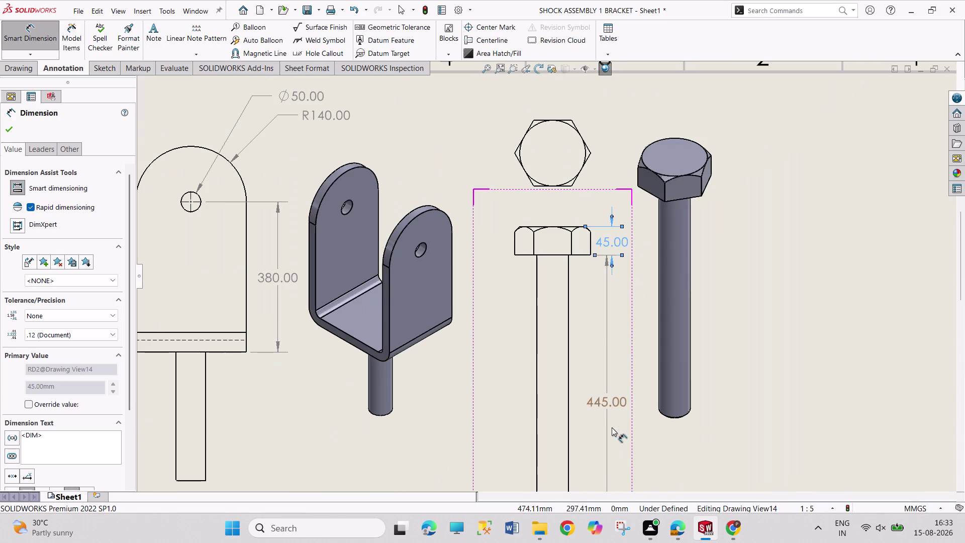
scroll(up, 3)
scroll(down, 3)
Switch to Chamfer Dimension and try the shank bottom, discarding the wrong 311.83 reading.
scroll(down, 3)
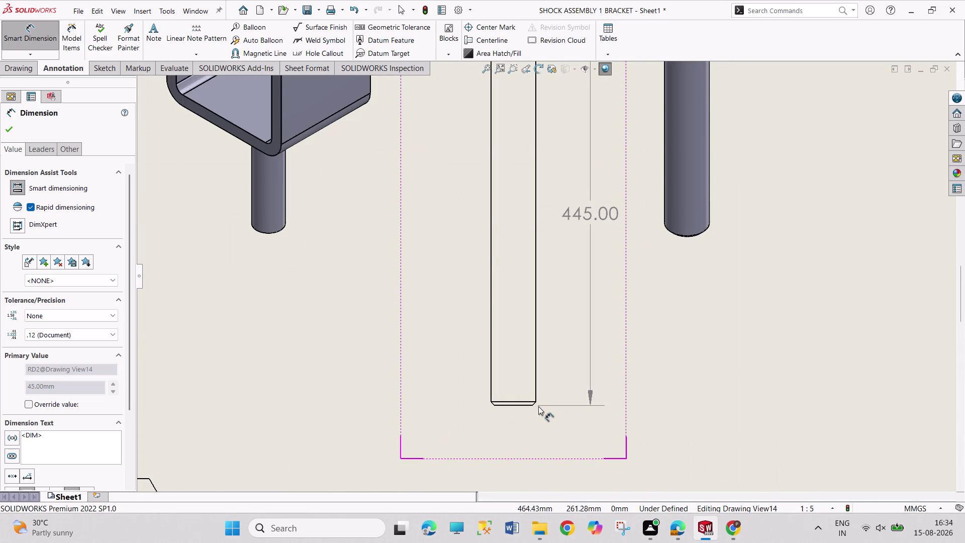
scroll(down, 3)
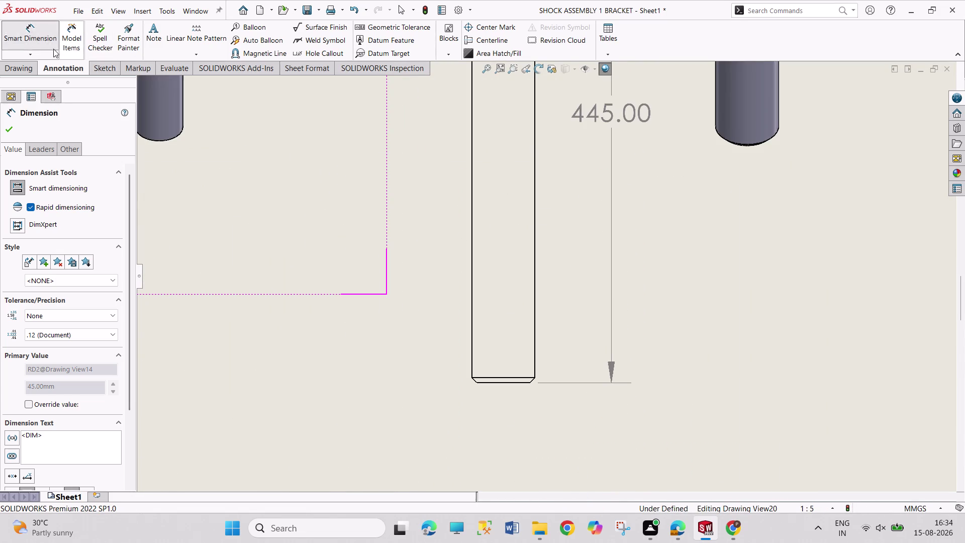
click(46, 52)
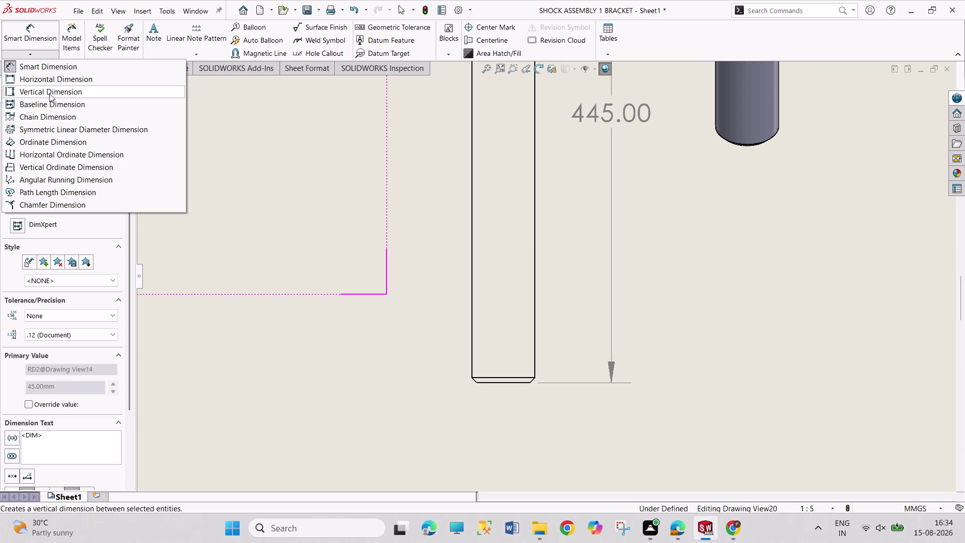
click(76, 207)
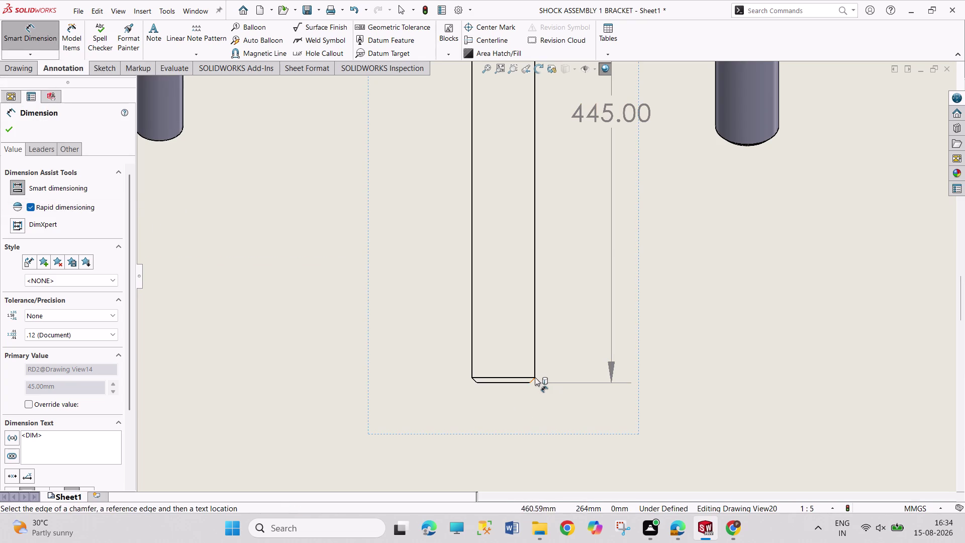
click(536, 371)
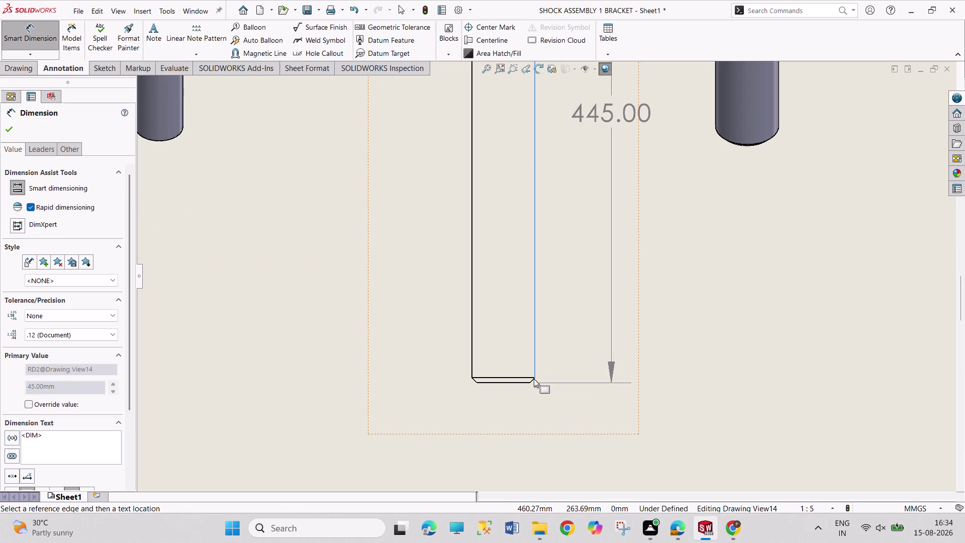
click(533, 381)
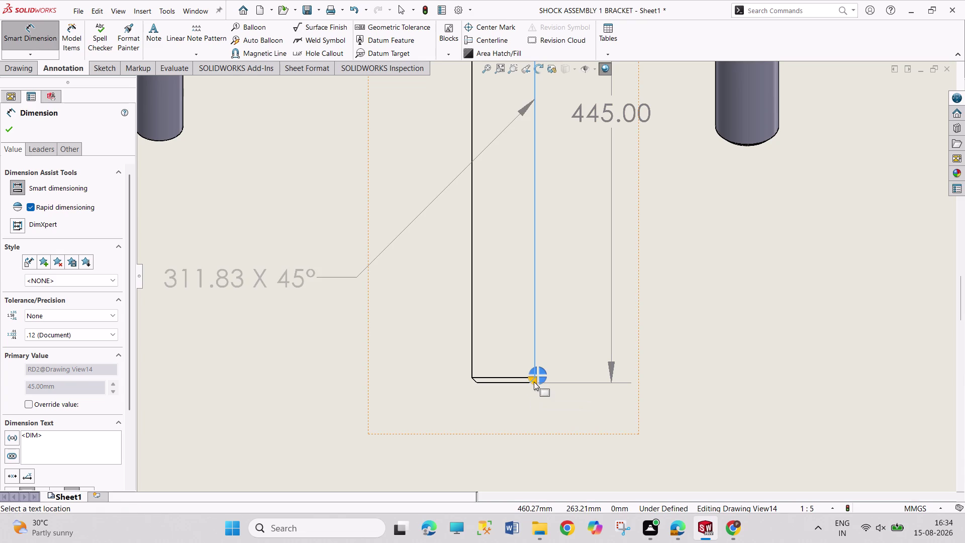
key(Escape)
key(Escape)
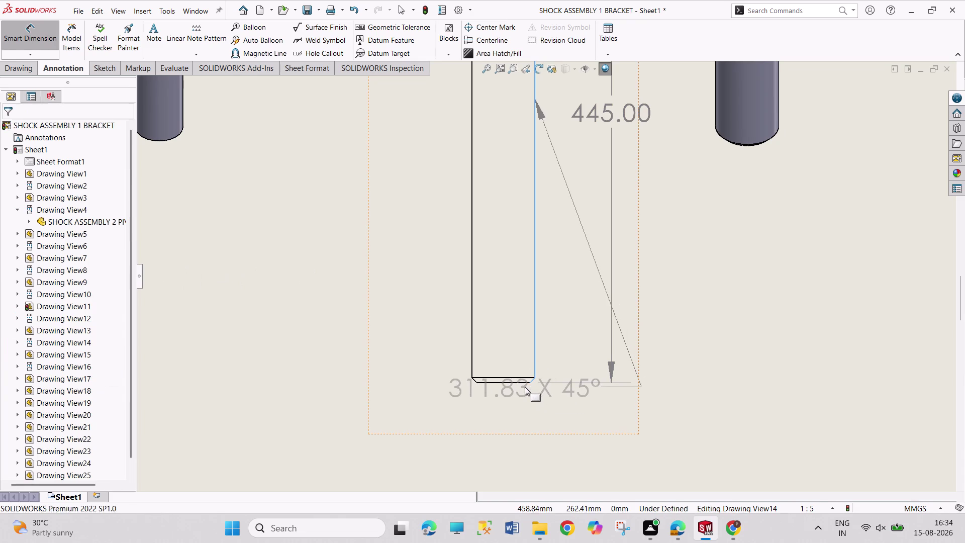
Retry the chamfer dimension at the shank bottom, cancelling the wrong 29.70 reading.
click(36, 53)
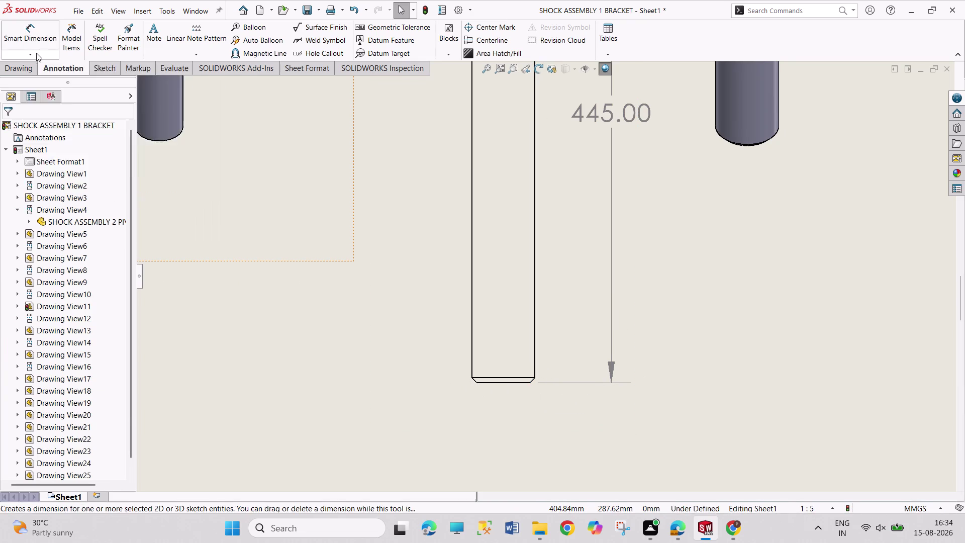
click(67, 205)
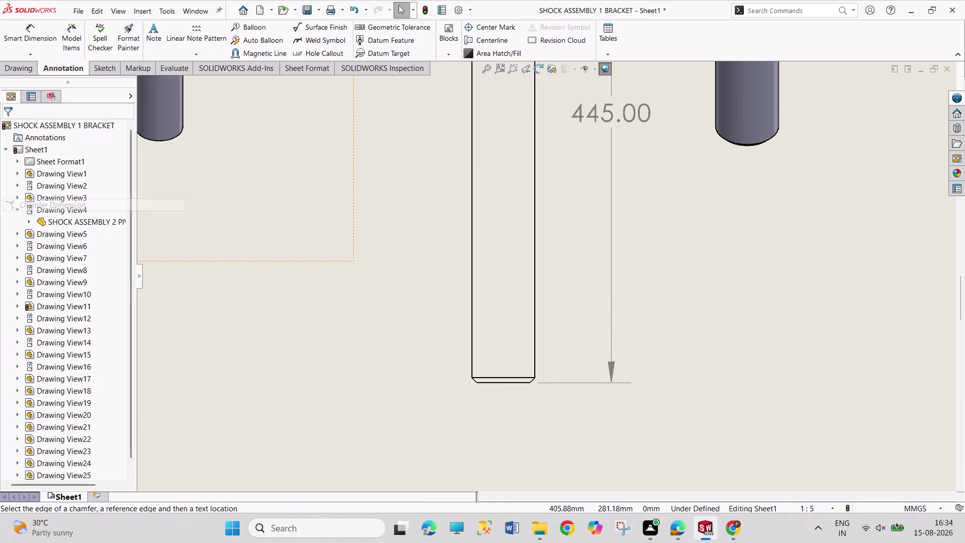
click(533, 379)
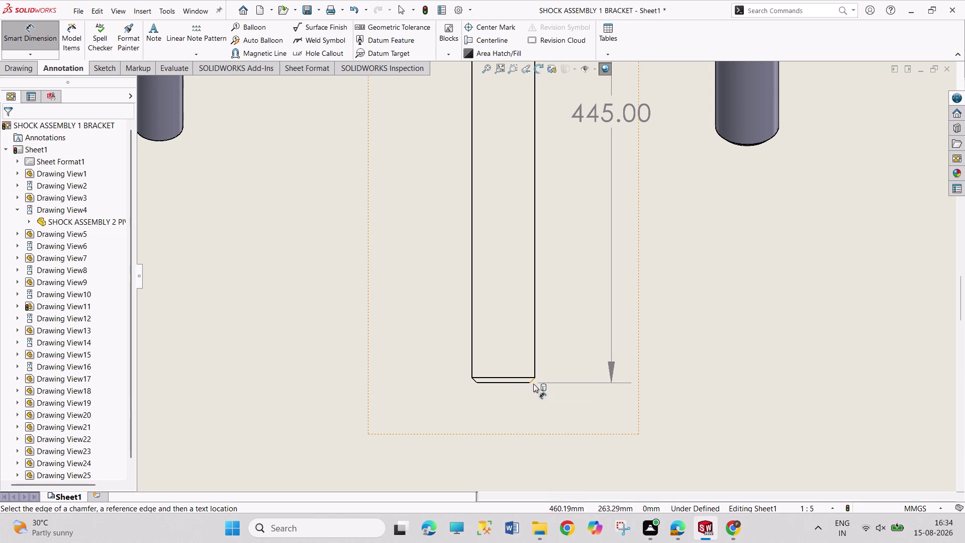
click(522, 383)
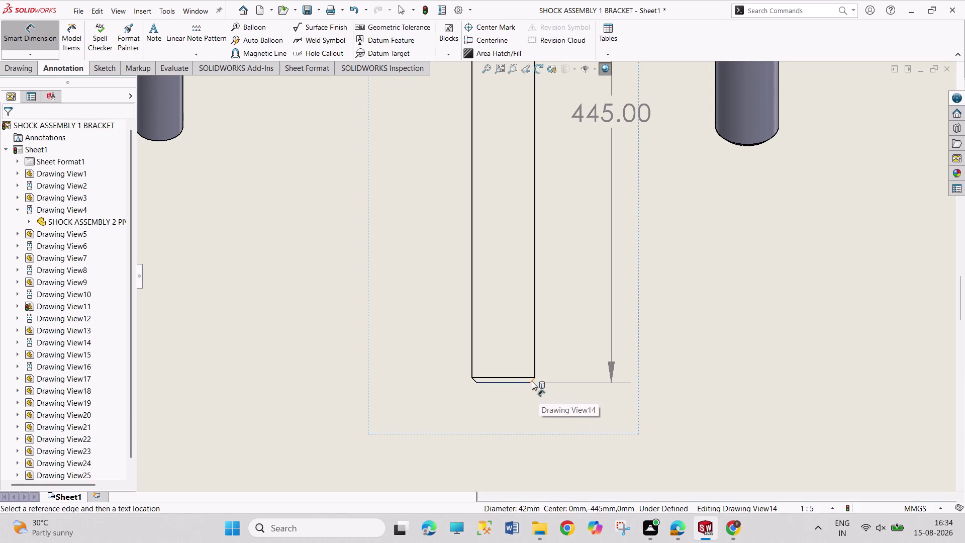
click(533, 381)
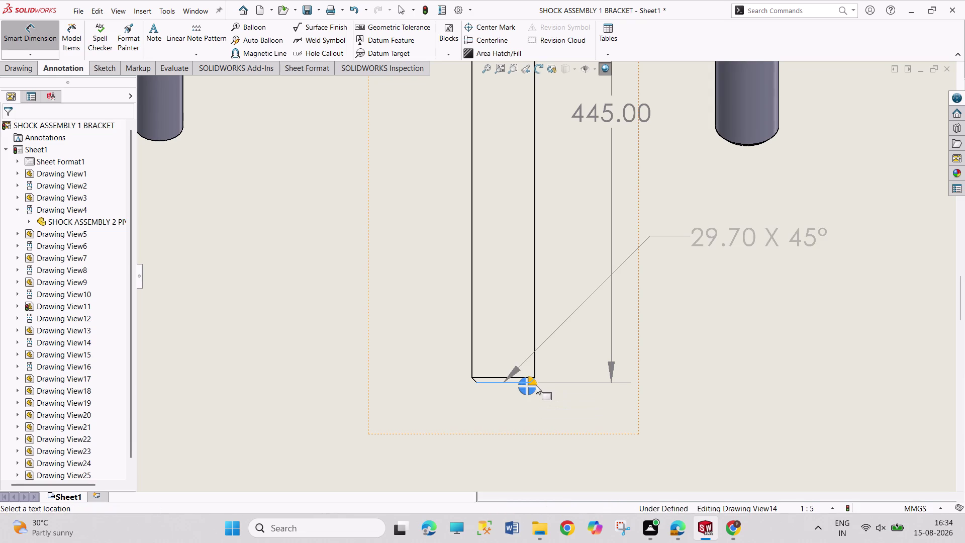
key(Escape)
key(Escape)
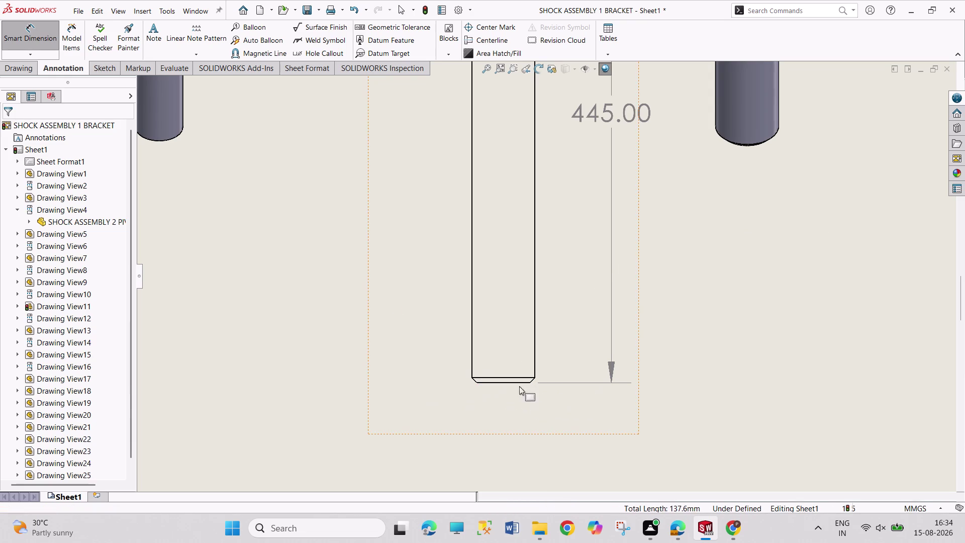
Place the 4.00 X 45° chamfer callout using the chamfered edge and the shank side.
click(26, 56)
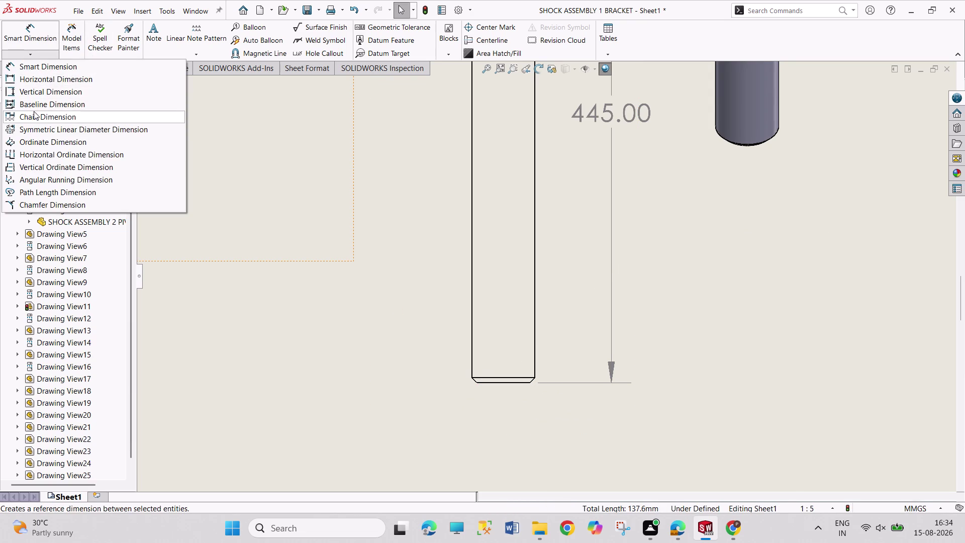
click(65, 206)
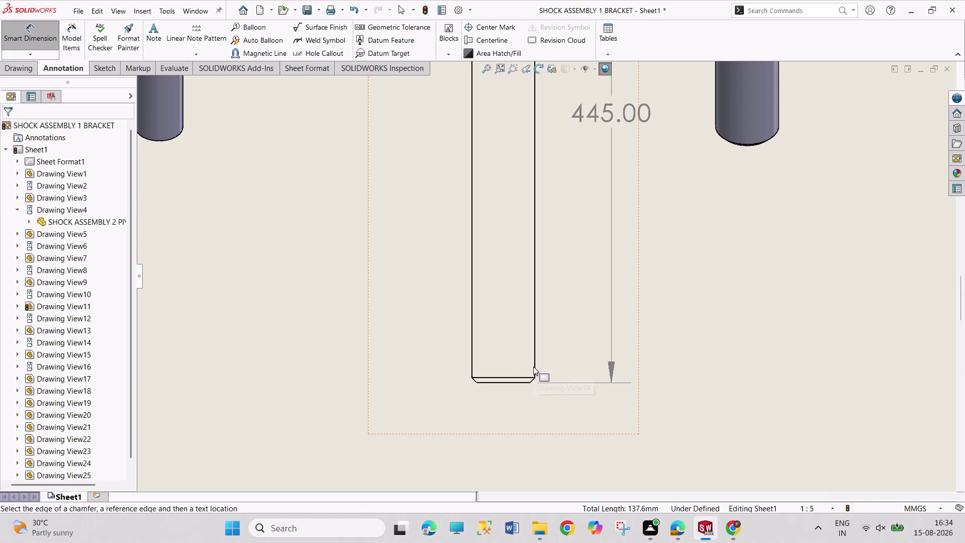
scroll(down, 3)
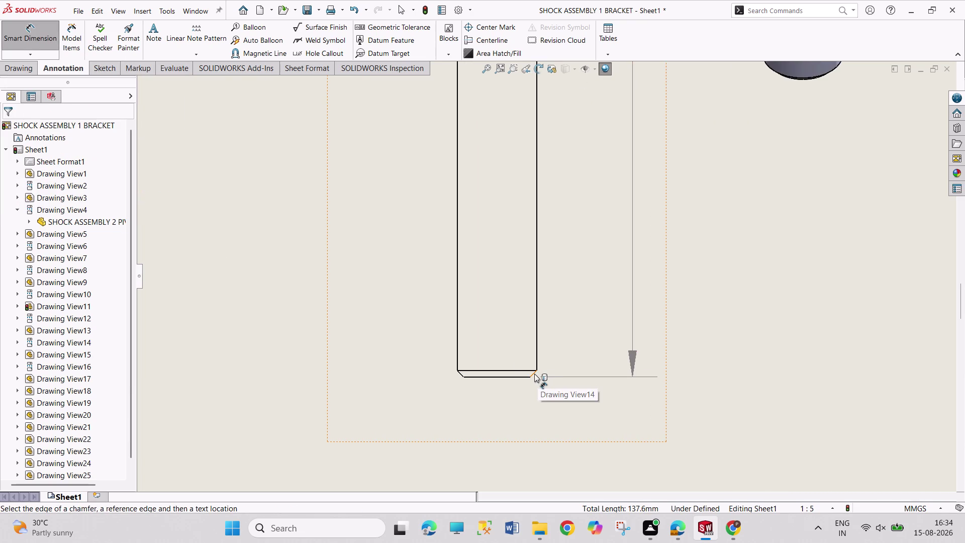
click(534, 374)
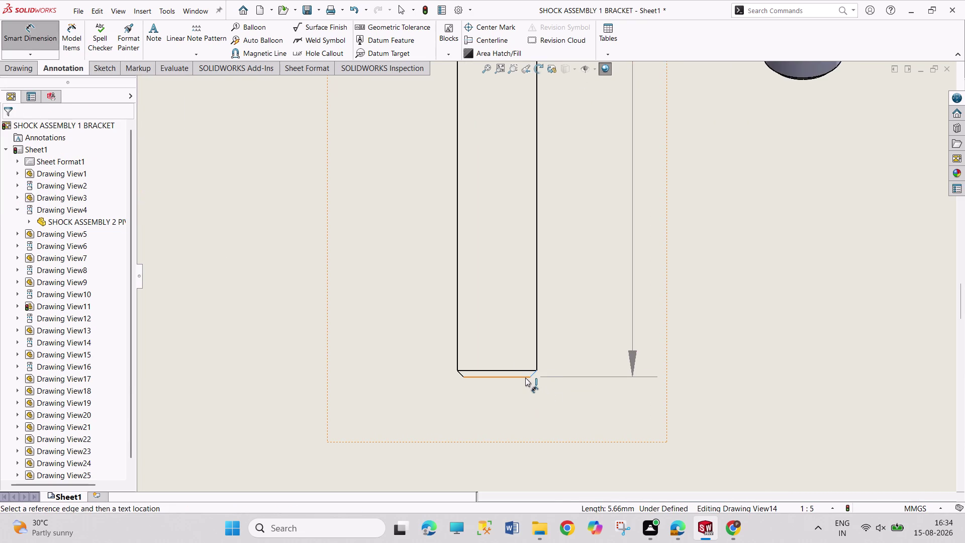
click(525, 378)
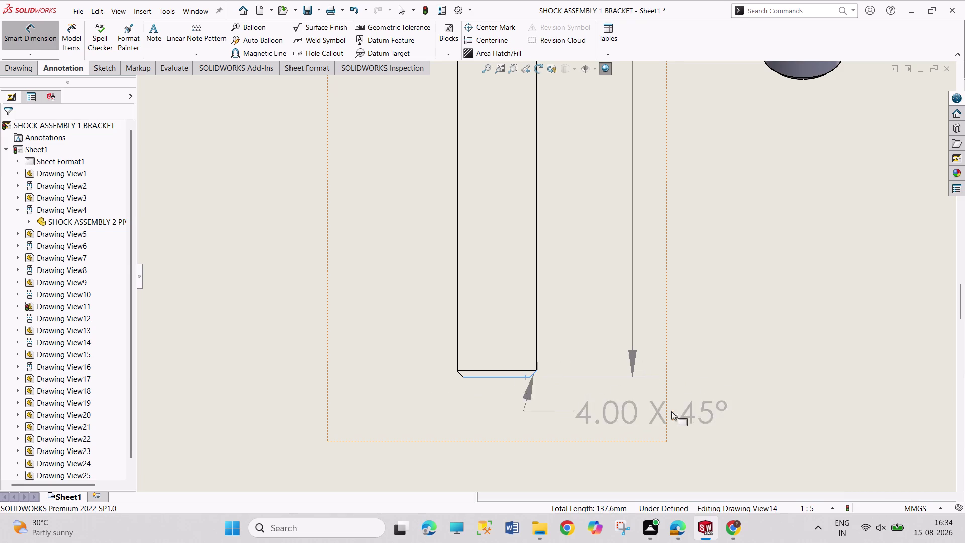
click(699, 393)
scroll(up, 3)
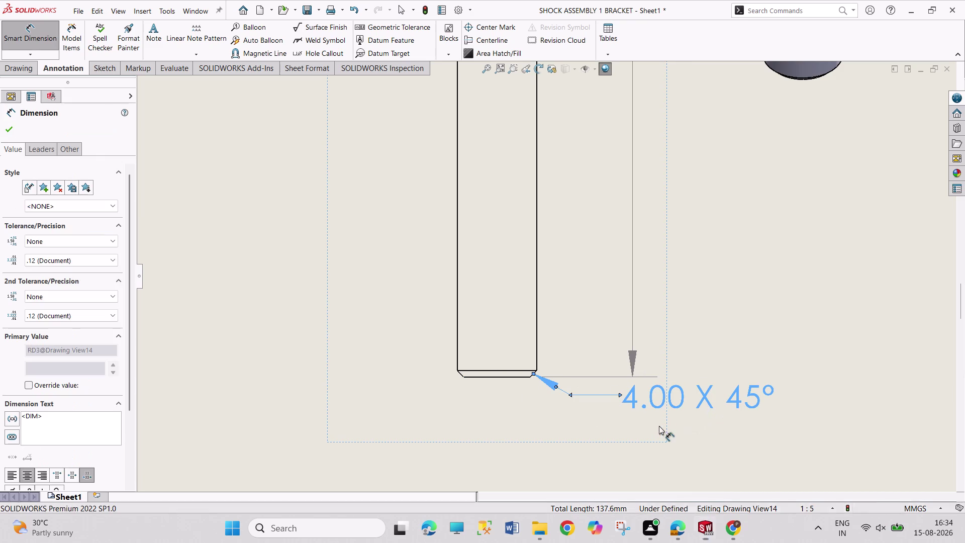
scroll(up, 3)
scroll(up, 3)
scroll(up, 3)
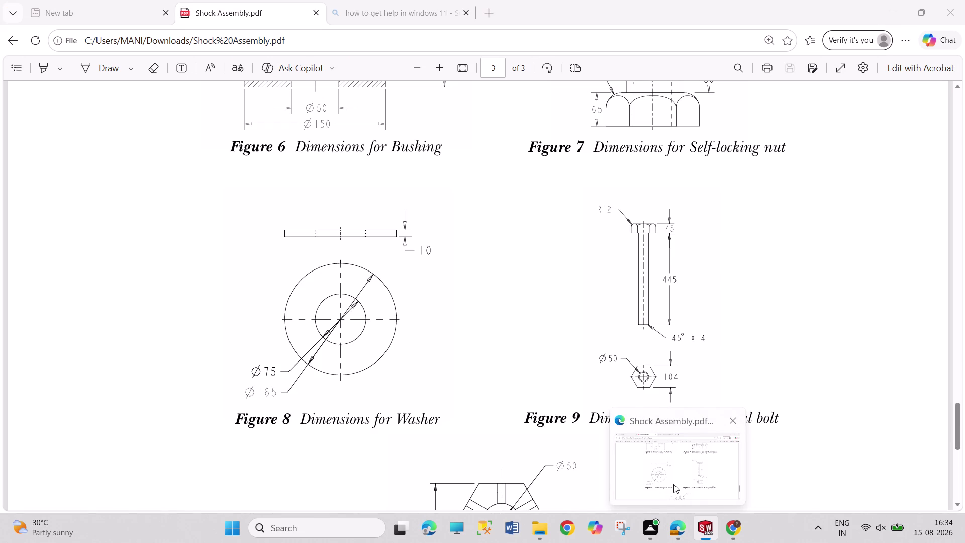
scroll(down, 3)
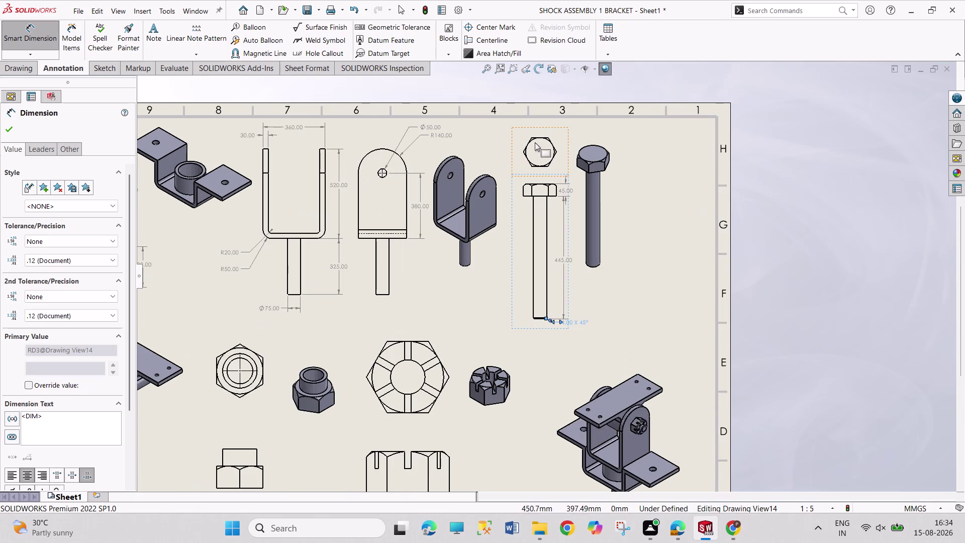
Select the bolt's hexagon end view (Drawing View13) and zoom in on it.
scroll(down, 3)
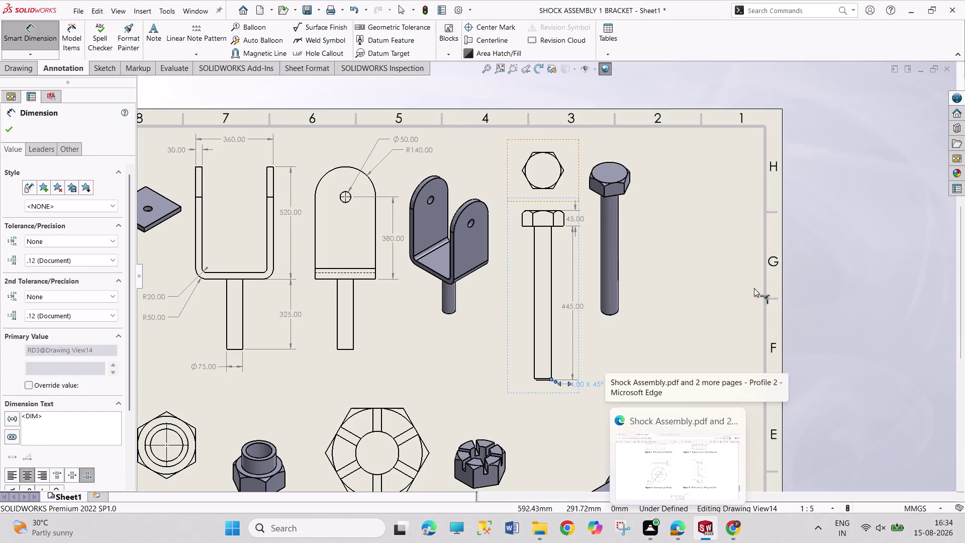
key(Escape)
key(Escape)
click(537, 139)
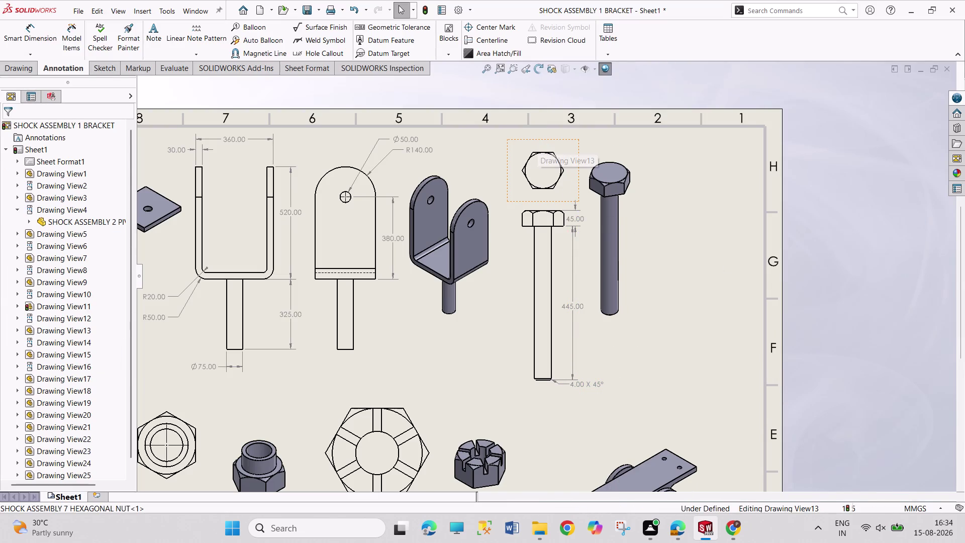
scroll(down, 3)
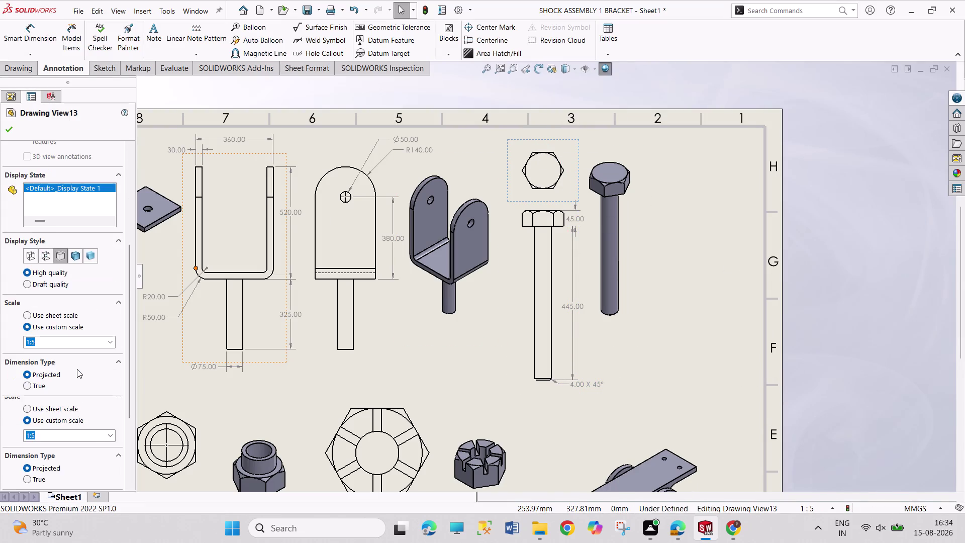
scroll(down, 3)
scroll(down, 3)
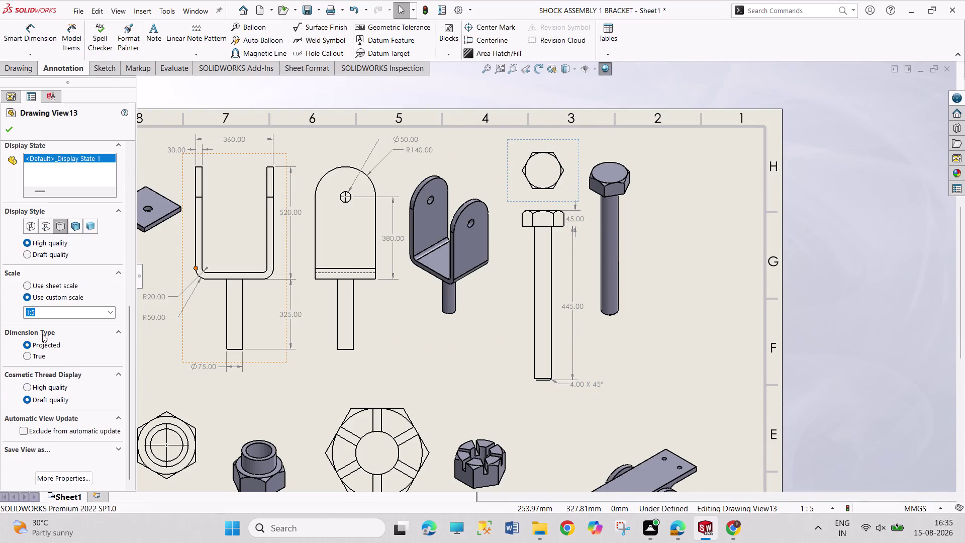
click(47, 230)
key(Escape)
key(Escape)
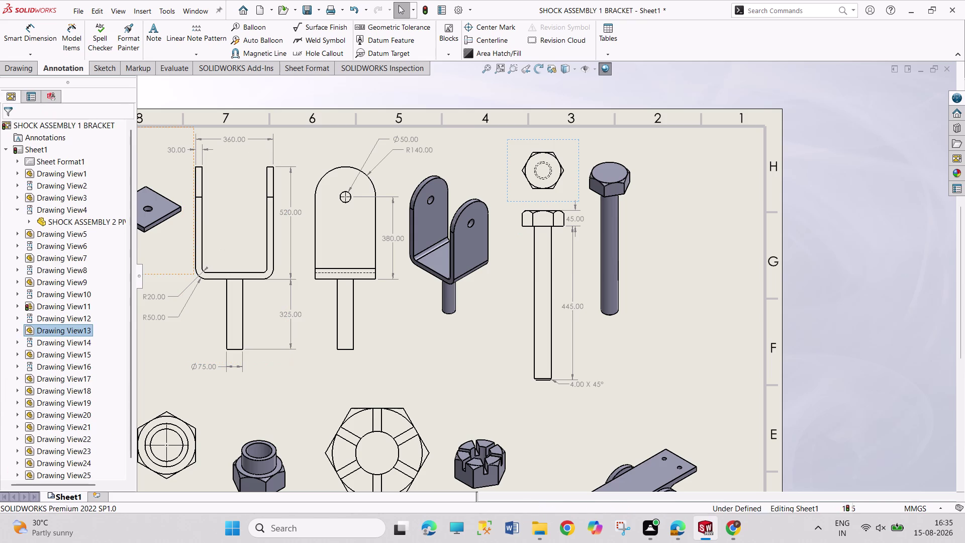
key(Escape)
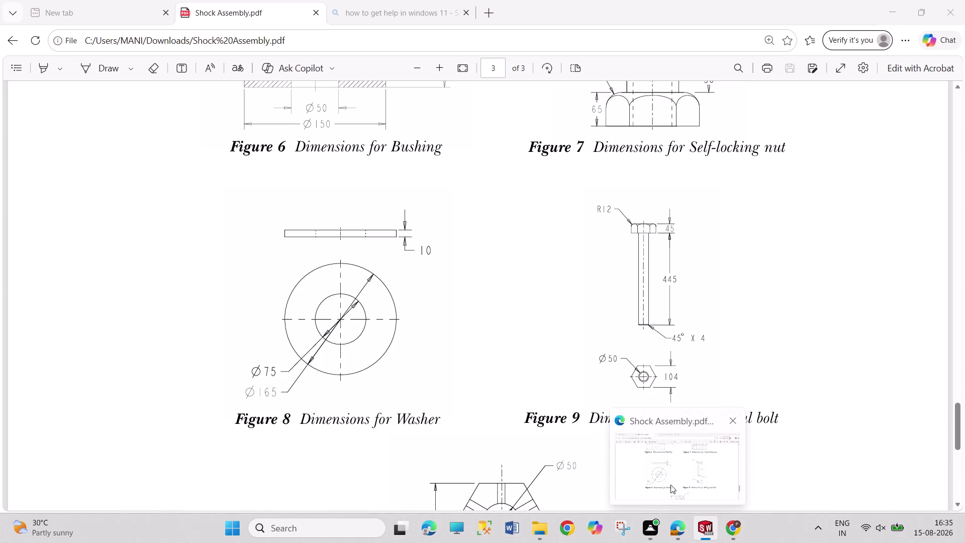
scroll(down, 3)
scroll(down, 3)
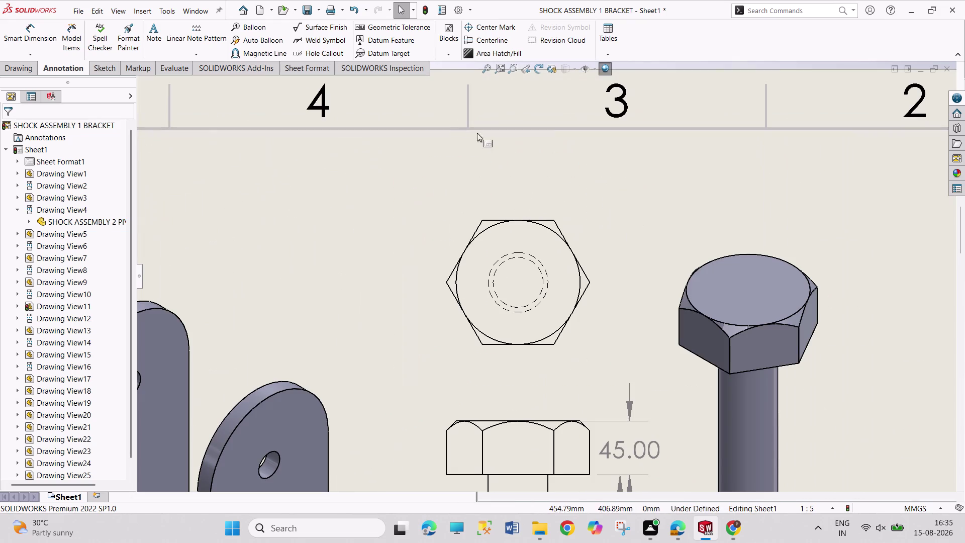
Add the Ø50.00 hole diameter dimension above the bolt's hexagon end view.
click(12, 32)
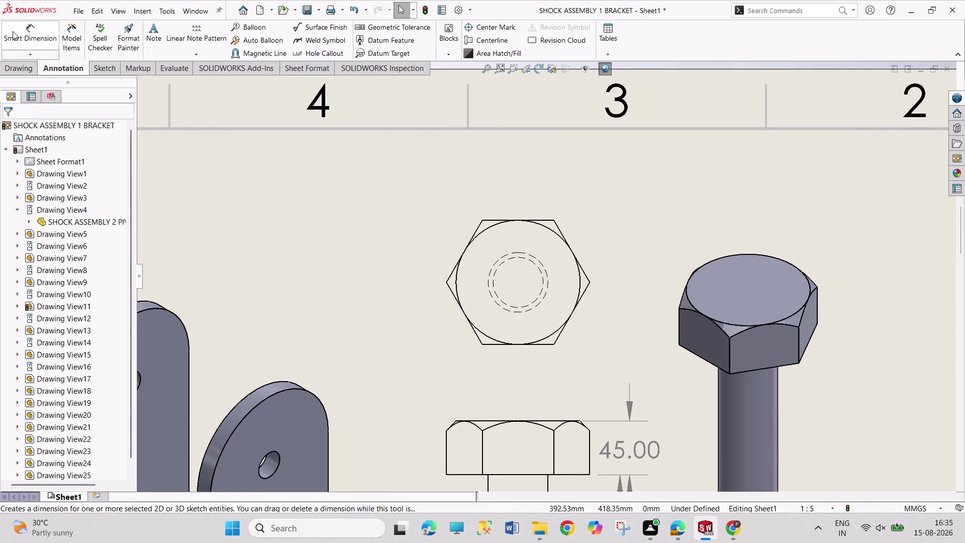
click(529, 259)
key(Escape)
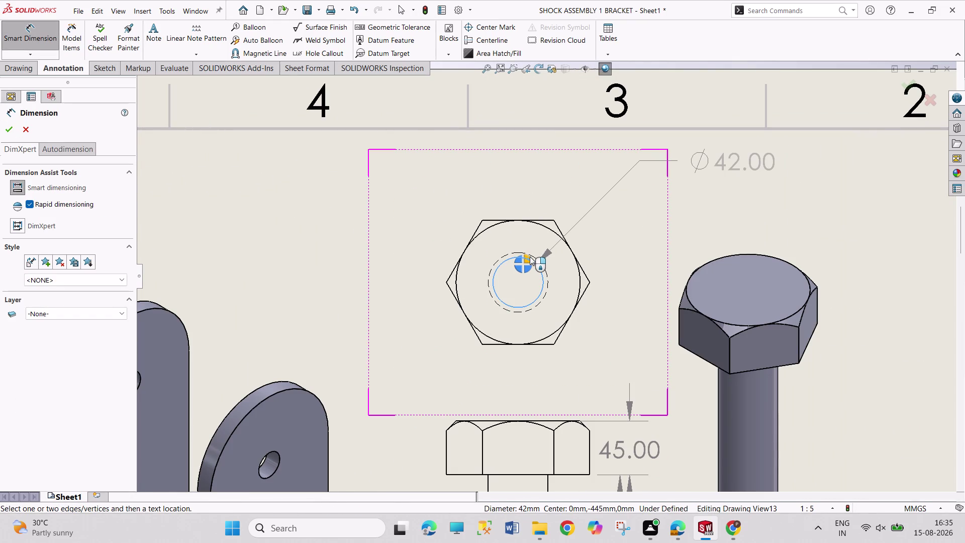
key(Escape)
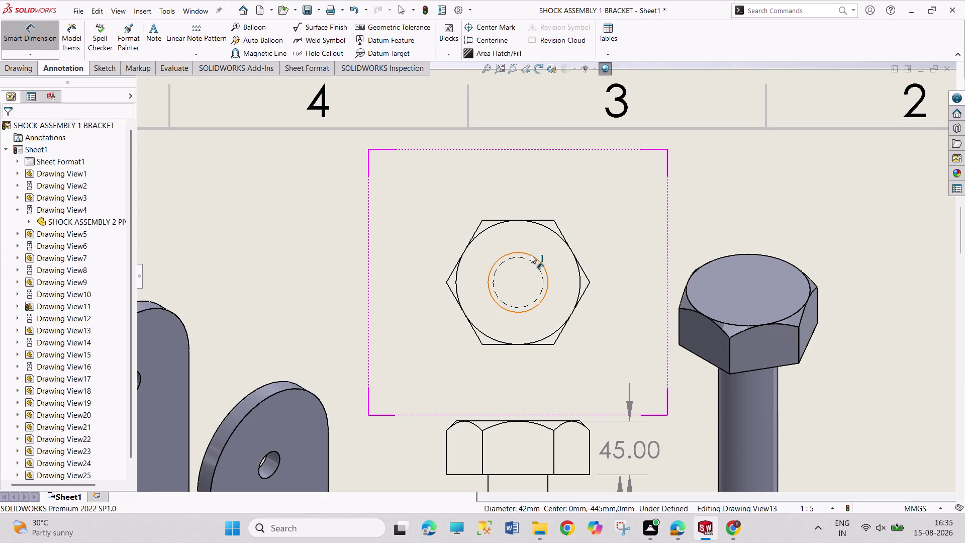
click(531, 255)
click(531, 254)
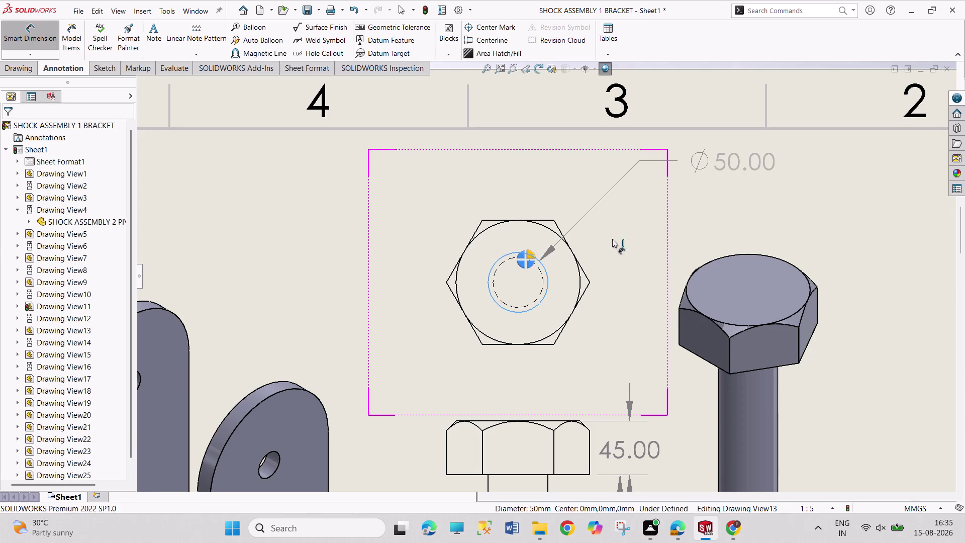
drag(726, 162, 597, 161)
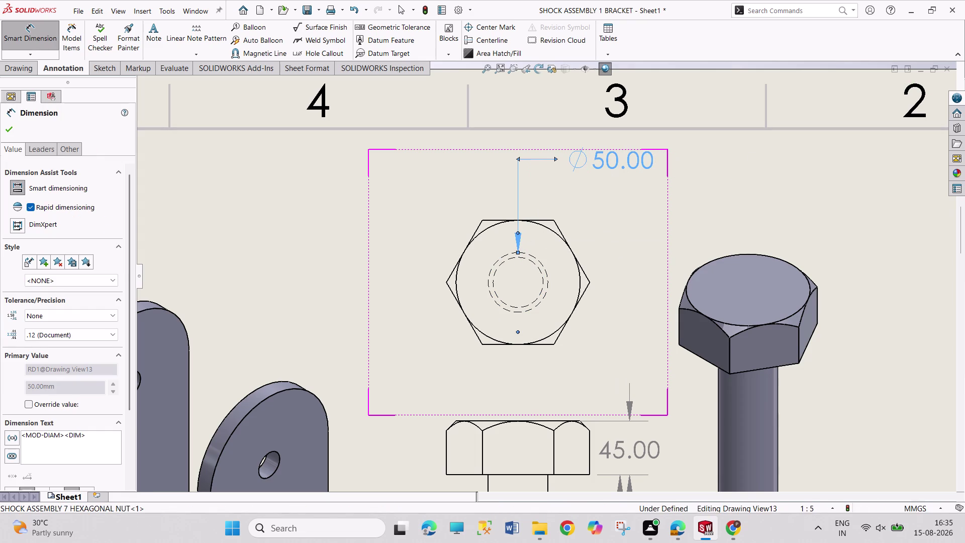
Add the 104.00 across-flats height dimension beside the hexagon view.
click(550, 220)
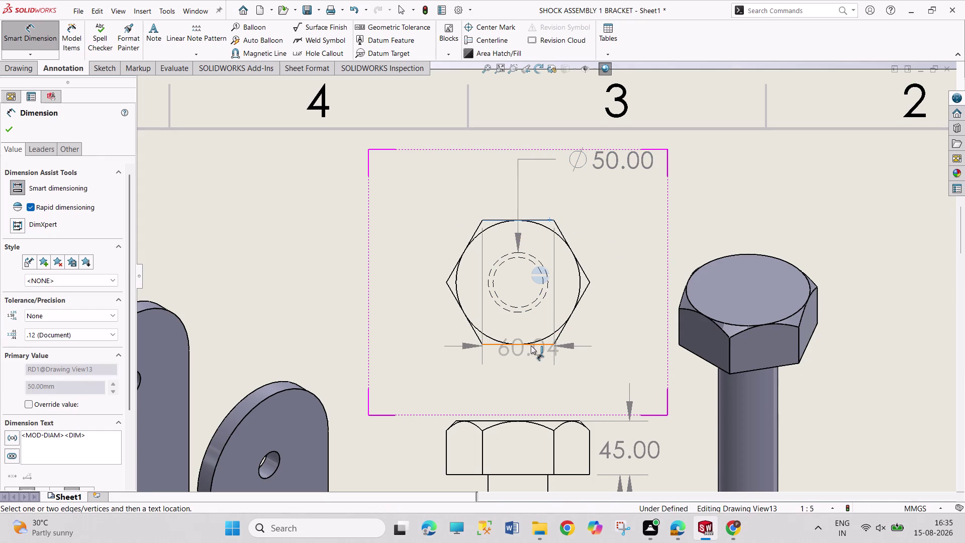
click(533, 343)
key(Escape)
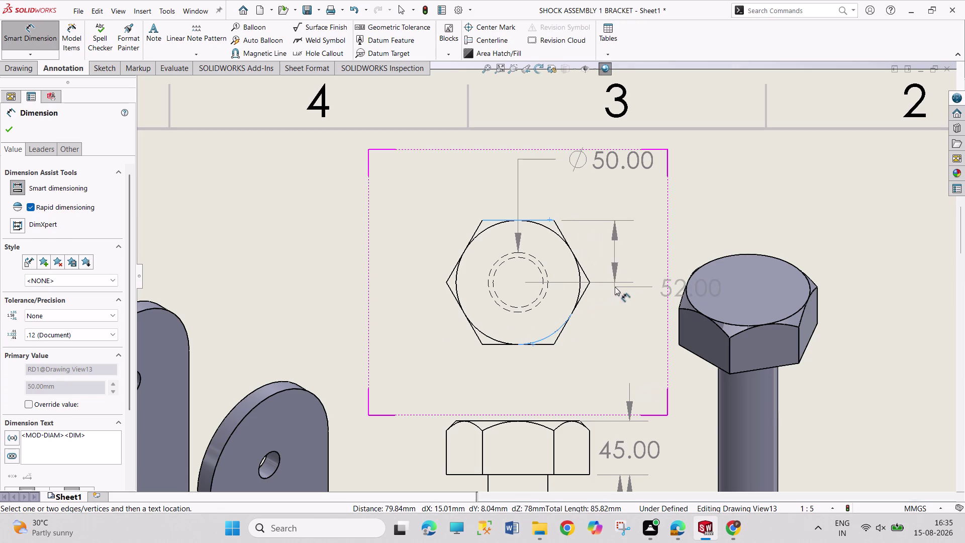
key(Escape)
drag(540, 343, 541, 334)
click(548, 222)
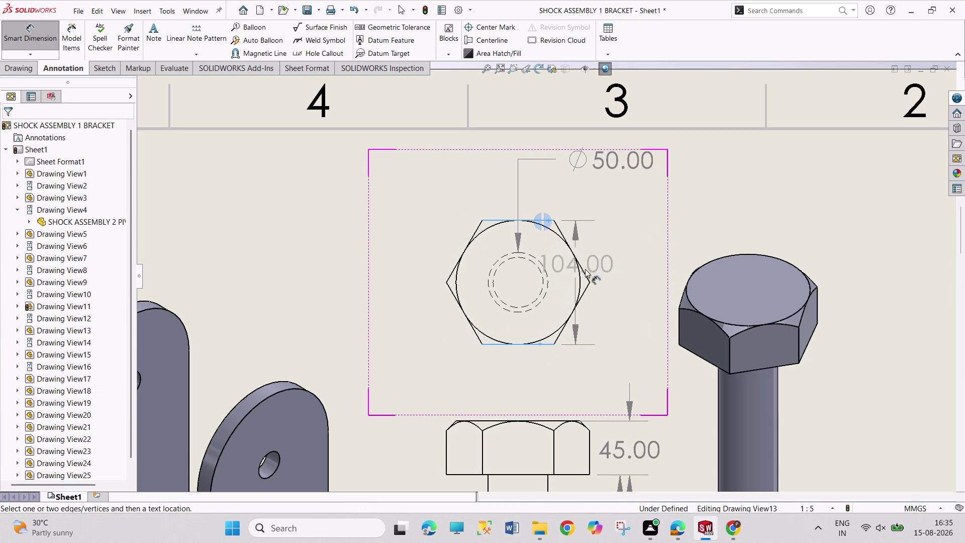
click(635, 277)
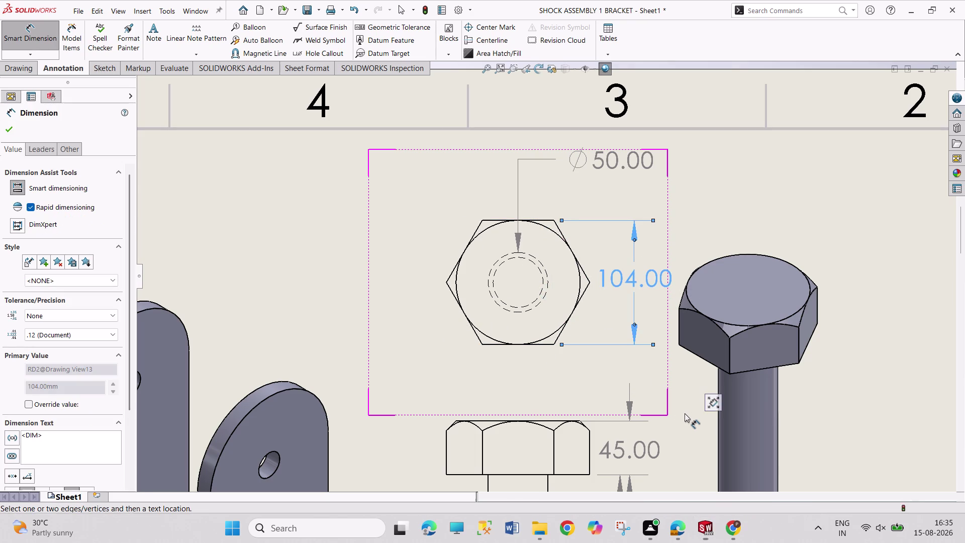
scroll(up, 3)
Exit Smart Dimension and move the self-locking nut's top view beside the bolt.
scroll(up, 3)
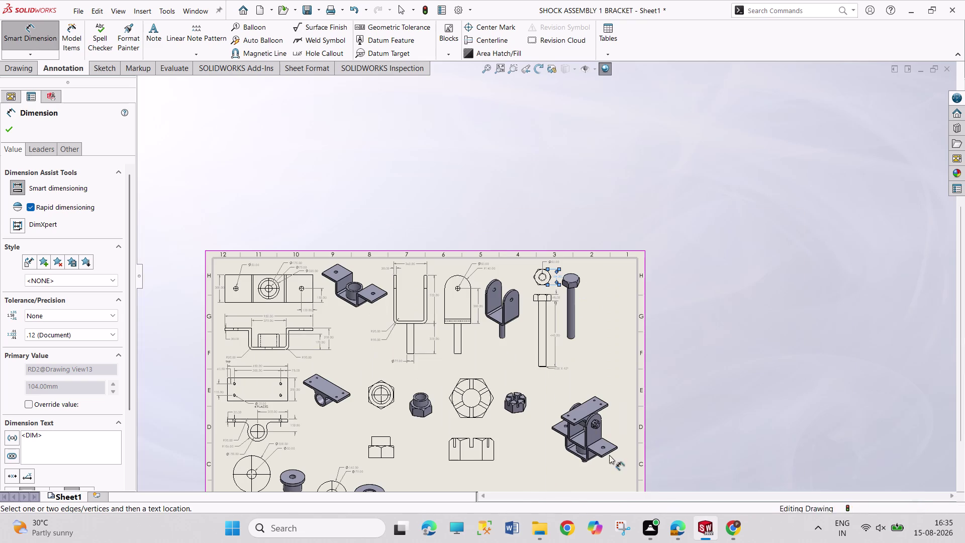
key(Escape)
key(Escape)
key(Escape)
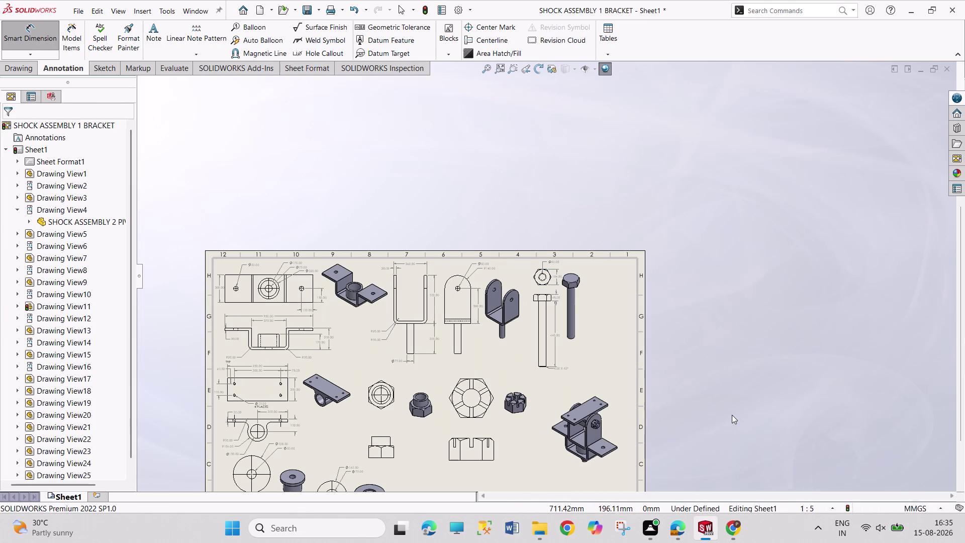
key(Escape)
key(Escape)
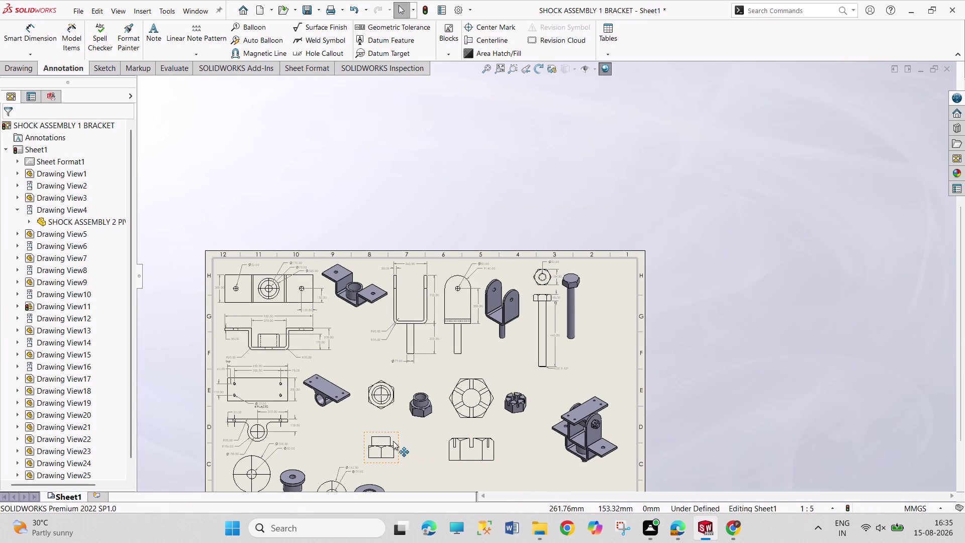
drag(389, 412, 470, 381)
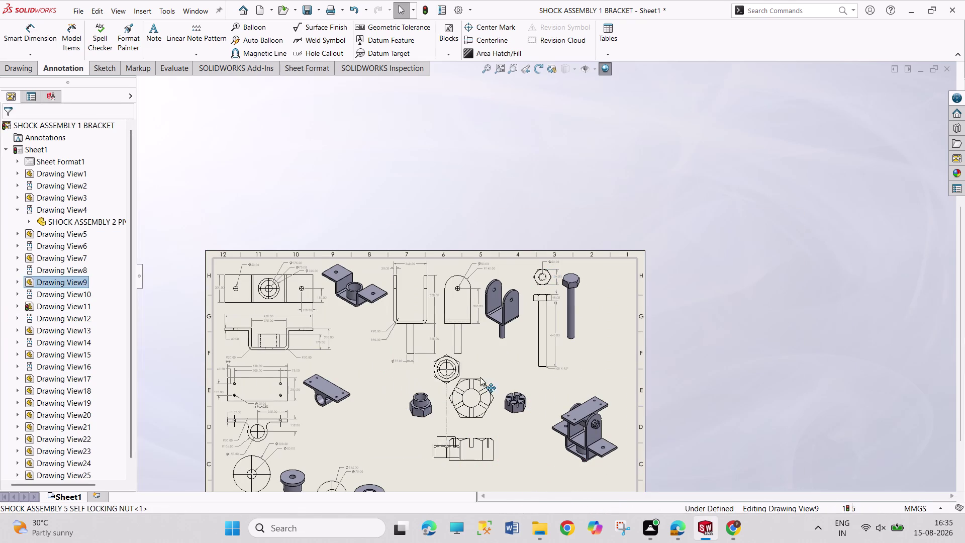
drag(470, 381, 611, 304)
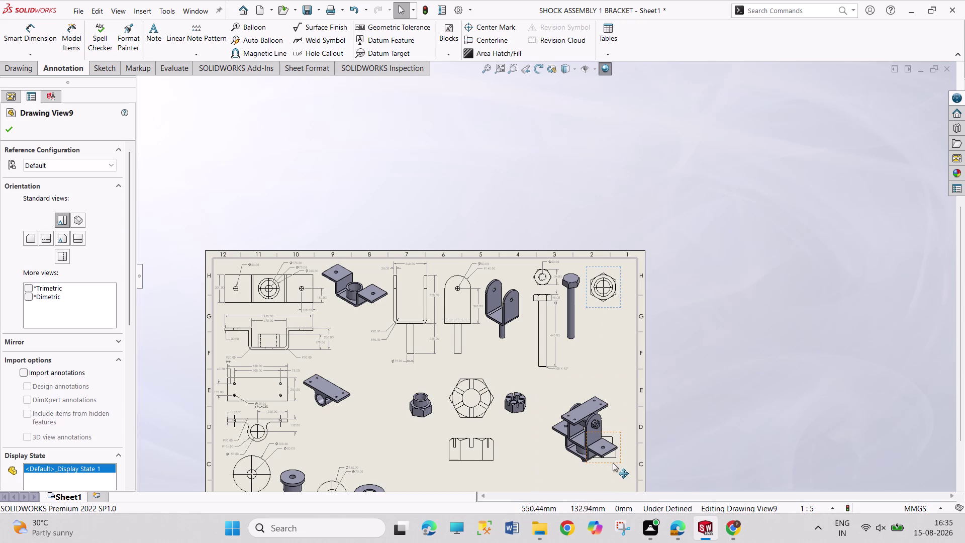
Place the nut's side view beneath its top view and zoom in there.
drag(613, 463, 620, 349)
key(Escape)
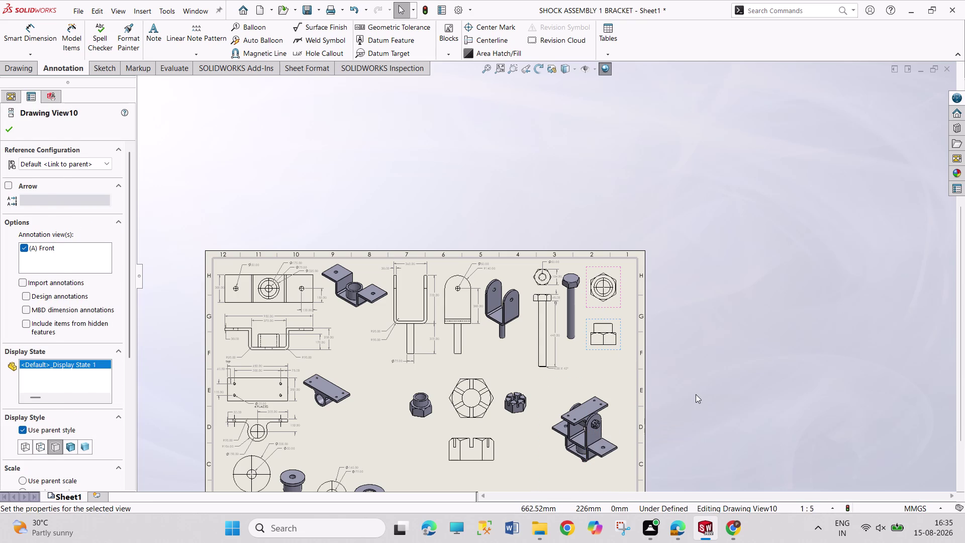
key(Escape)
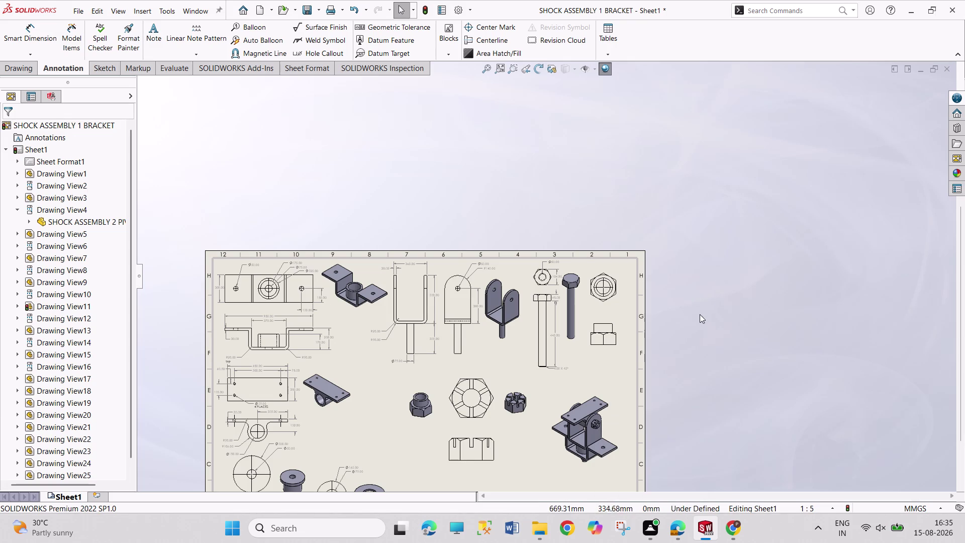
scroll(down, 3)
scroll(down, 3)
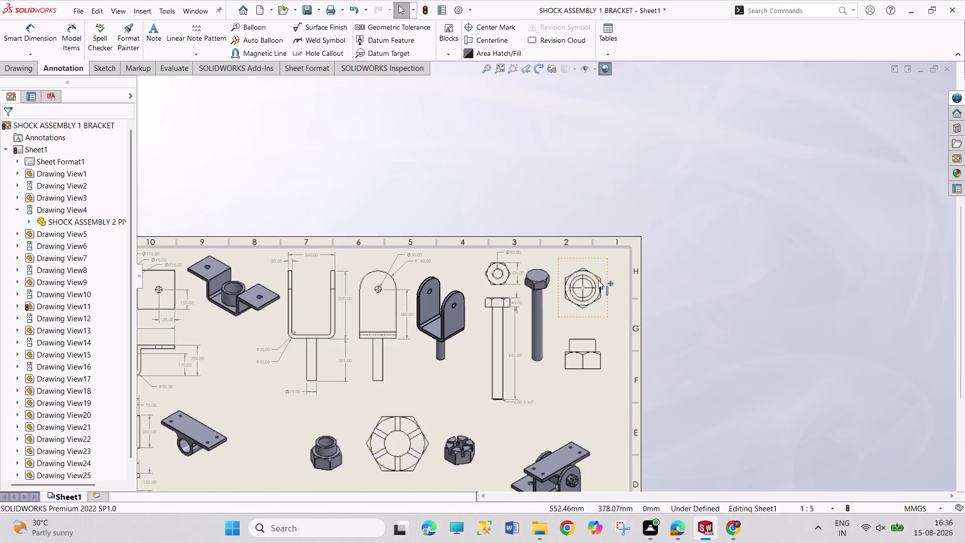
scroll(down, 3)
scroll(down, 3)
Check Figure 7's nut sizes (Ø75, Ø100, 155, 50, 65) in the PDF, then return to SOLIDWORKS.
scroll(down, 3)
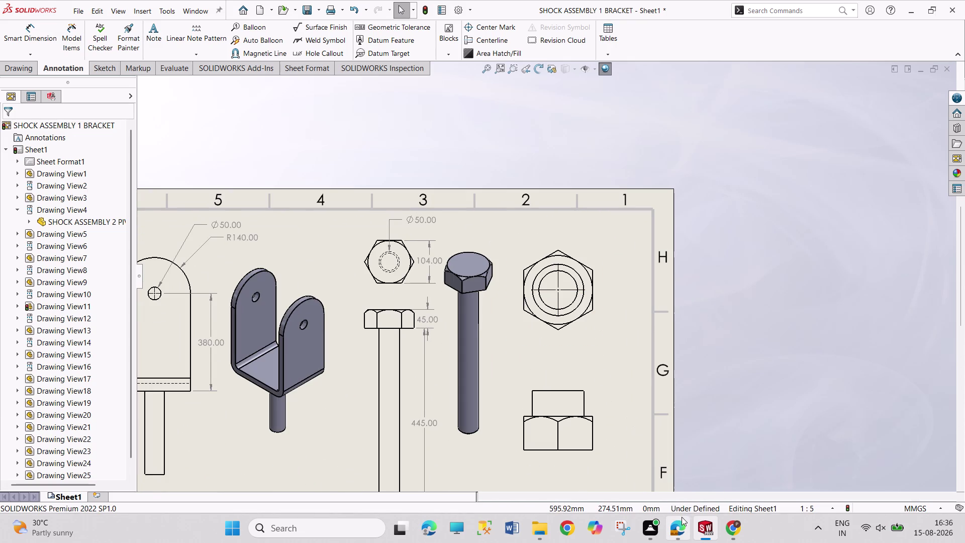
click(668, 457)
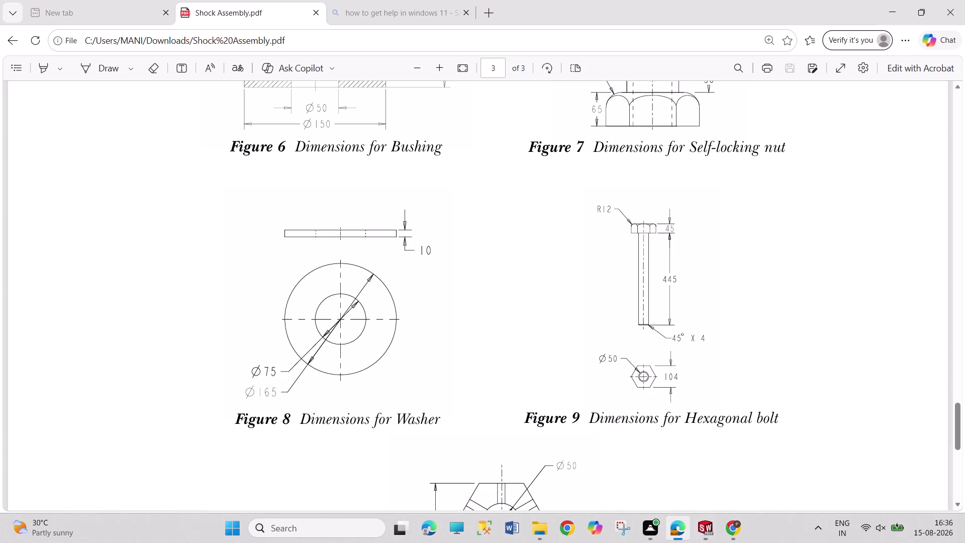
scroll(down, 3)
scroll(down, 3)
scroll(down, 3)
scroll(up, 3)
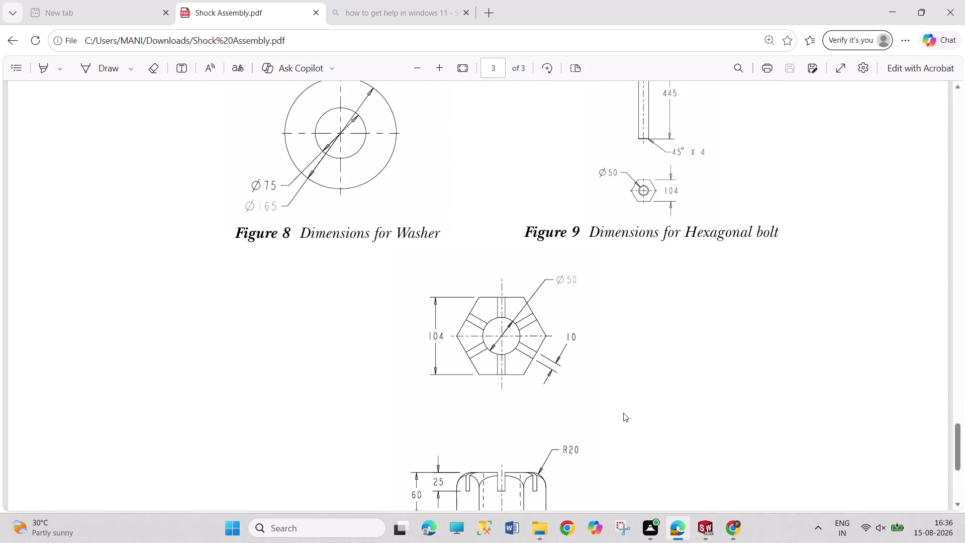
scroll(up, 3)
scroll(up, 3)
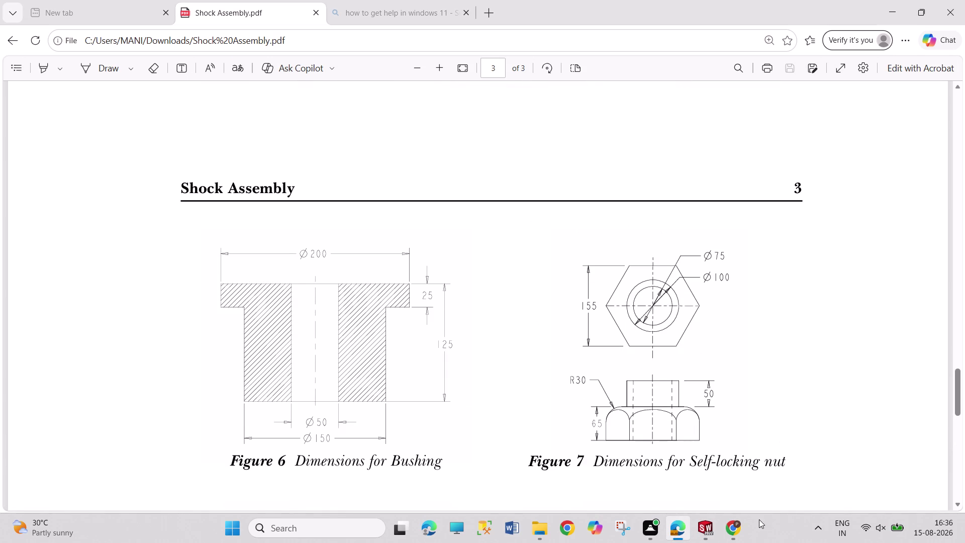
click(715, 532)
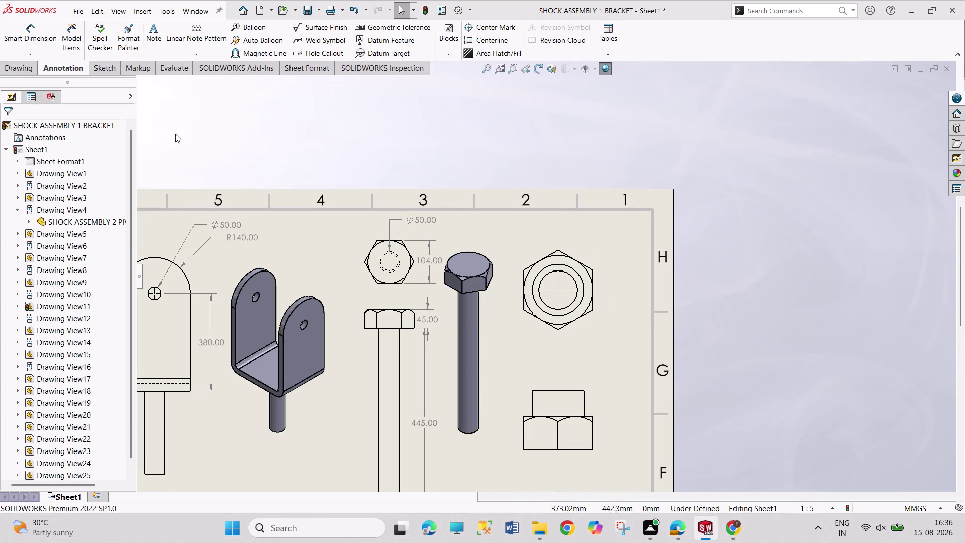
Add a 155.00 across-flats dimension to the nut's hexagon view.
click(37, 30)
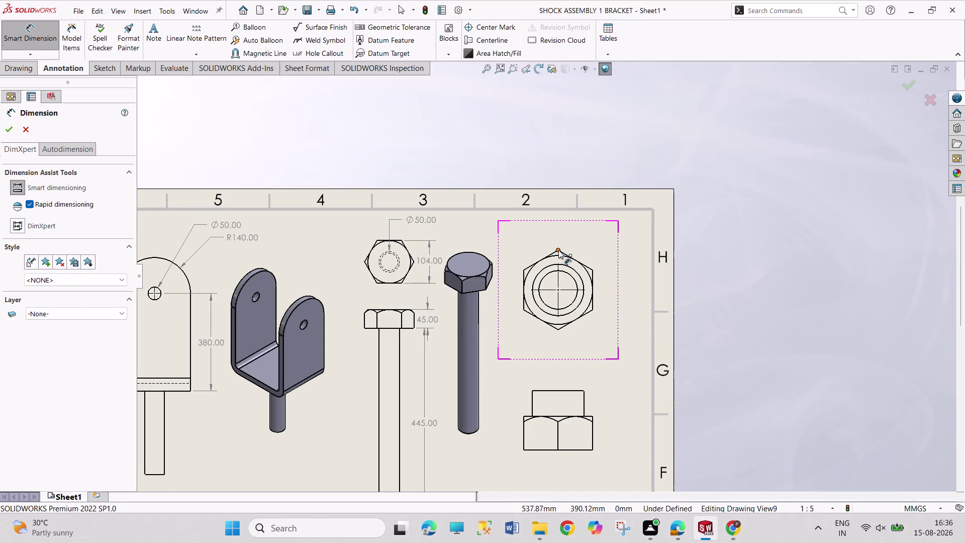
click(558, 250)
click(557, 330)
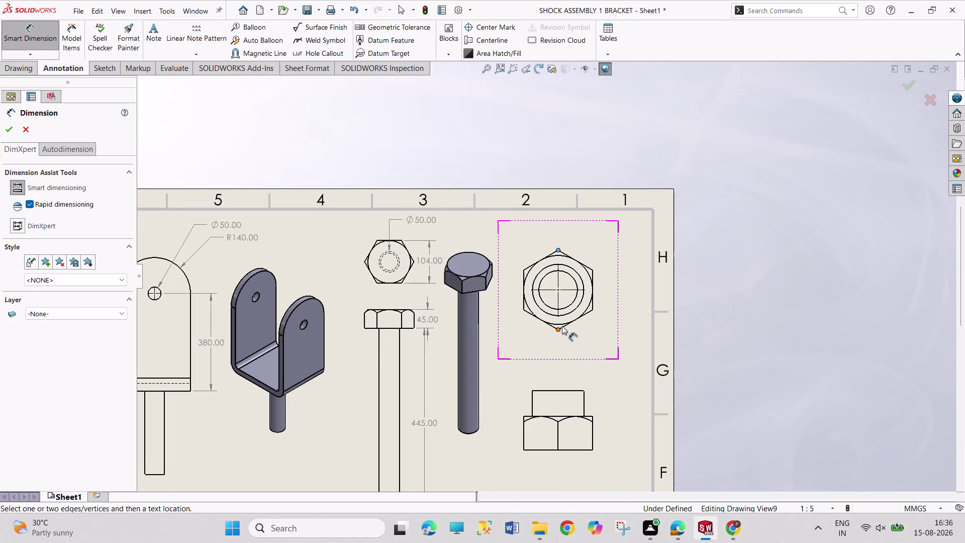
click(628, 287)
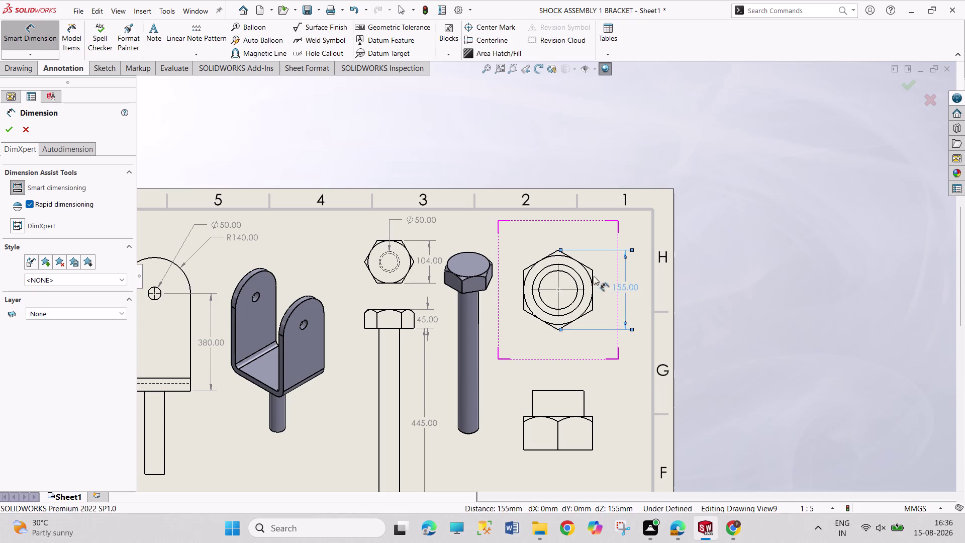
click(586, 267)
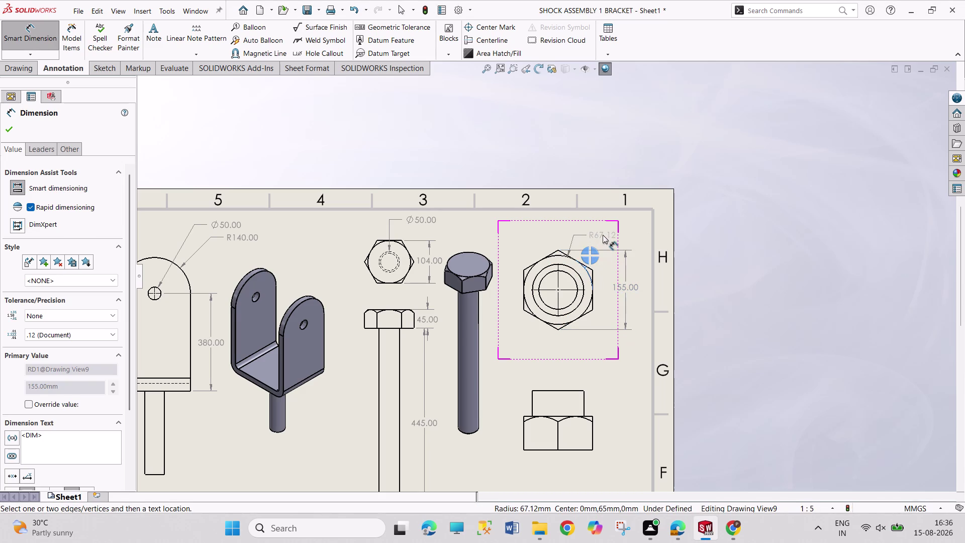
key(Escape)
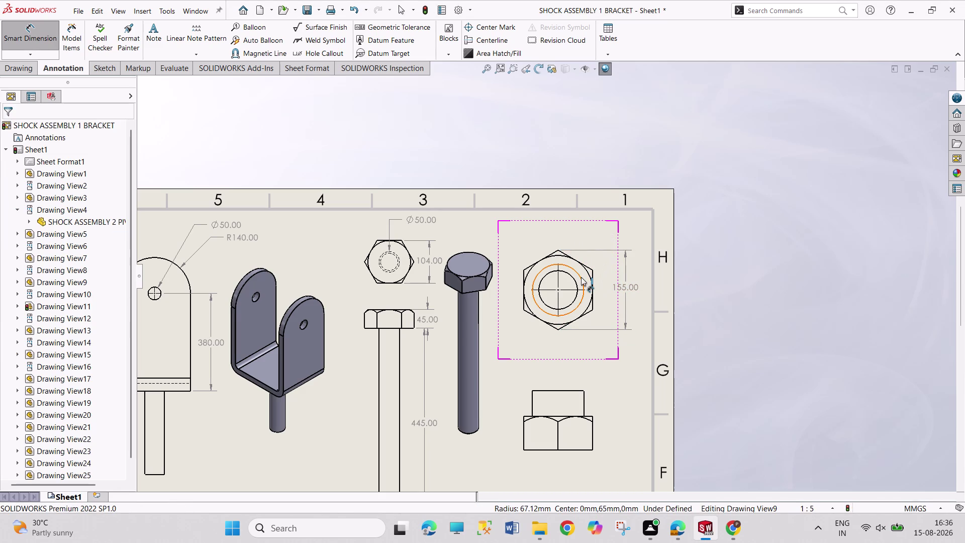
Add the Ø100.00 outer diameter and pick the nut's inner circle.
click(581, 277)
click(581, 277)
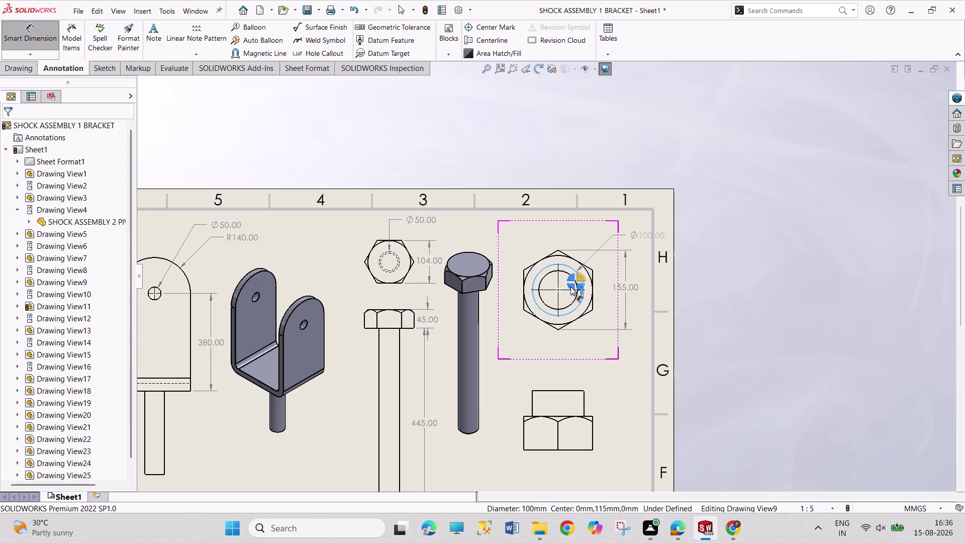
click(575, 281)
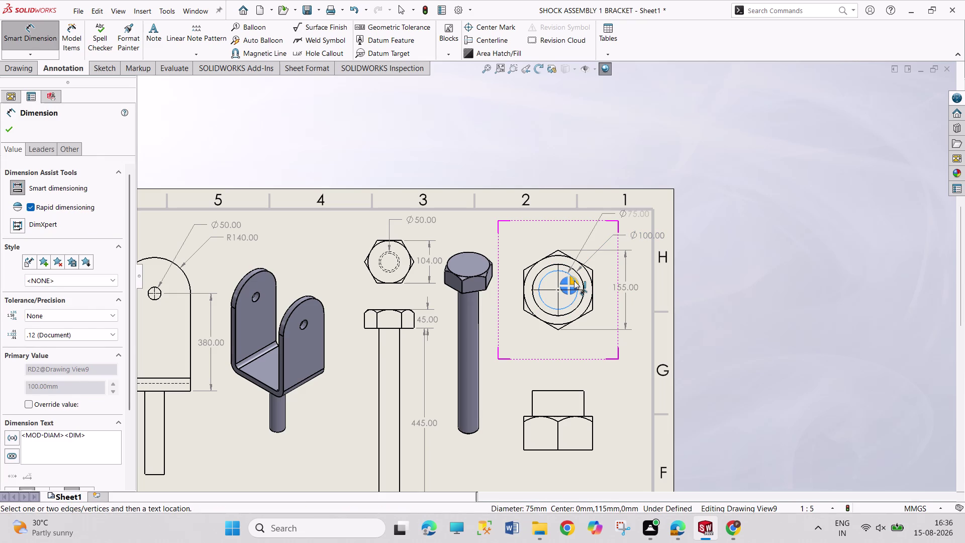
click(574, 281)
key(Escape)
key(Escape)
key(Escape)
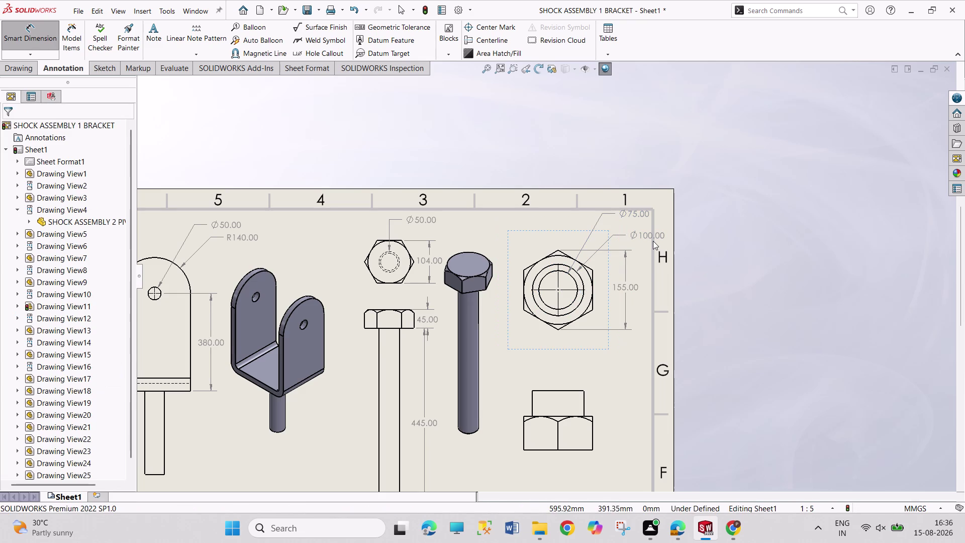
Move Ø100 above the nut's top view and Ø75 down beside the hexagon.
drag(651, 237, 623, 238)
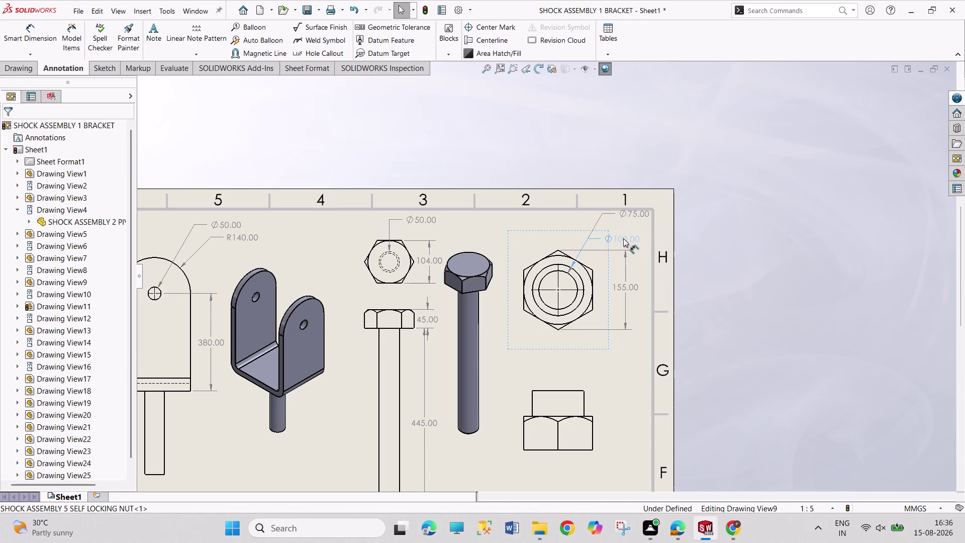
drag(623, 238, 561, 227)
drag(632, 212, 628, 221)
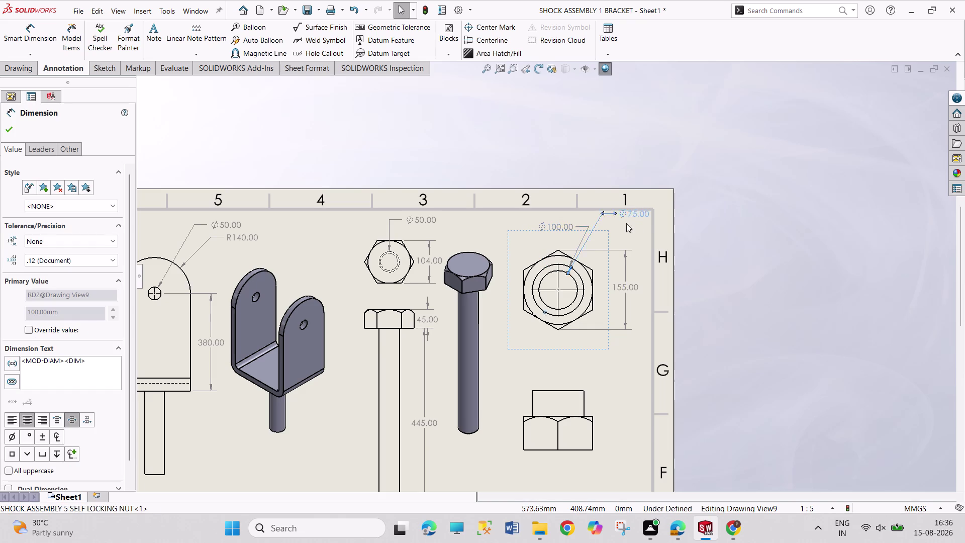
drag(628, 222, 616, 242)
drag(554, 226, 578, 224)
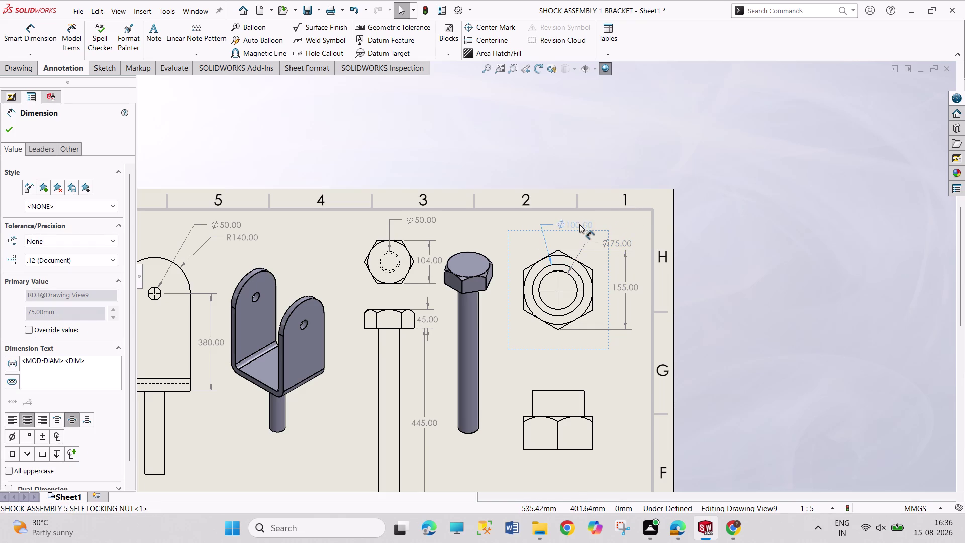
drag(578, 224, 586, 224)
Check the nut's side-view sizes (R30, 50, 65) in the PDF, then return to SOLIDWORKS.
scroll(up, 3)
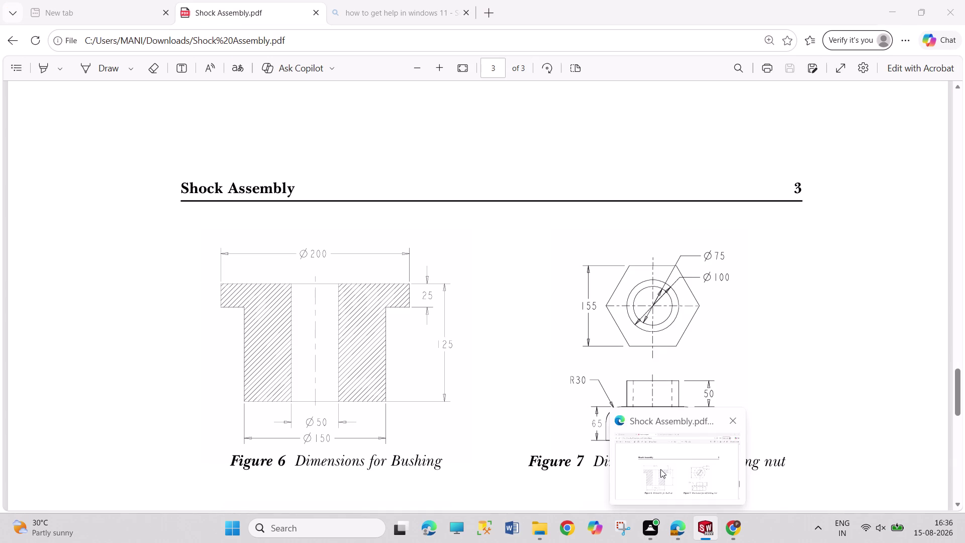
click(661, 469)
scroll(down, 3)
scroll(down, 3)
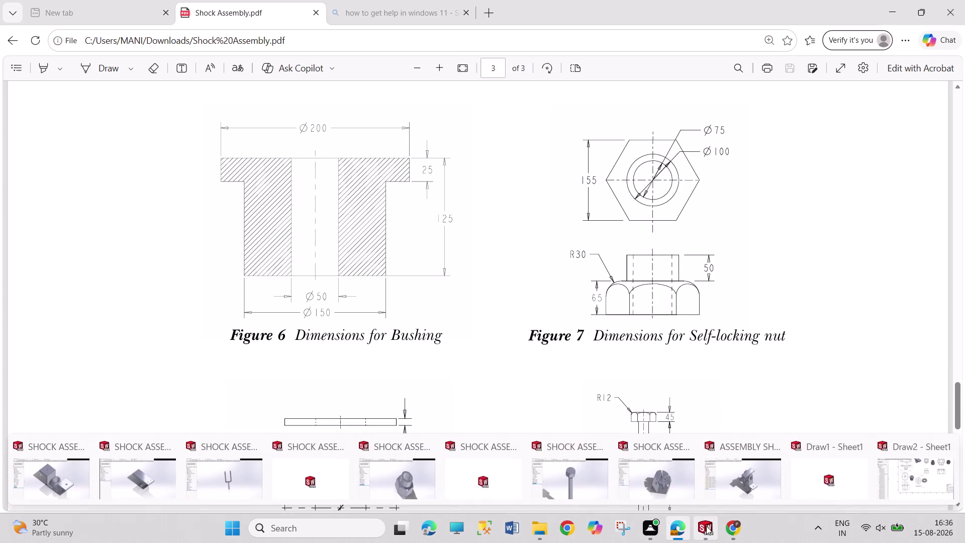
click(706, 526)
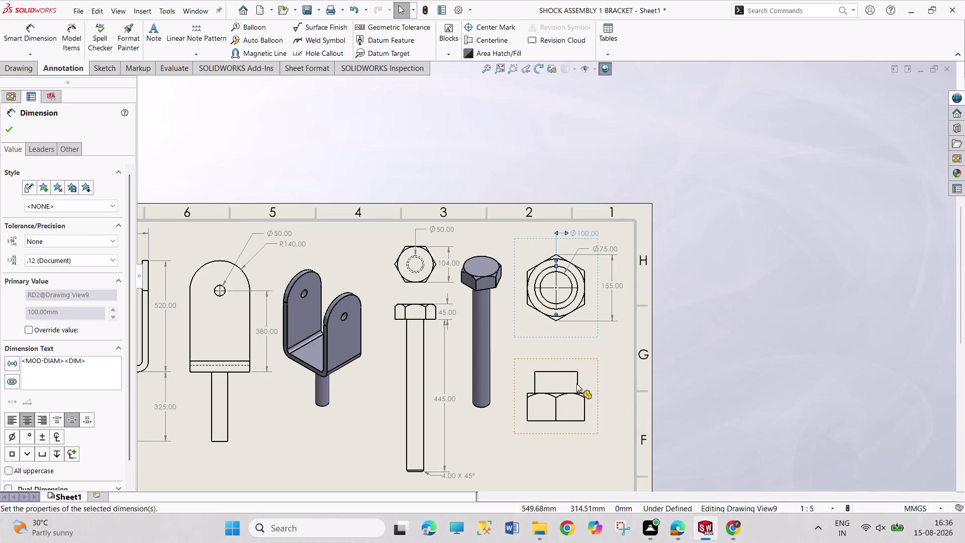
Select the nut's side view and add the 50 collar height and Ø100 width dimensions.
click(576, 383)
click(578, 385)
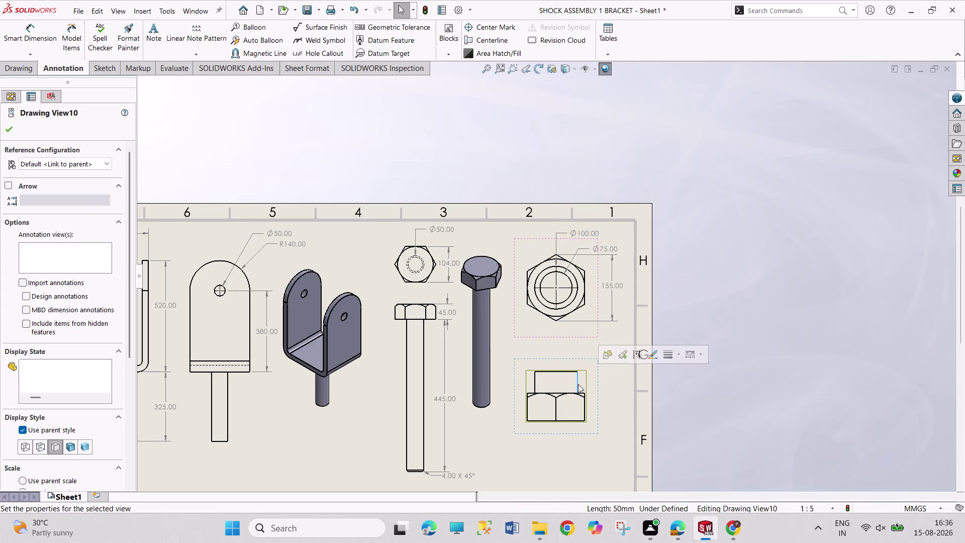
click(32, 35)
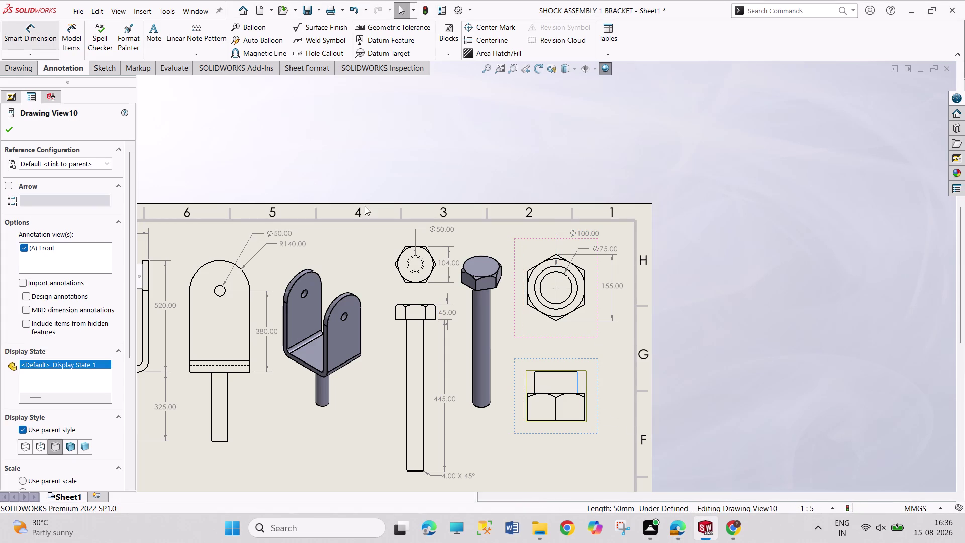
click(578, 387)
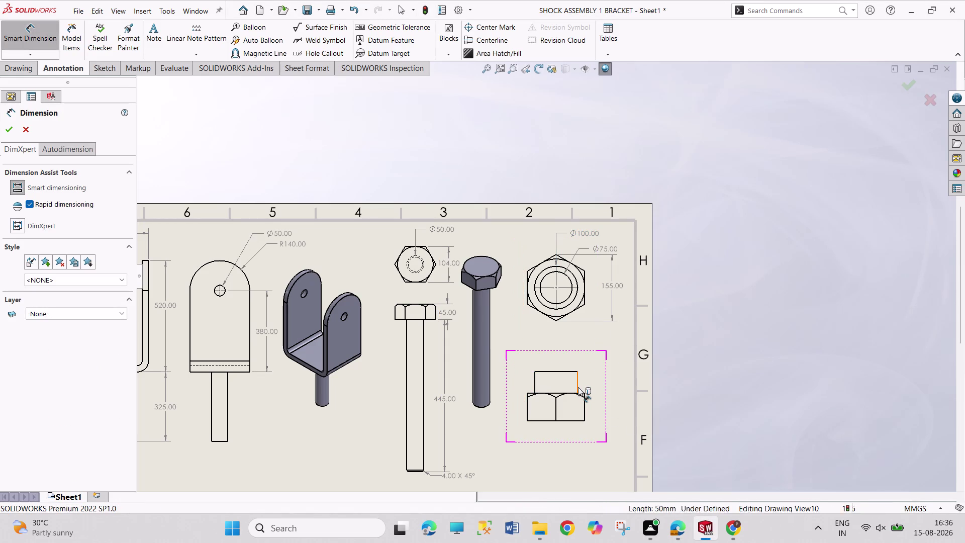
click(579, 388)
click(558, 372)
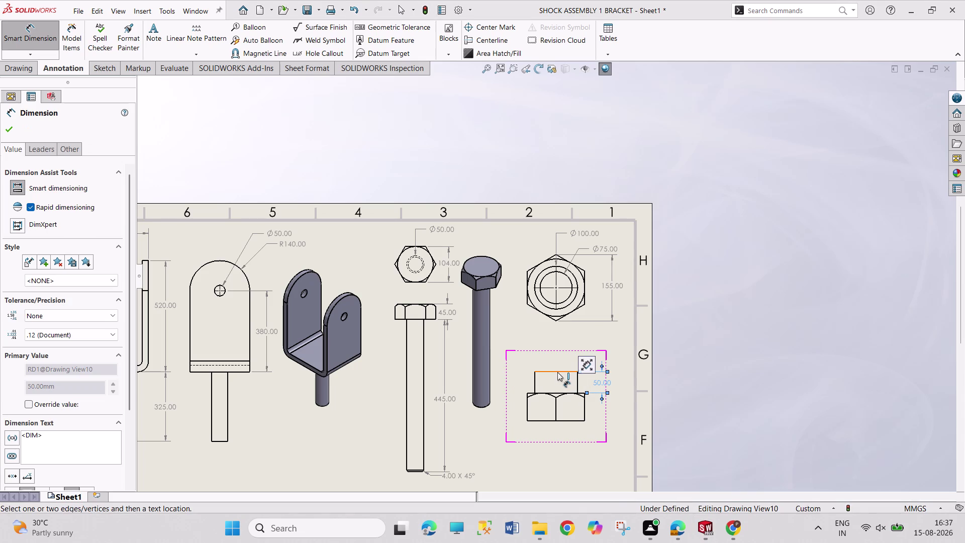
click(557, 370)
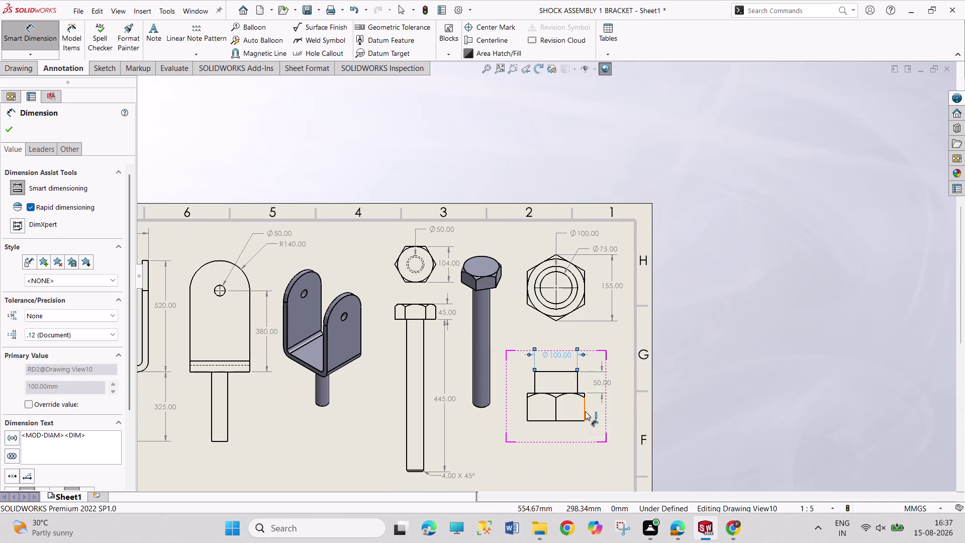
click(585, 411)
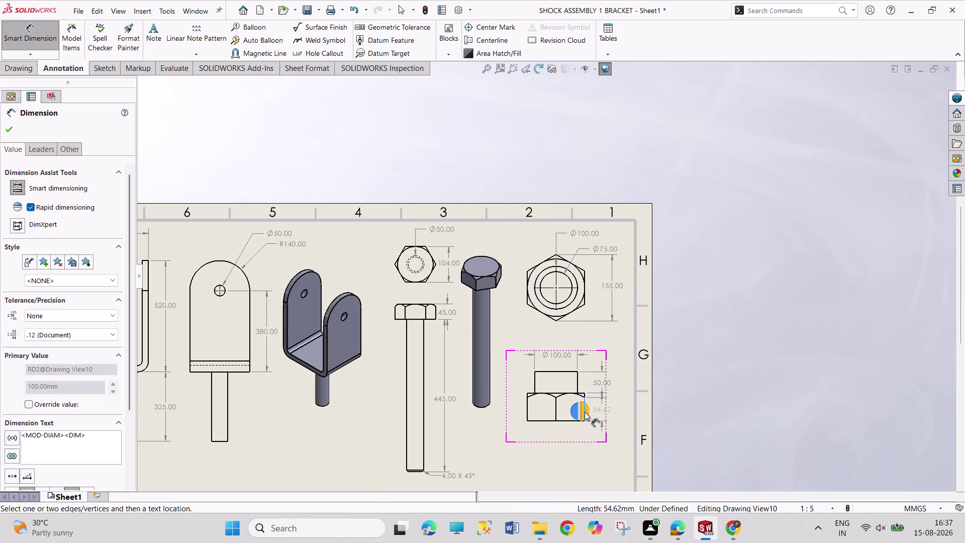
Add the 65 body height dimension to the nut's side view.
key(Escape)
key(Escape)
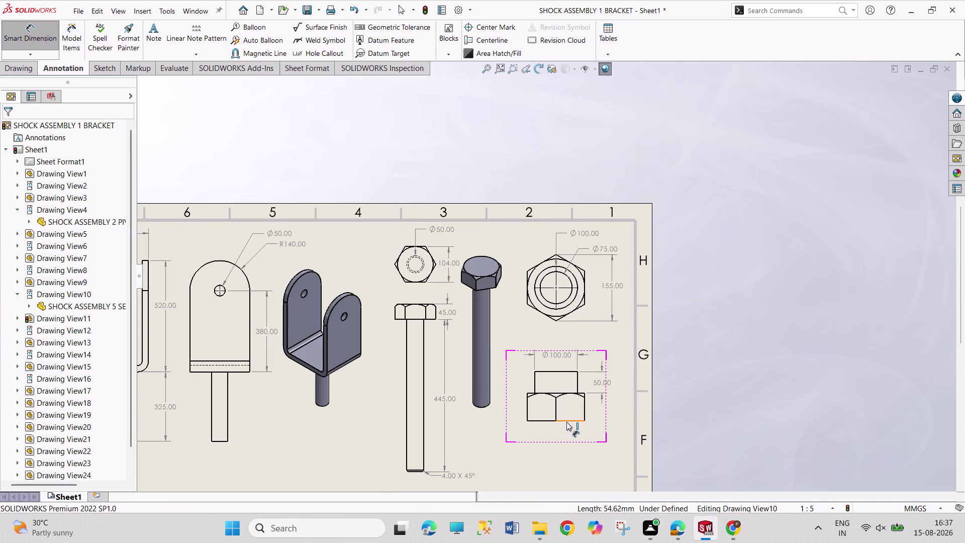
click(567, 422)
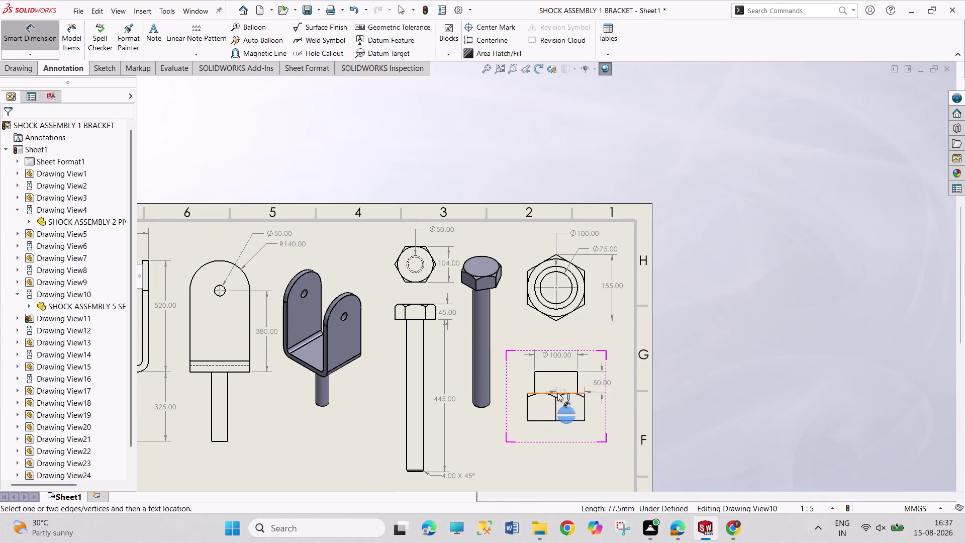
click(557, 392)
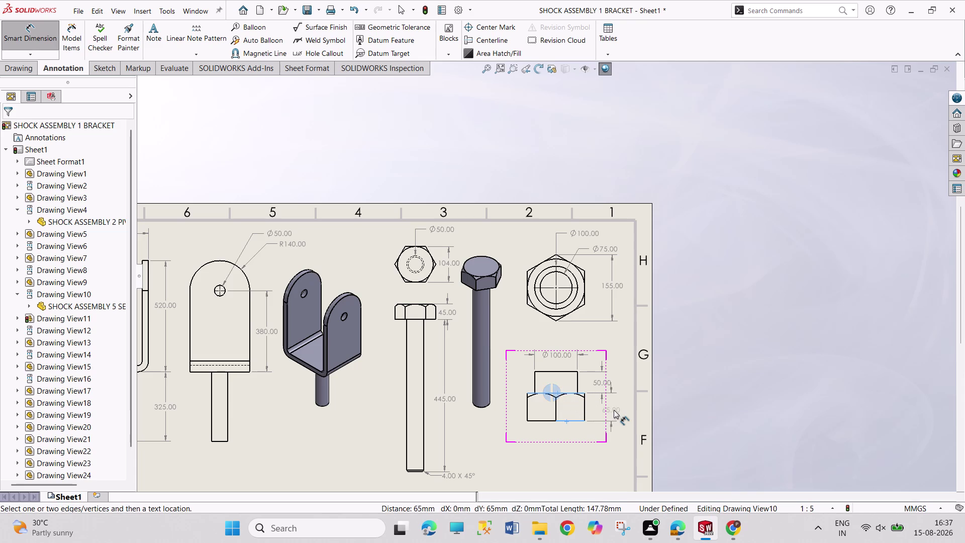
click(620, 409)
Exit Smart Dimension, reselect the side view and close its properties.
key(Escape)
key(Escape)
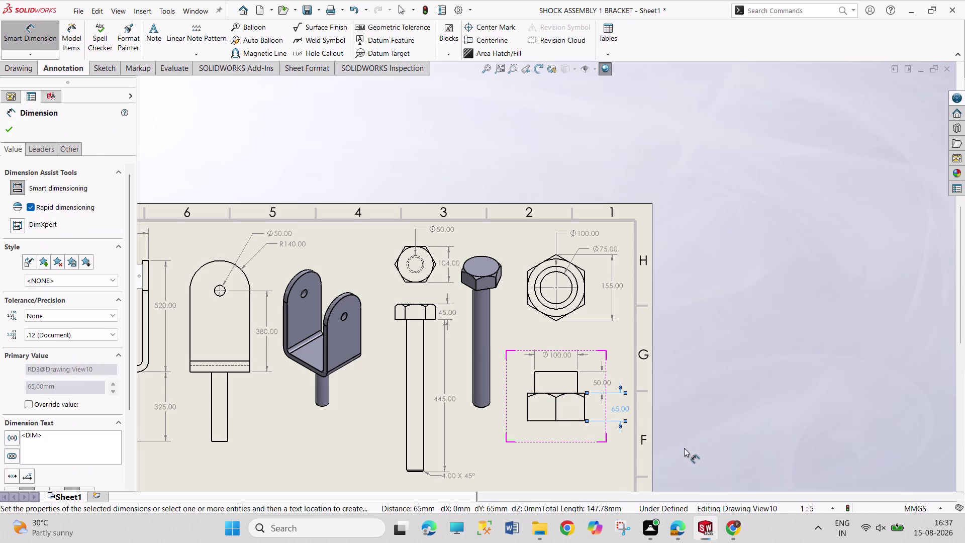
key(Escape)
key(Escape)
key(Escape)
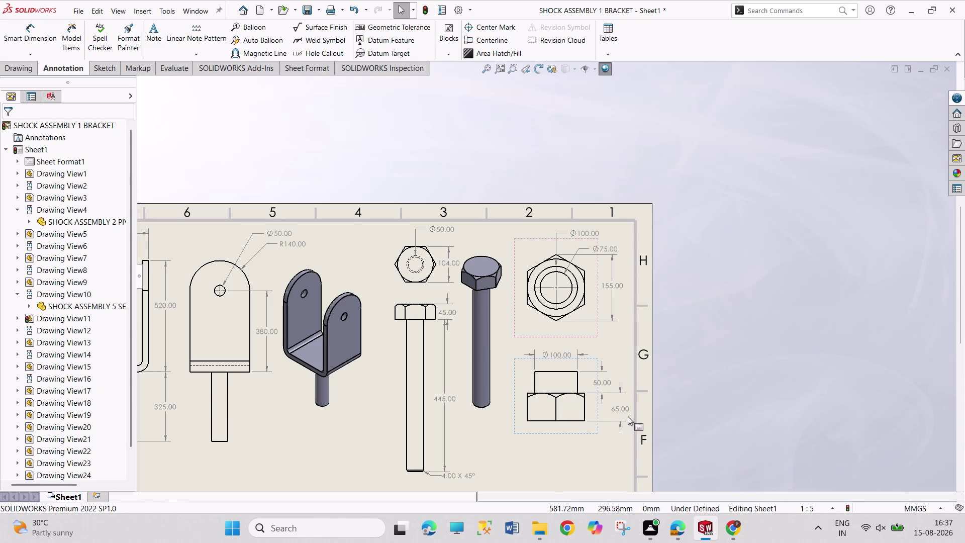
click(581, 436)
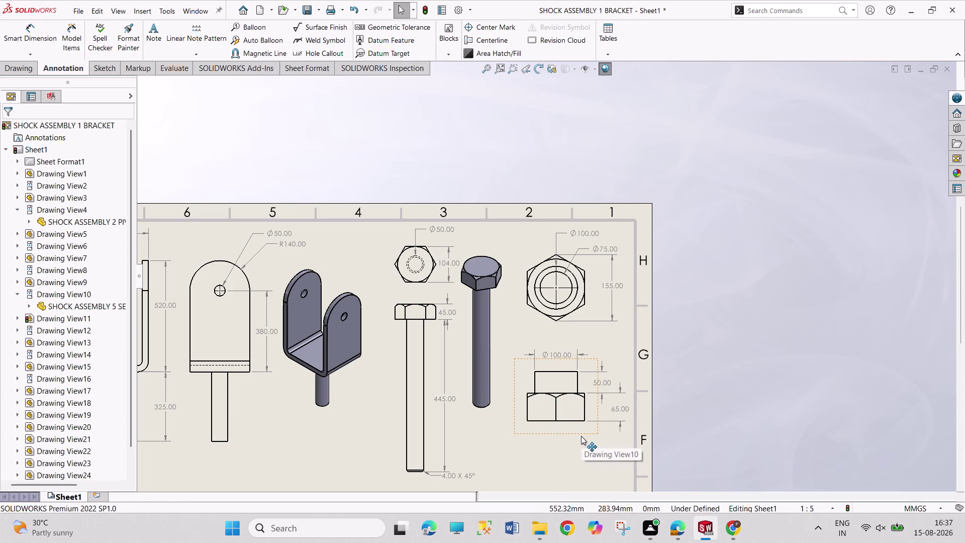
click(40, 447)
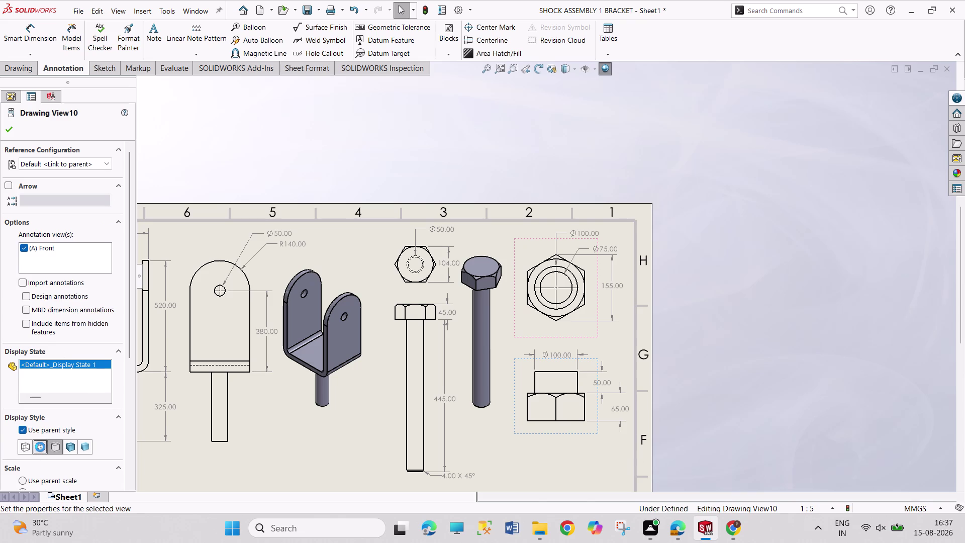
click(9, 135)
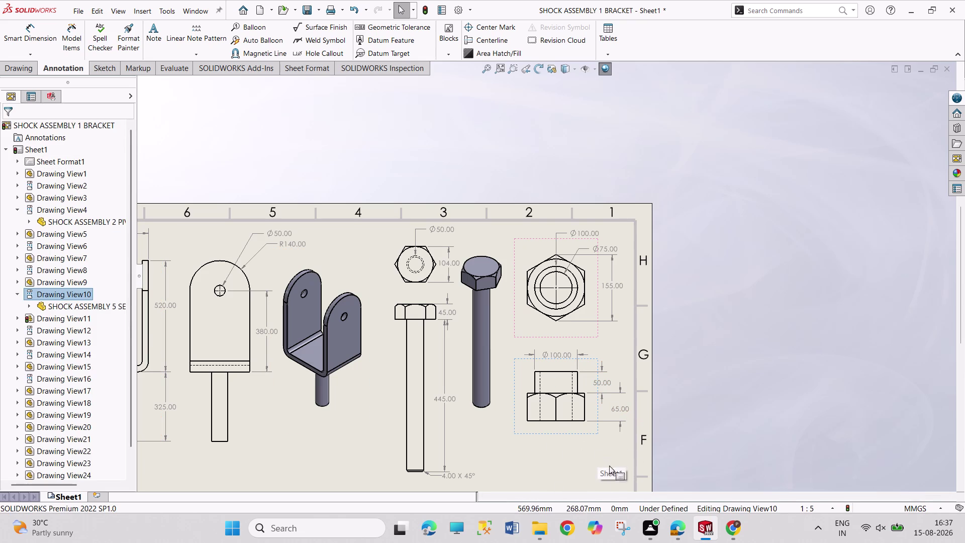
Place the isometric self-locking nut under its side view.
middle_drag(538, 456, 526, 360)
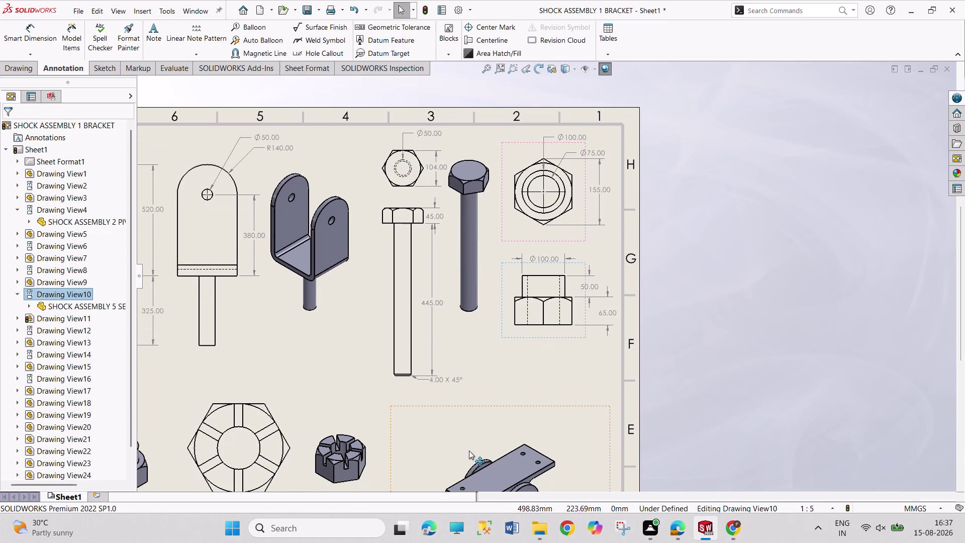
middle_drag(351, 467, 493, 395)
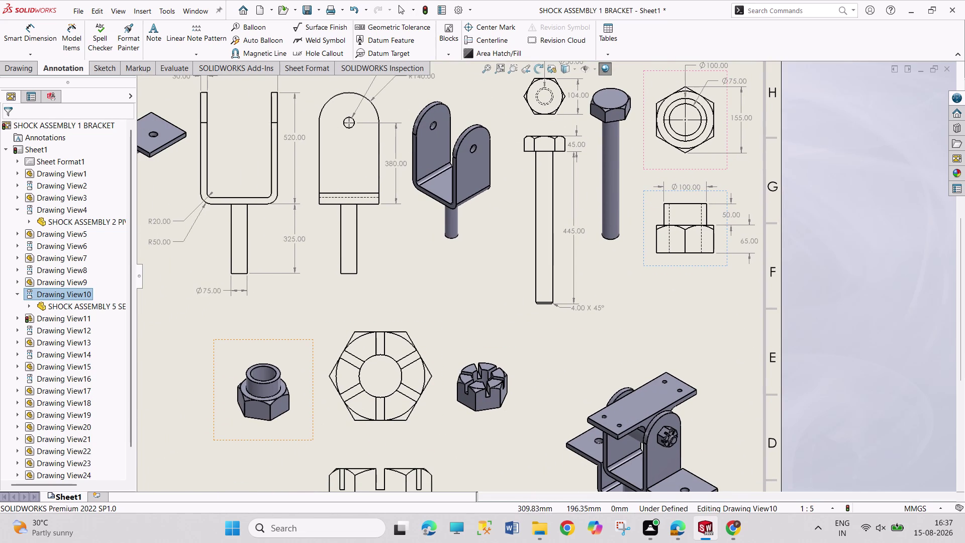
drag(312, 422, 714, 321)
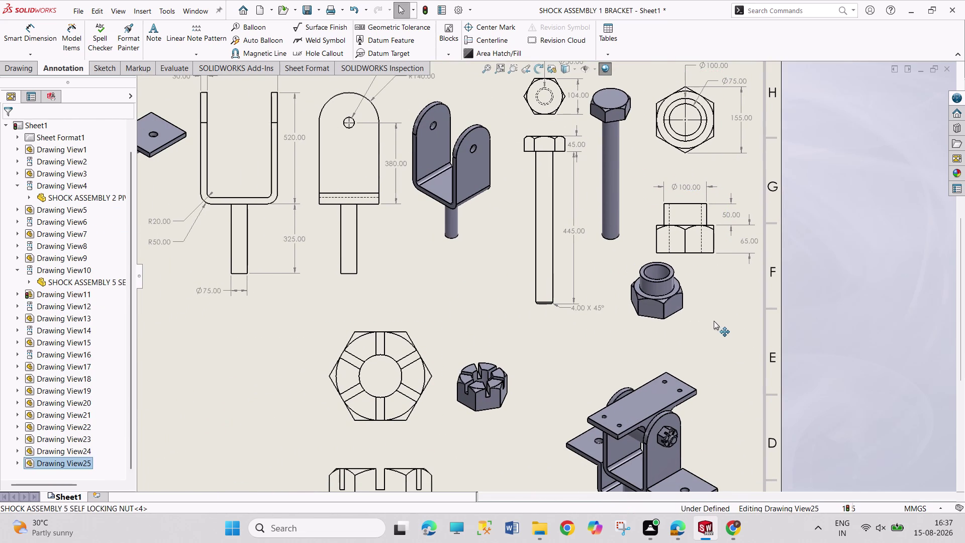
drag(713, 321, 733, 324)
scroll(up, 3)
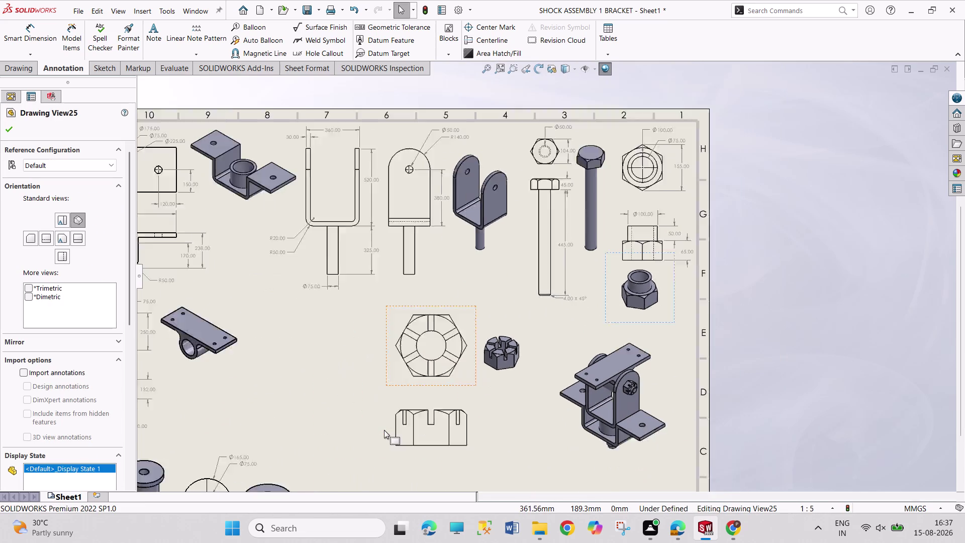
Move the castle nut views left, with the isometric castle nut beside its top view.
drag(455, 370, 398, 371)
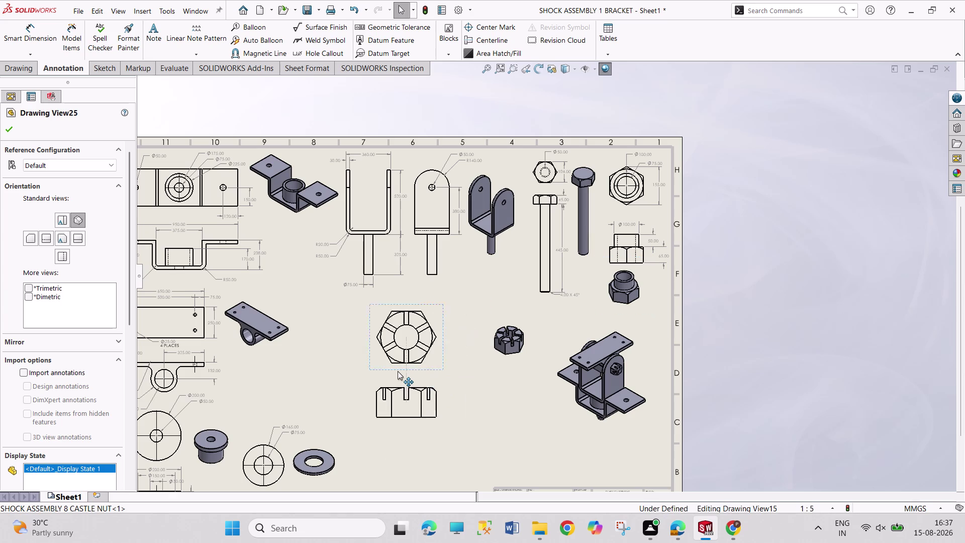
drag(398, 371, 347, 364)
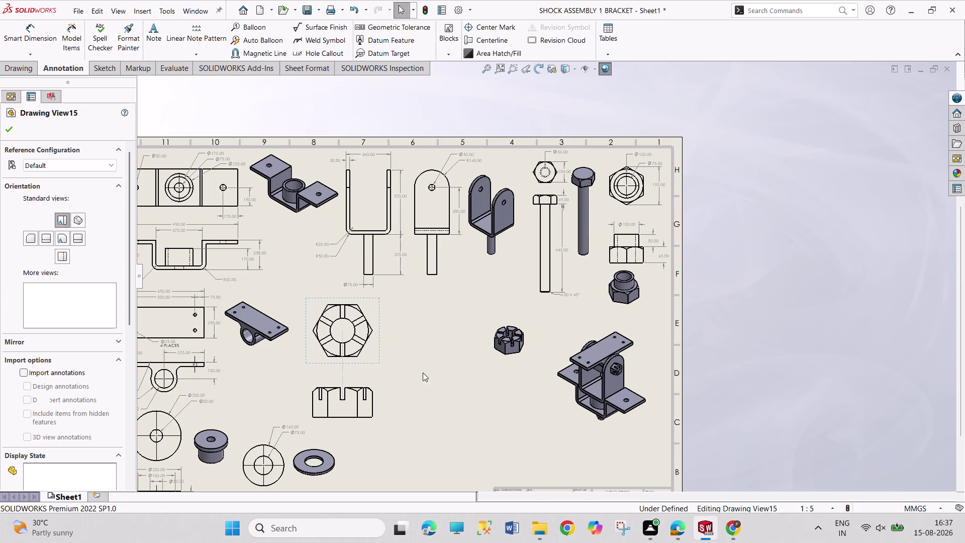
drag(500, 367, 418, 353)
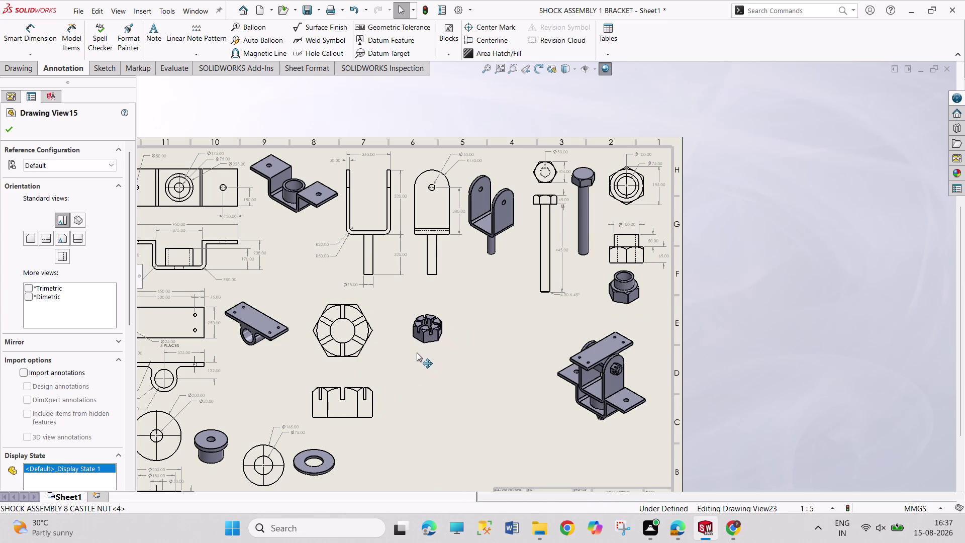
drag(417, 352, 406, 349)
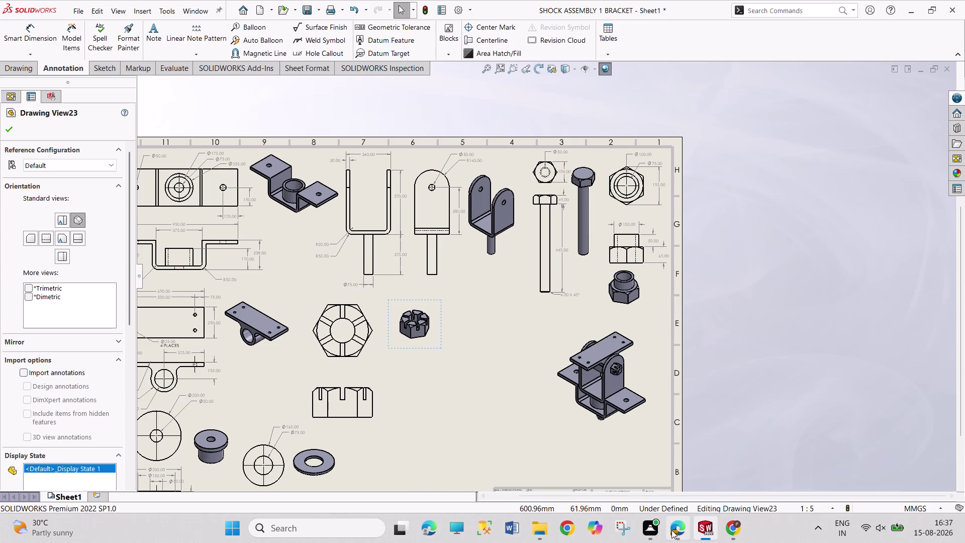
click(672, 474)
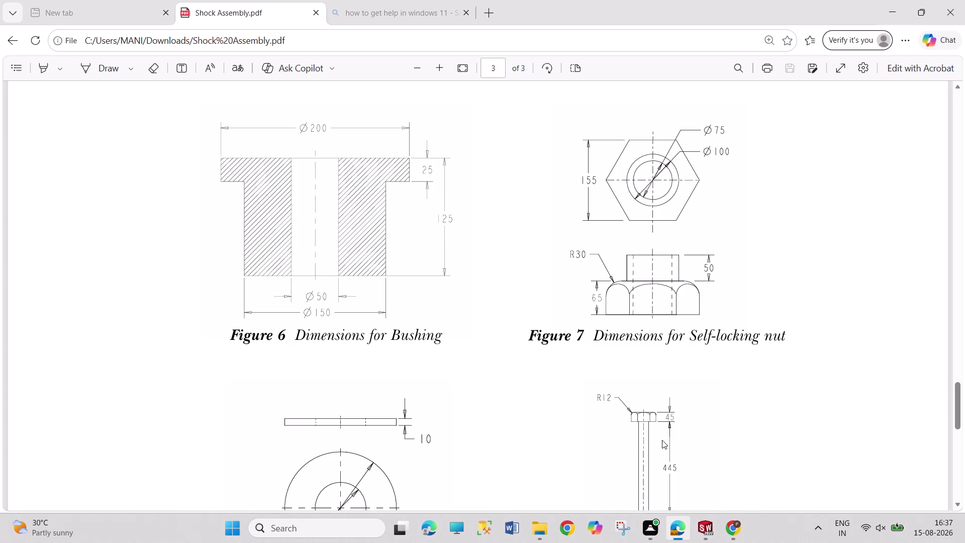
Read Figure 10's castle nut sizes (Ø50, 104, 10, 25, 60, R20), then return to SOLIDWORKS.
scroll(down, 3)
scroll(down, 3)
scroll(down, 3)
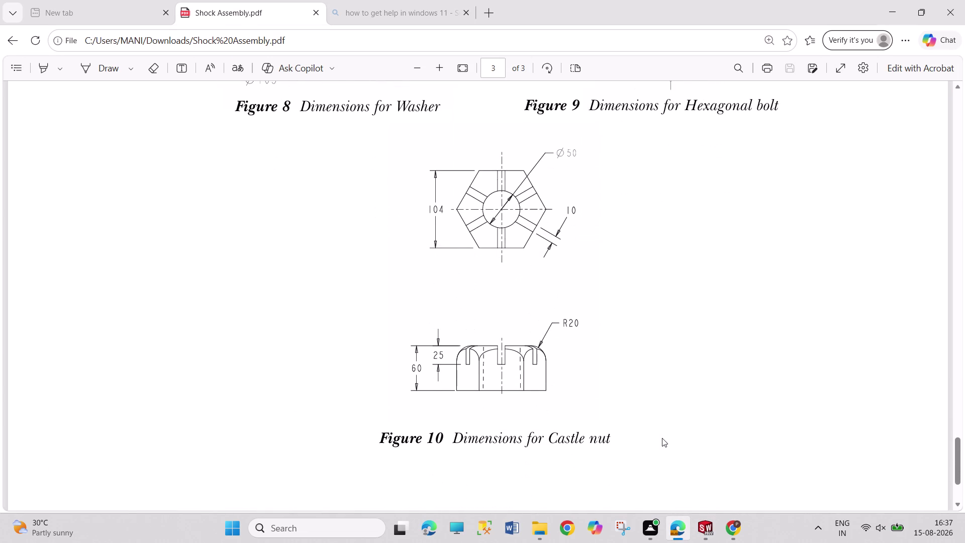
click(705, 520)
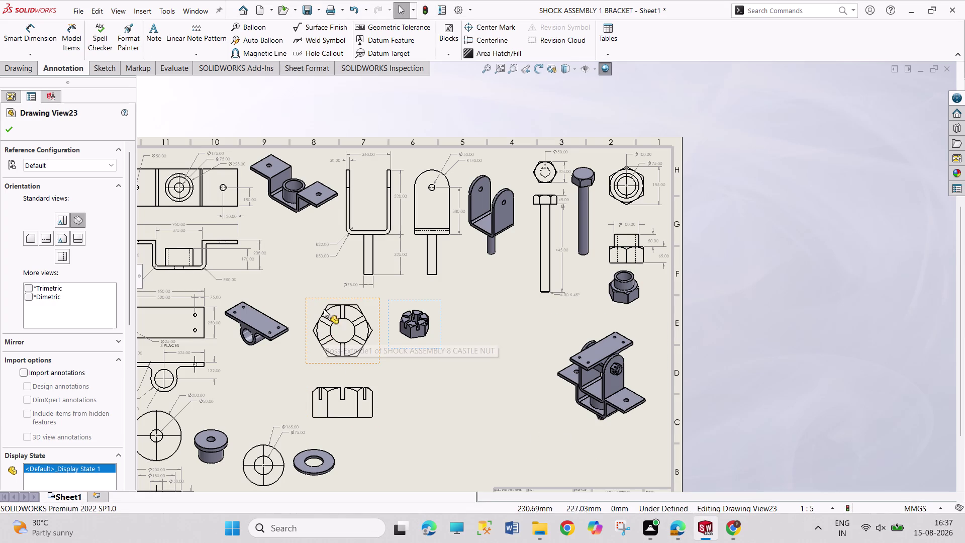
Add the R25.00 radius dimension to the castle nut's central hole.
drag(34, 34, 37, 41)
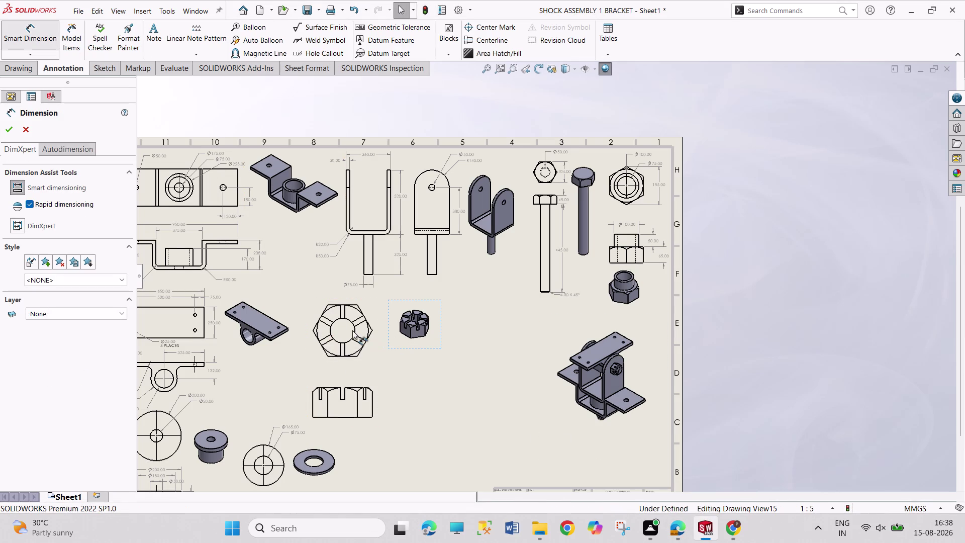
click(354, 330)
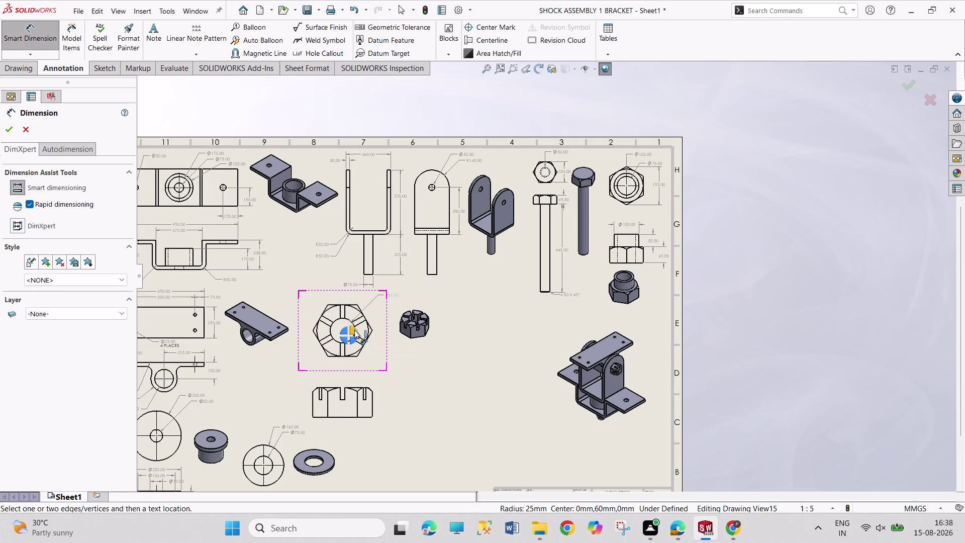
click(355, 329)
scroll(down, 3)
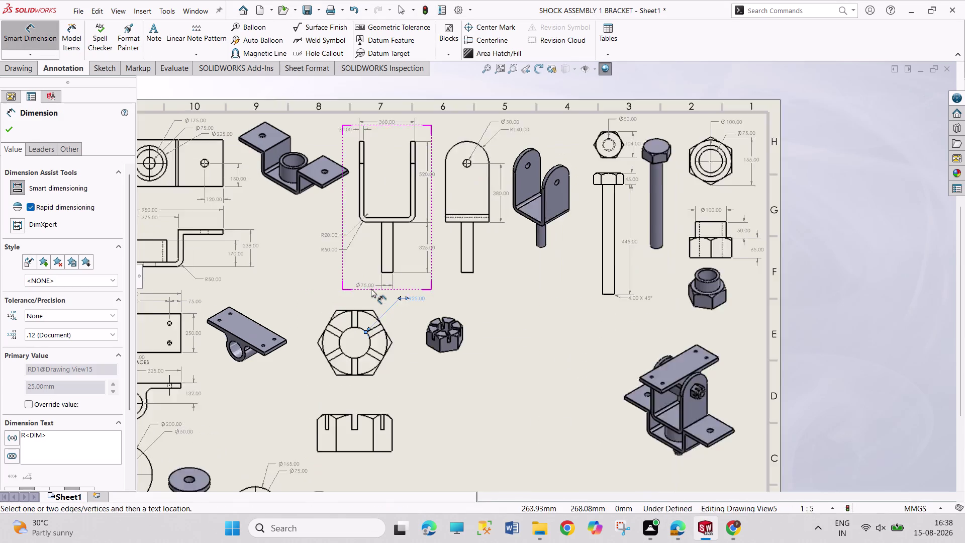
scroll(down, 3)
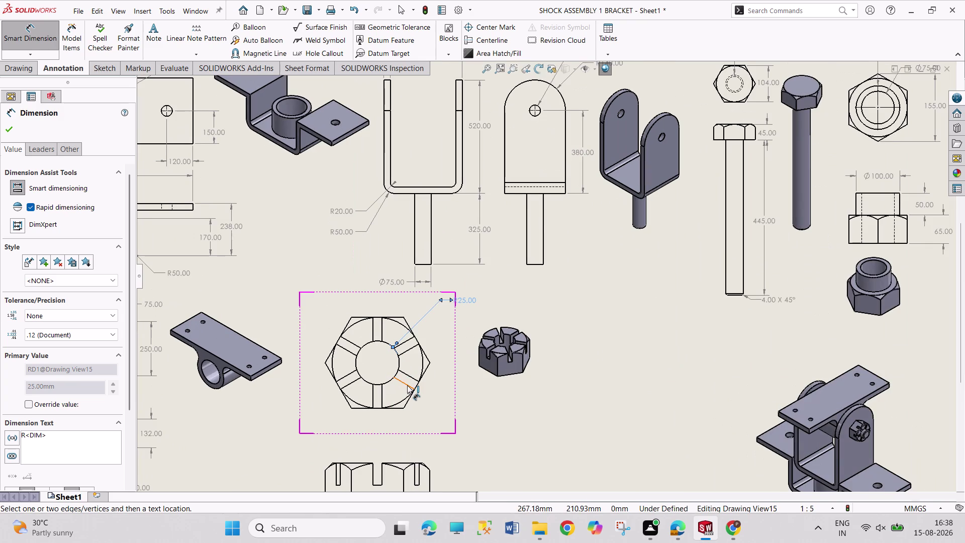
click(408, 385)
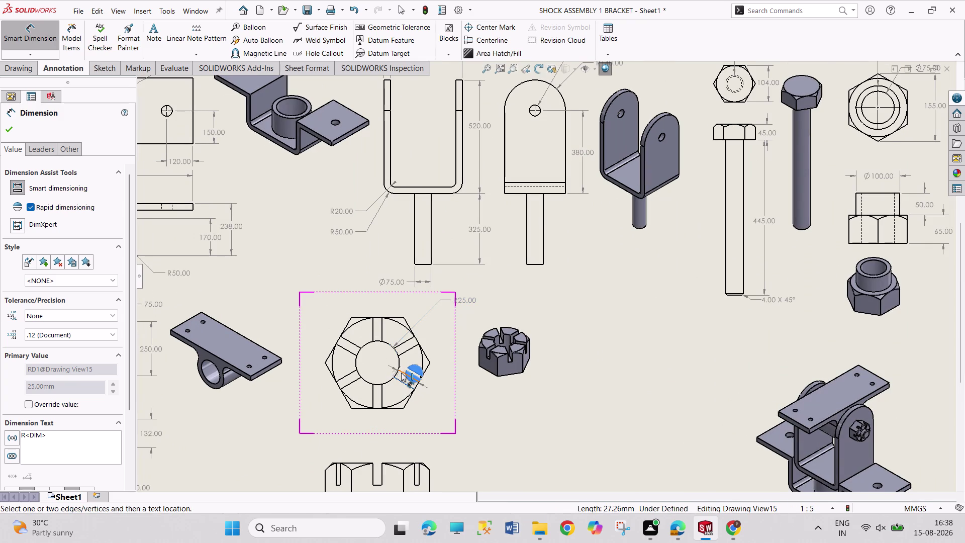
Add the 10.00 slot width dimension and pick the hexagon flats for 104.00.
click(401, 373)
click(410, 380)
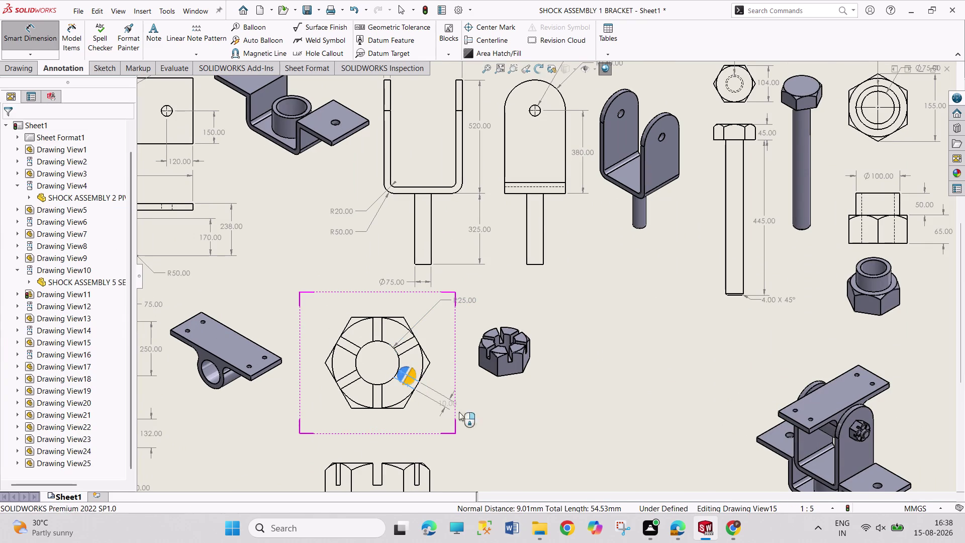
click(366, 409)
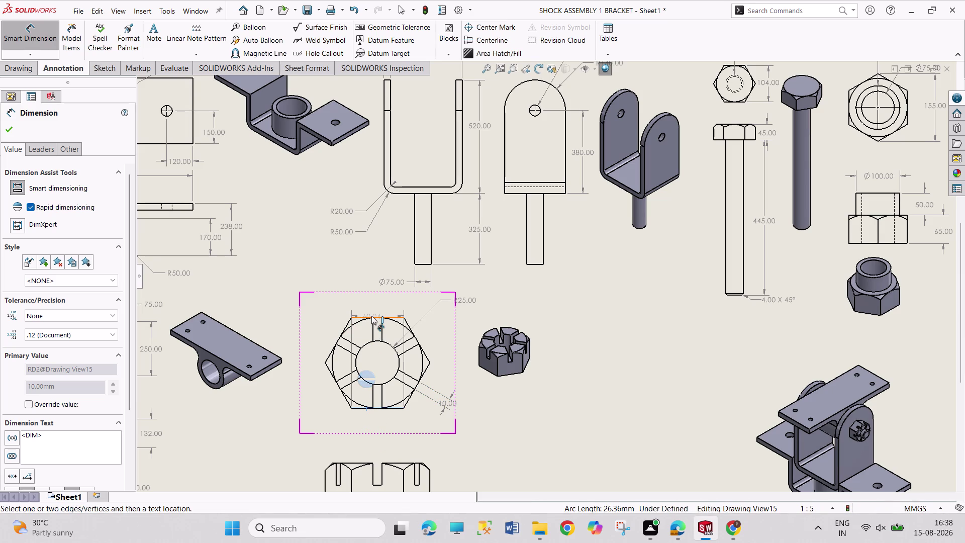
click(372, 316)
click(335, 342)
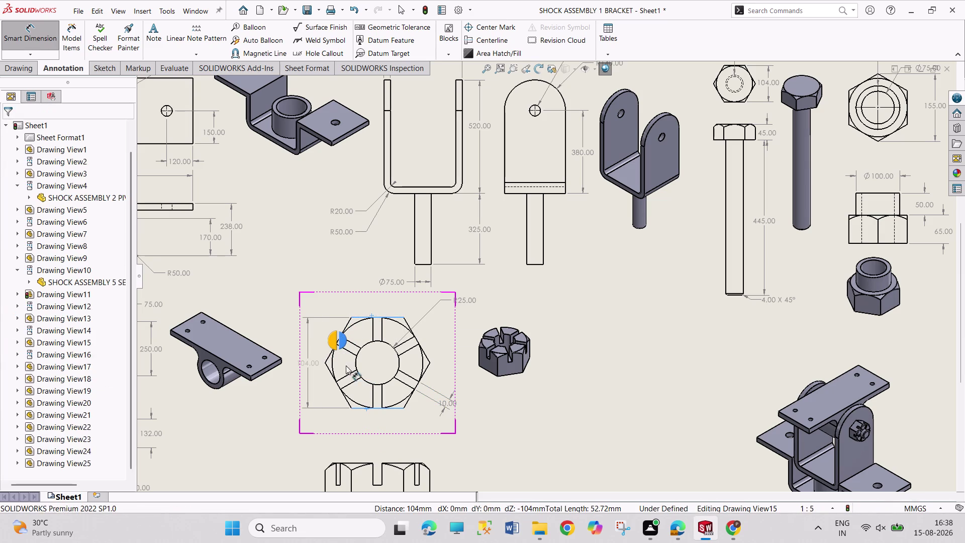
middle_drag(475, 465, 443, 344)
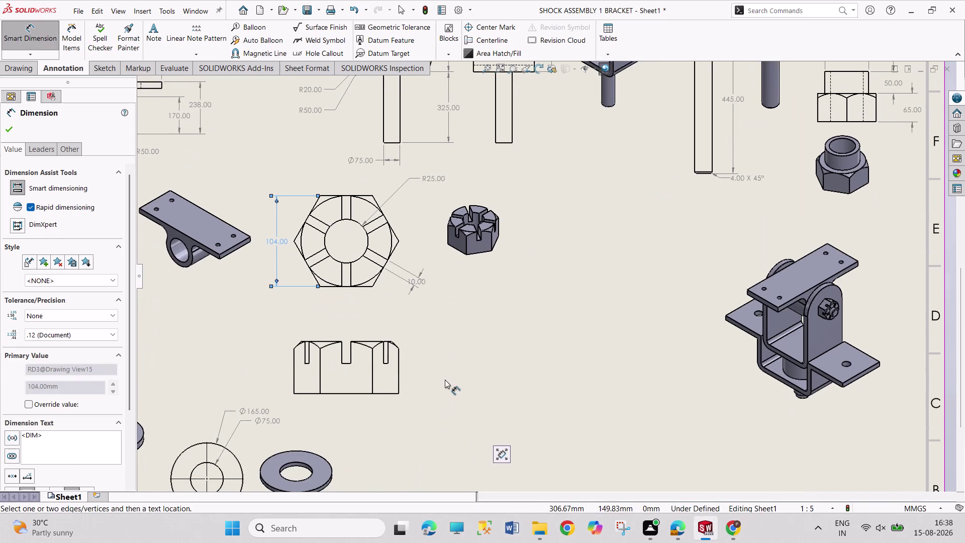
middle_drag(445, 382, 440, 347)
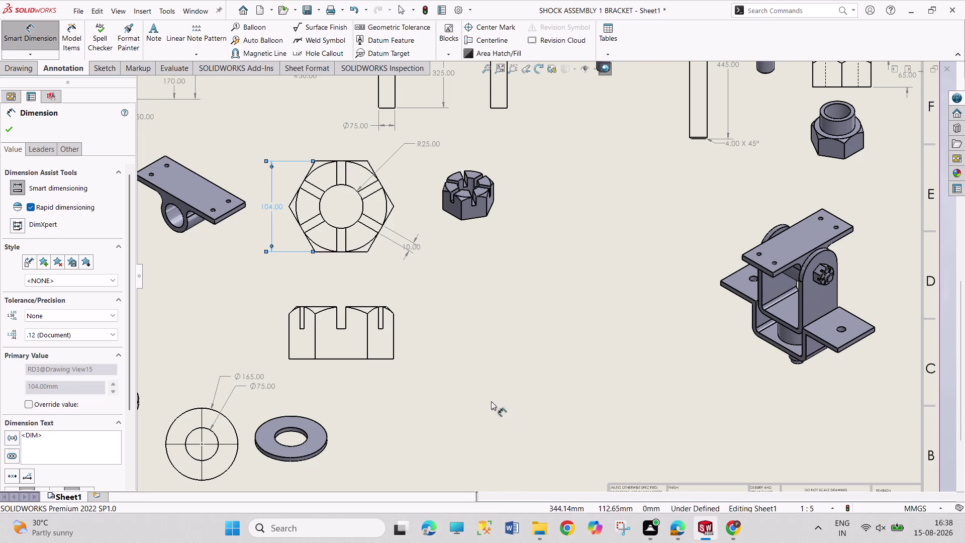
Dimension the castle nut's side view with 25.00 slot depth and 60.00 overall height.
click(381, 329)
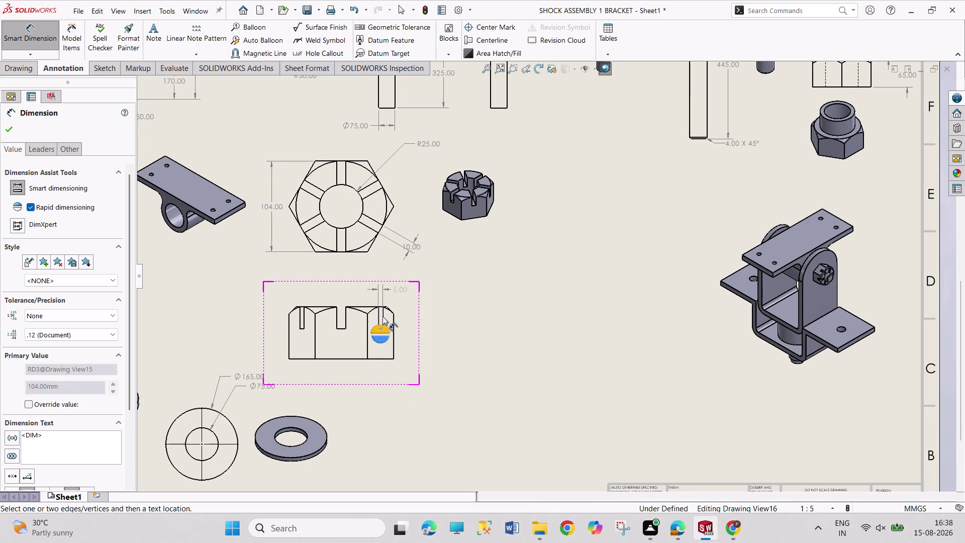
click(373, 305)
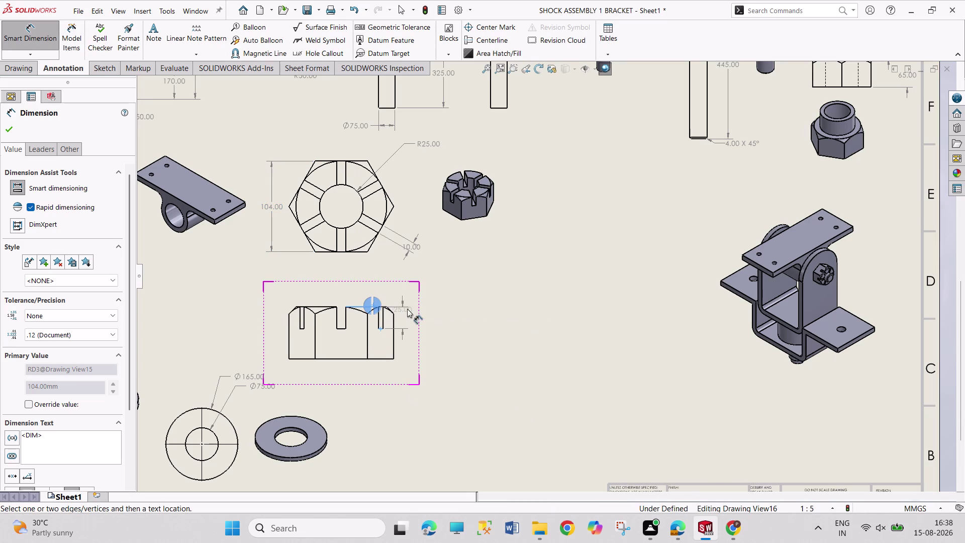
click(415, 318)
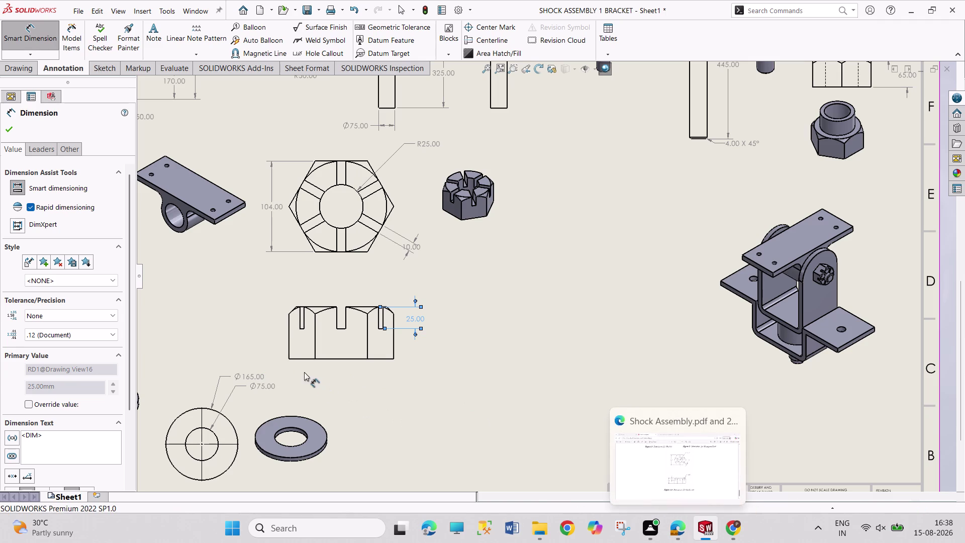
click(332, 358)
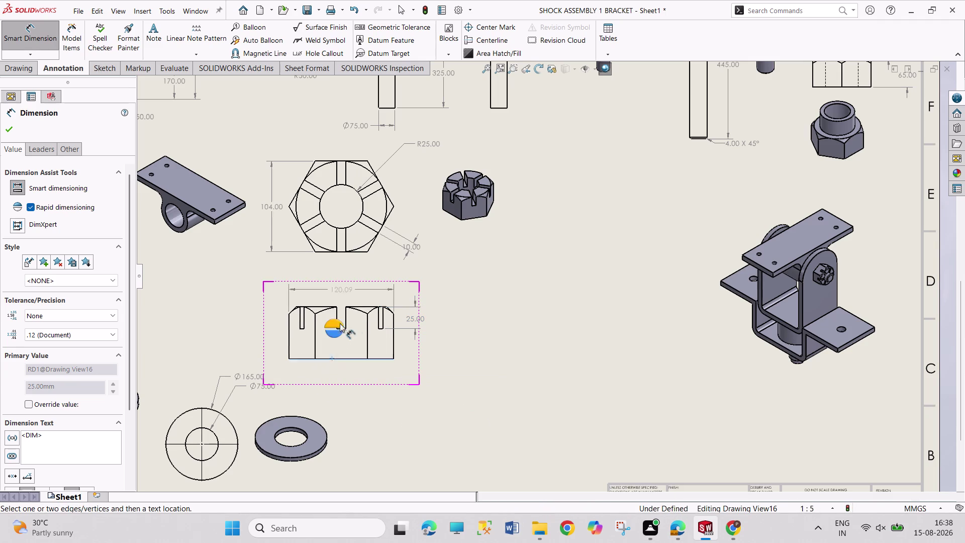
click(359, 307)
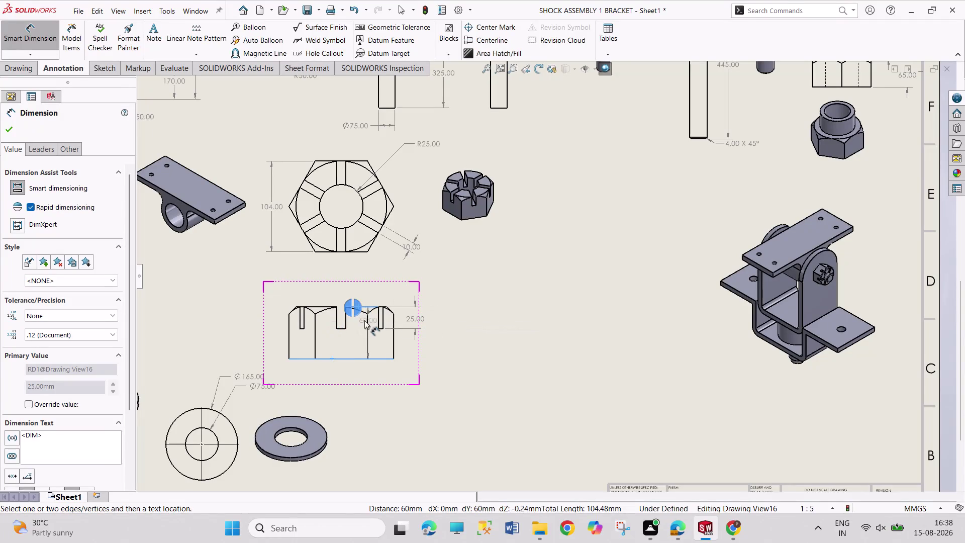
click(356, 310)
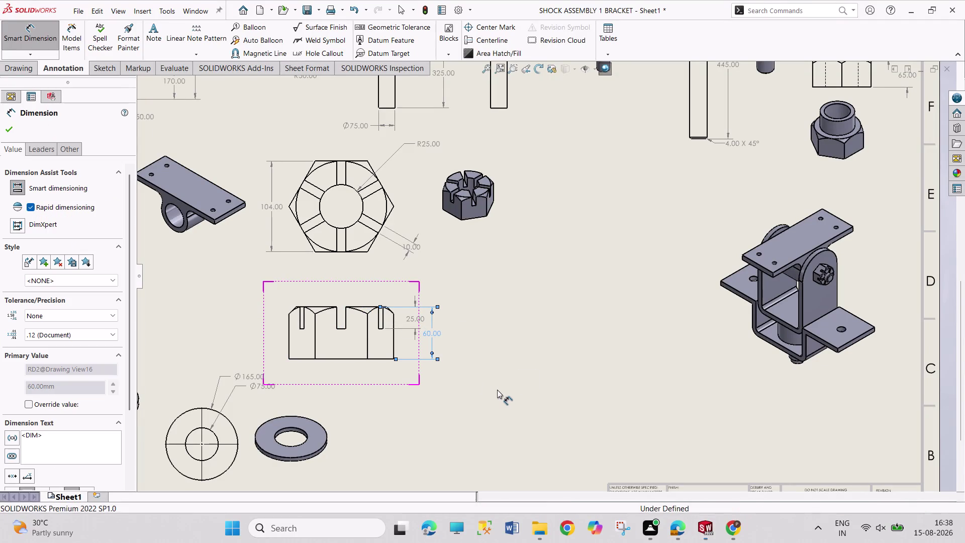
key(Escape)
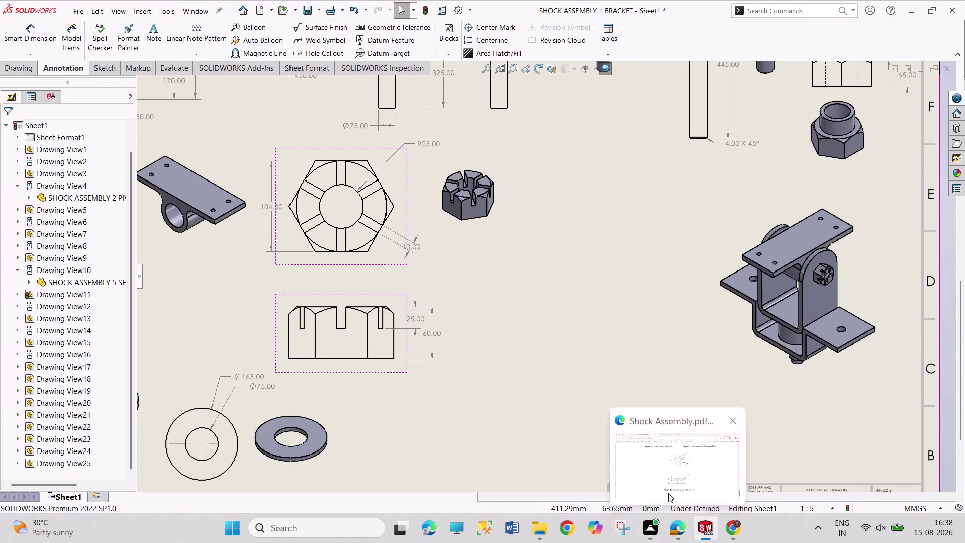
Set the castle nut side view's display style to Hidden Lines Visible.
key(Escape)
key(Escape)
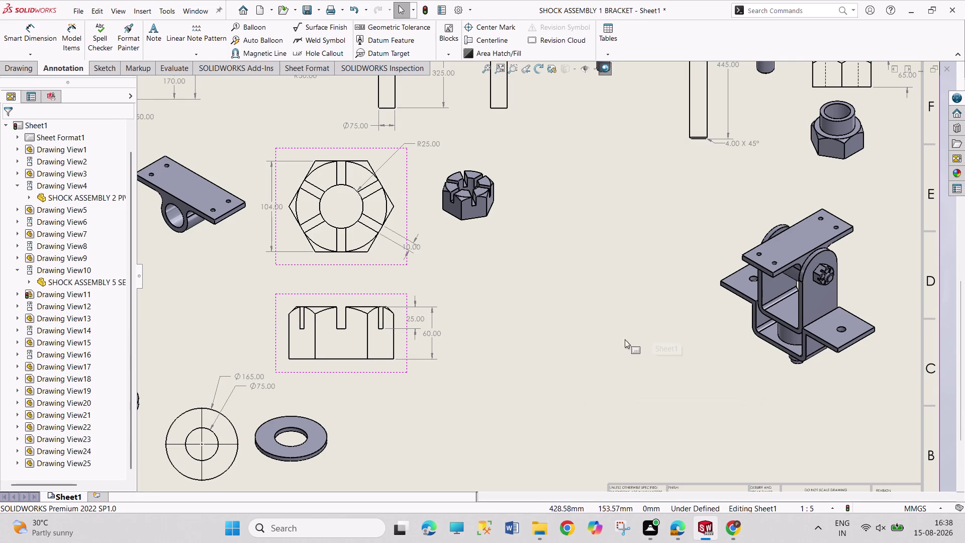
key(Escape)
key(Escape)
click(400, 373)
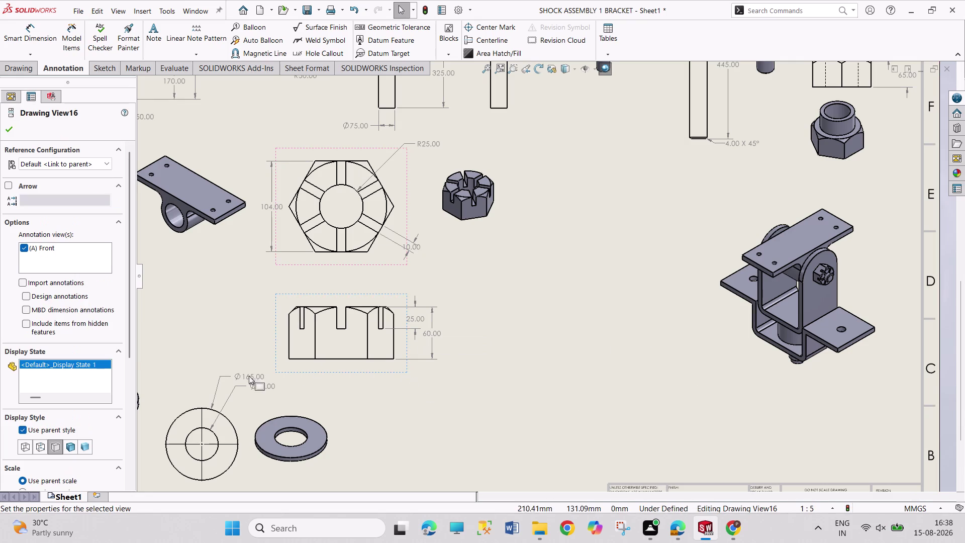
click(42, 448)
key(Escape)
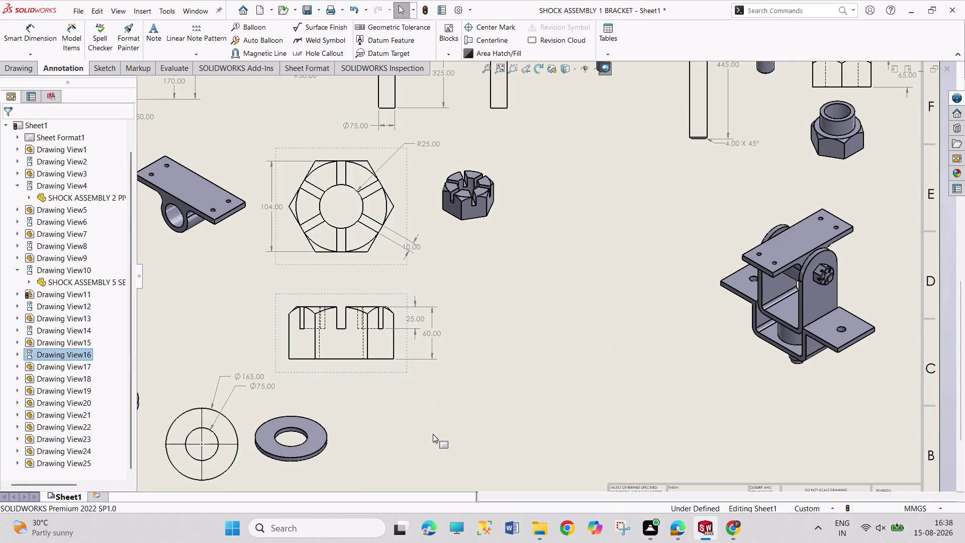
key(Escape)
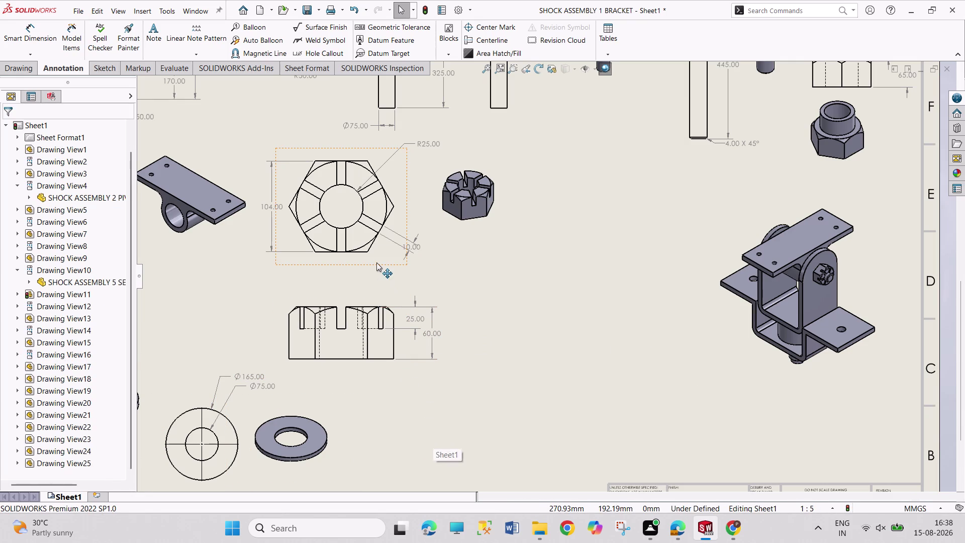
Change the edge display style of the hexagonal nut view (View15).
click(376, 263)
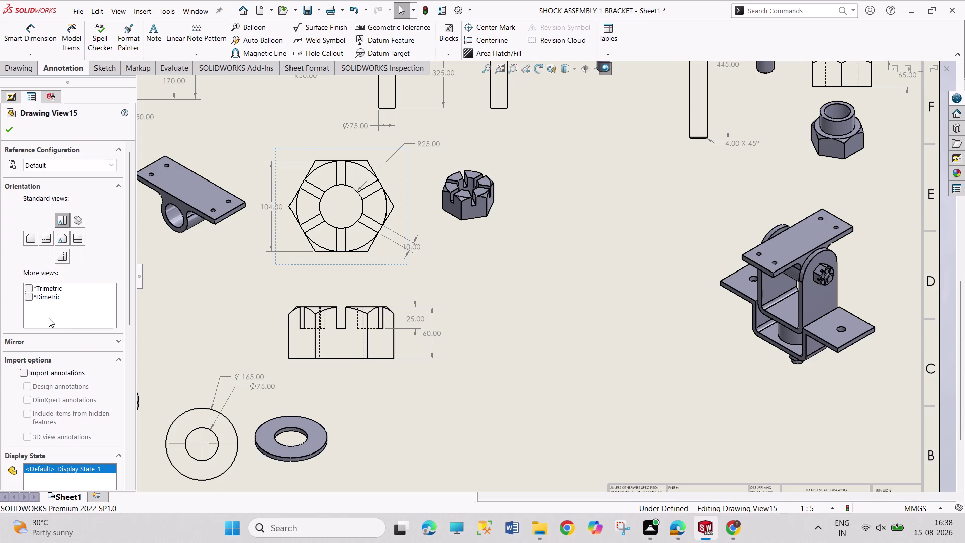
scroll(down, 3)
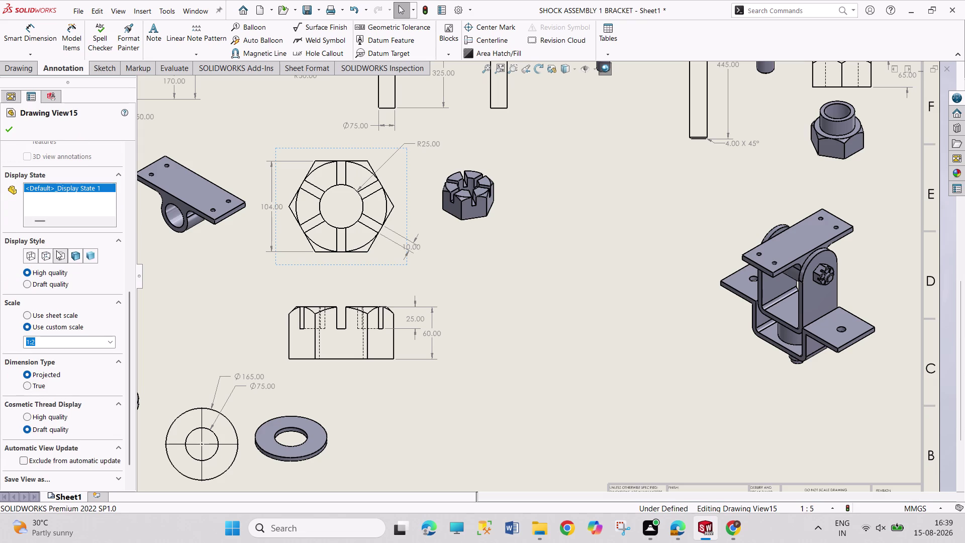
click(46, 257)
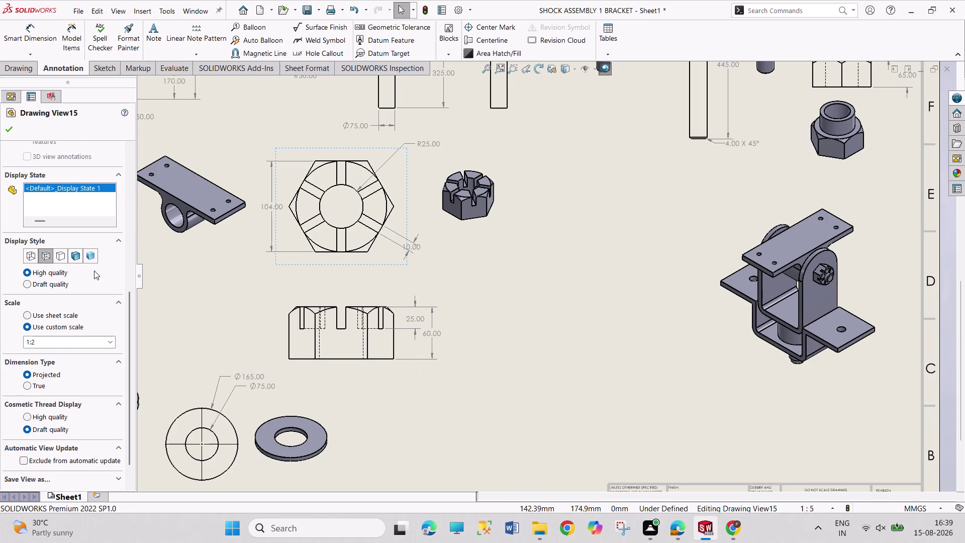
click(60, 257)
key(Escape)
key(Escape)
key(Escape)
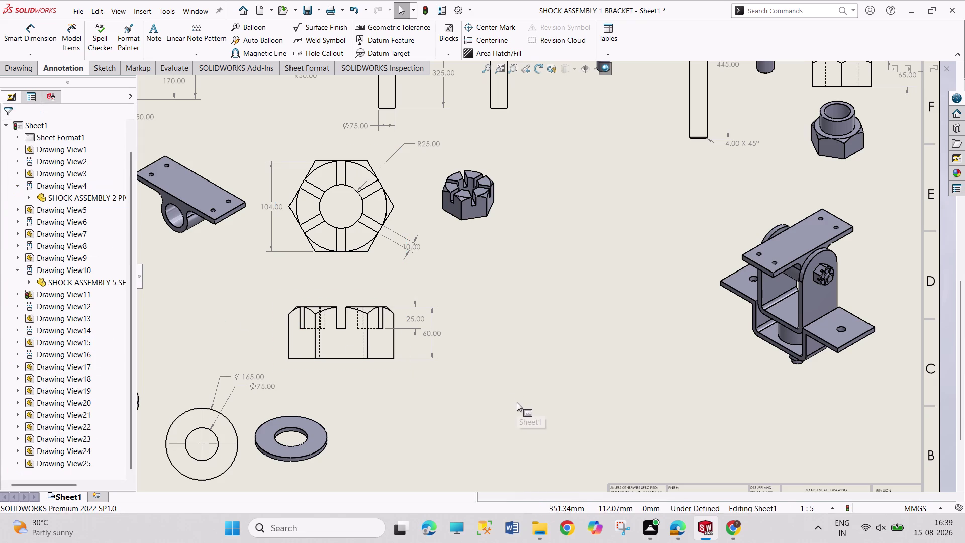
Scroll the sheet, then switch back to the Shock Assembly reference PDF.
scroll(up, 3)
scroll(up, 3)
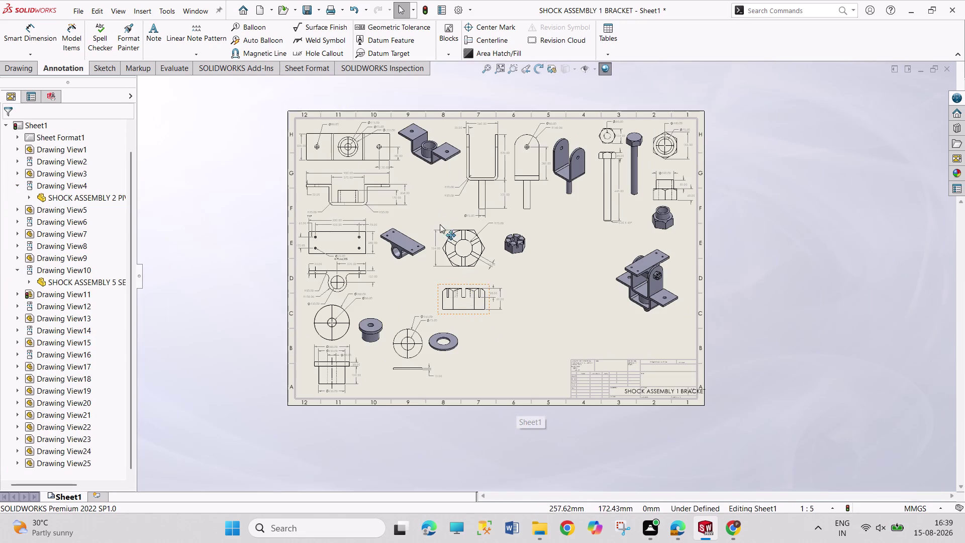
scroll(up, 3)
scroll(down, 3)
scroll(down, 3)
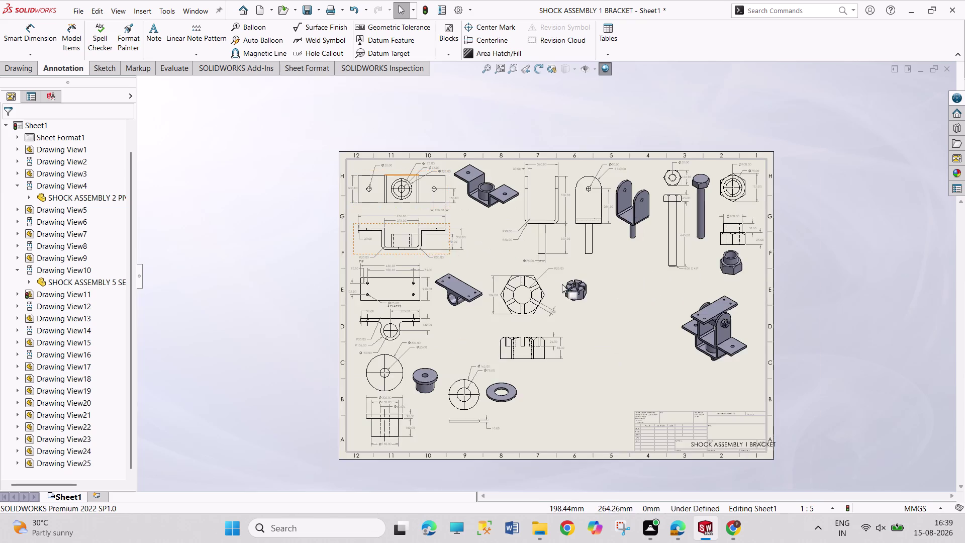
scroll(down, 3)
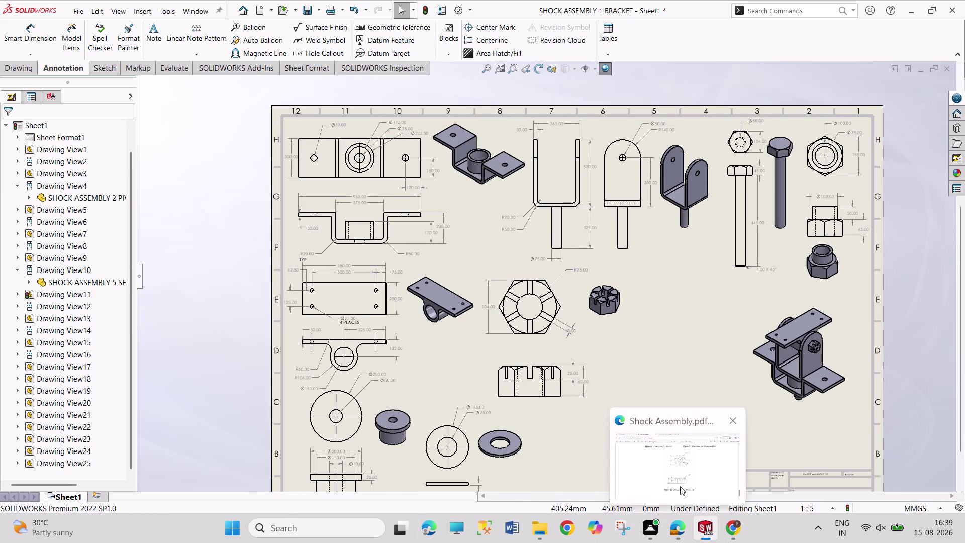
click(680, 484)
Scroll the PDF to Figure 5, Dimensions for U-Support, then return to SOLIDWORKS.
scroll(up, 3)
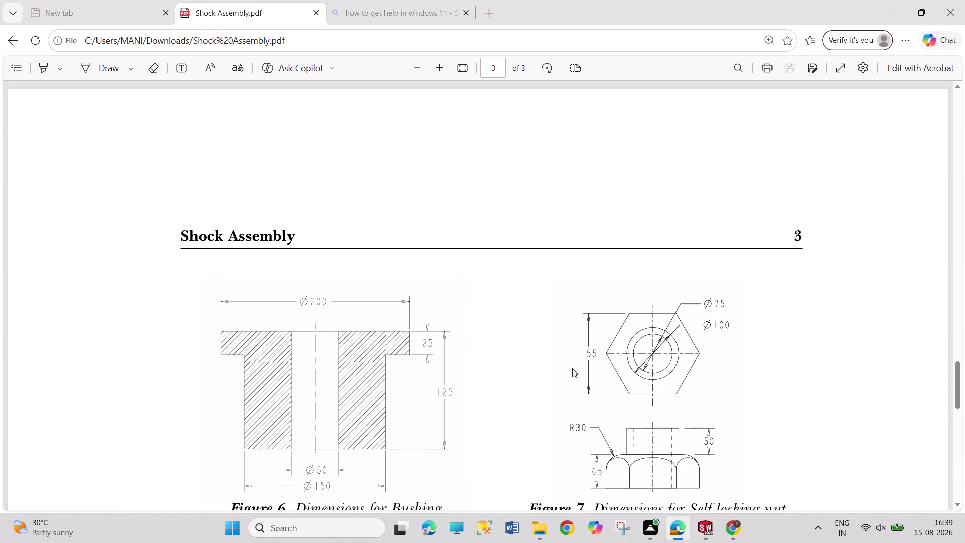
scroll(up, 3)
scroll(up, 3)
scroll(up, 3)
scroll(up, 3)
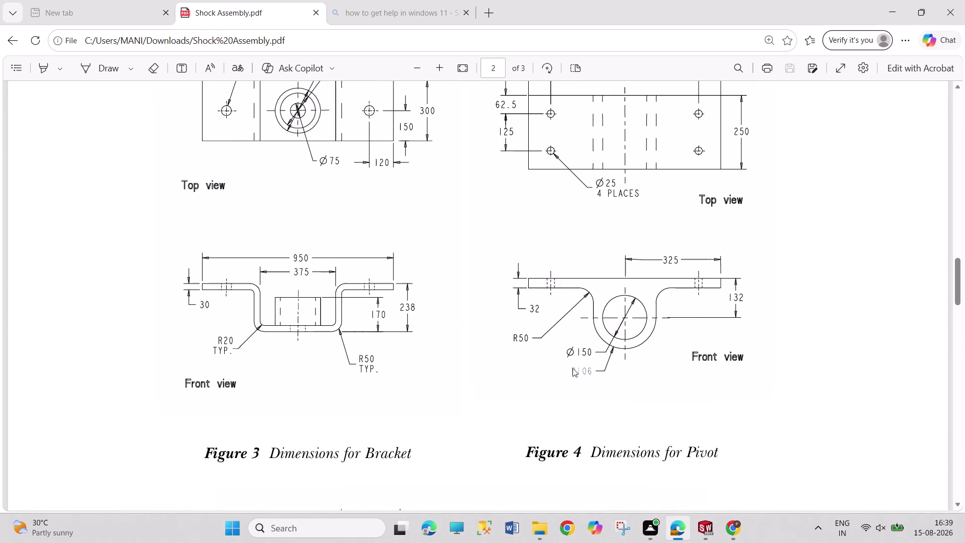
scroll(up, 3)
scroll(down, 3)
scroll(down, 3)
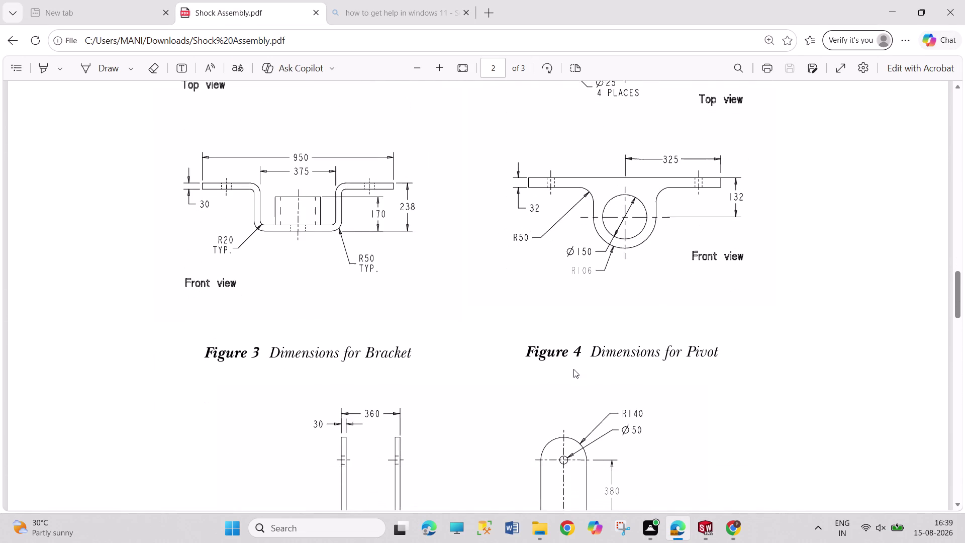
scroll(down, 3)
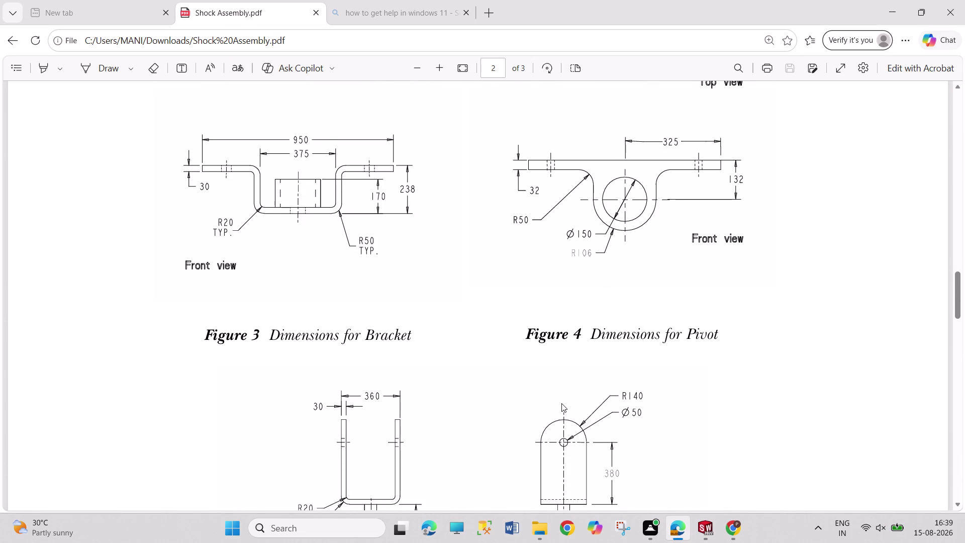
scroll(down, 3)
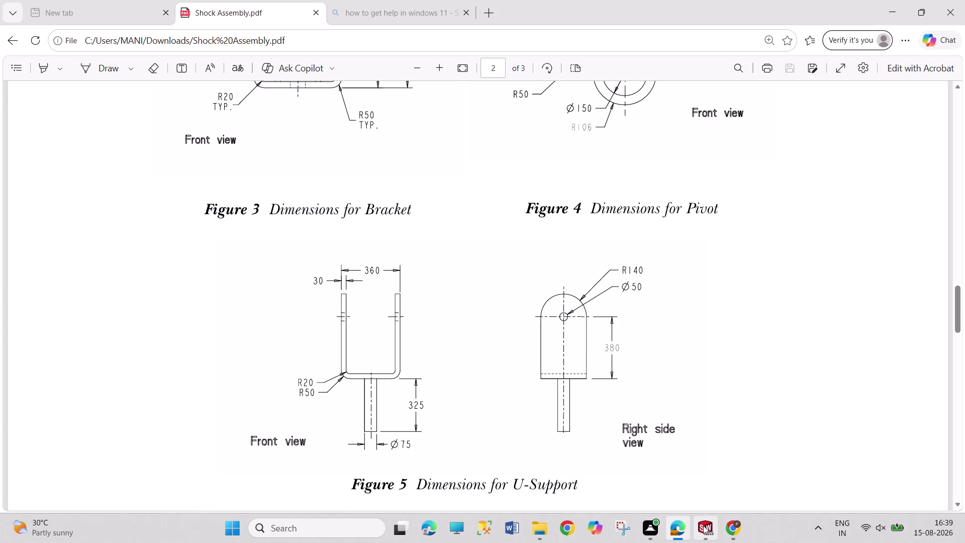
click(703, 525)
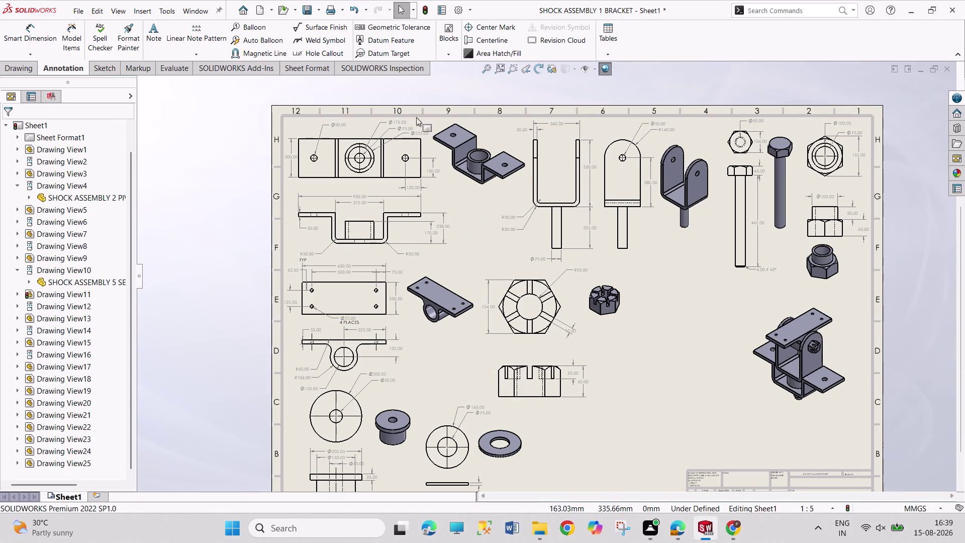
Start a note below the bracket isometric view and bring up its font list.
click(153, 29)
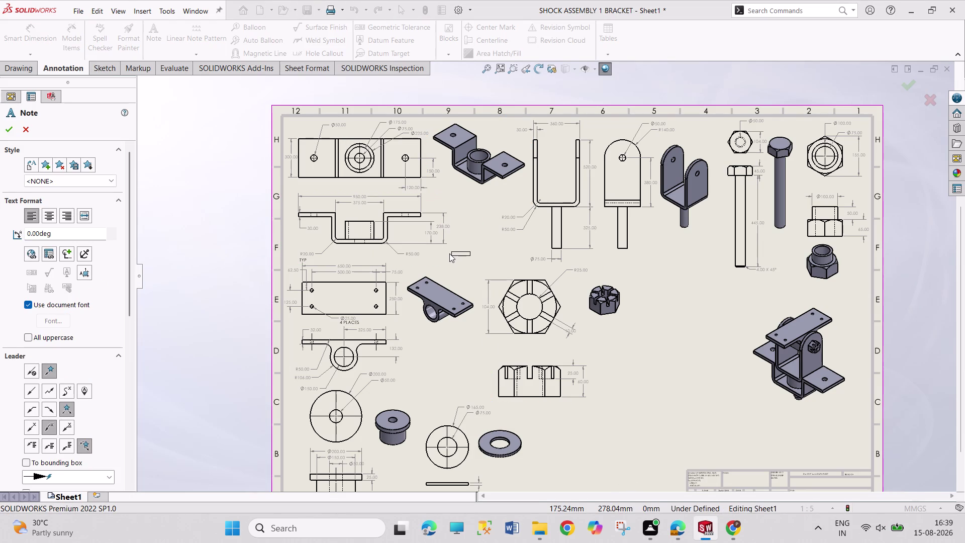
click(459, 202)
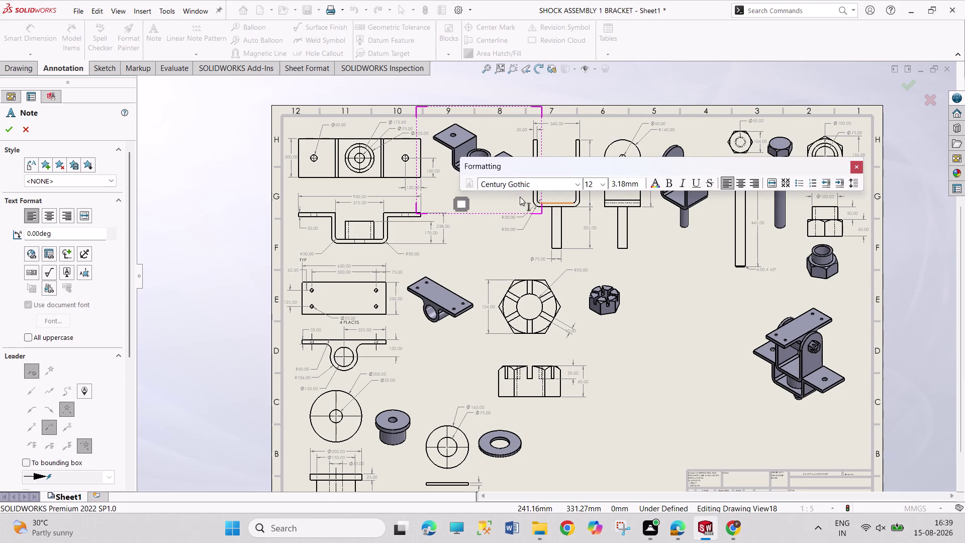
click(576, 183)
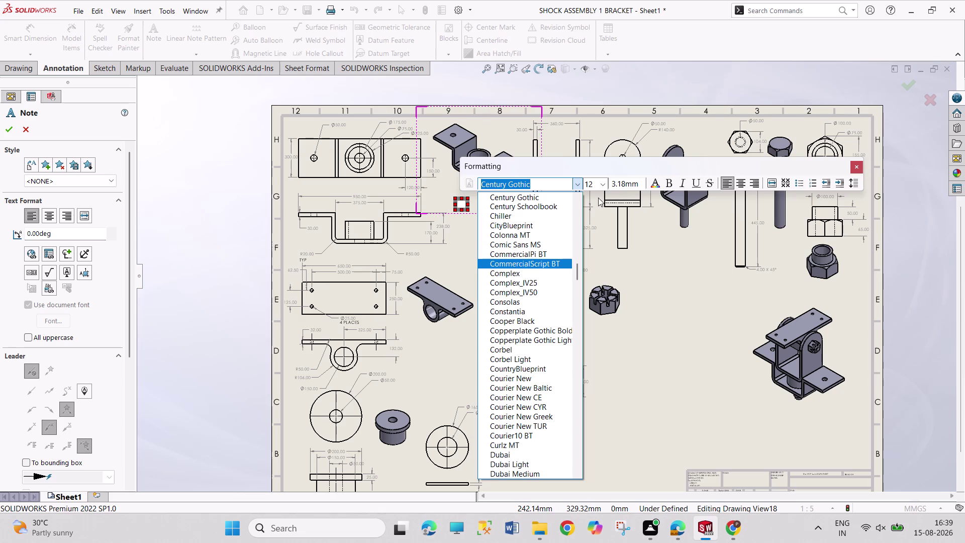
Set the note font to Times New Roman at size 20.
scroll(down, 3)
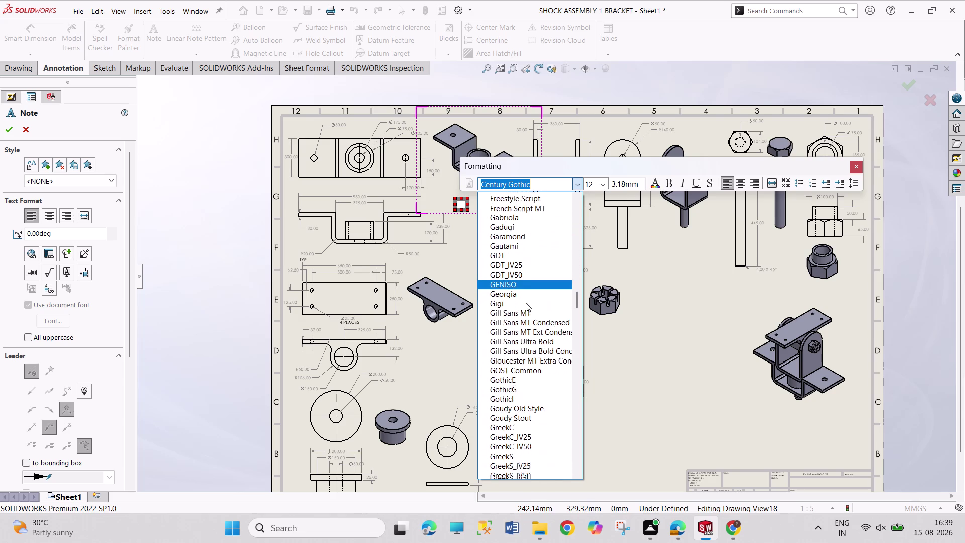
scroll(down, 3)
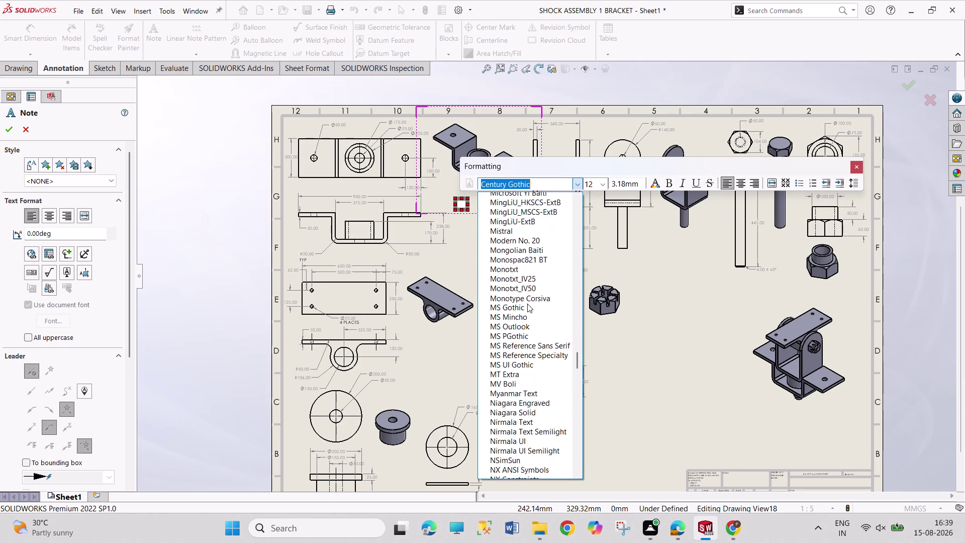
scroll(down, 3)
scroll(down, 3)
scroll(down, 3)
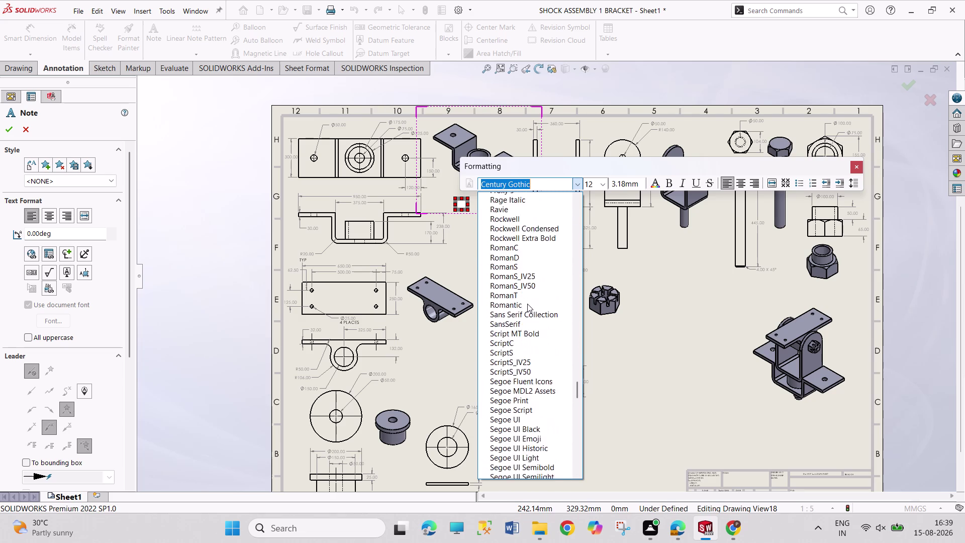
scroll(down, 3)
scroll(down, 3)
scroll(down, 3)
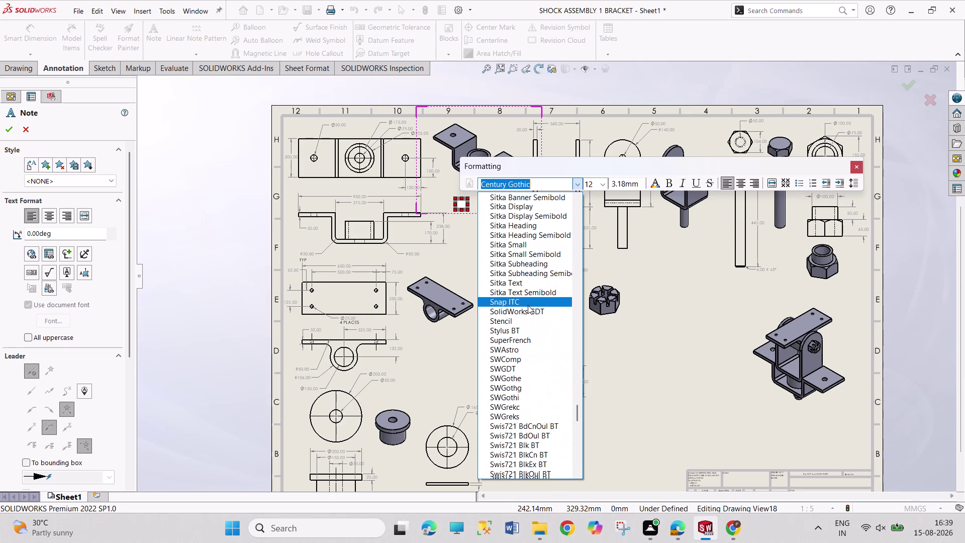
scroll(down, 3)
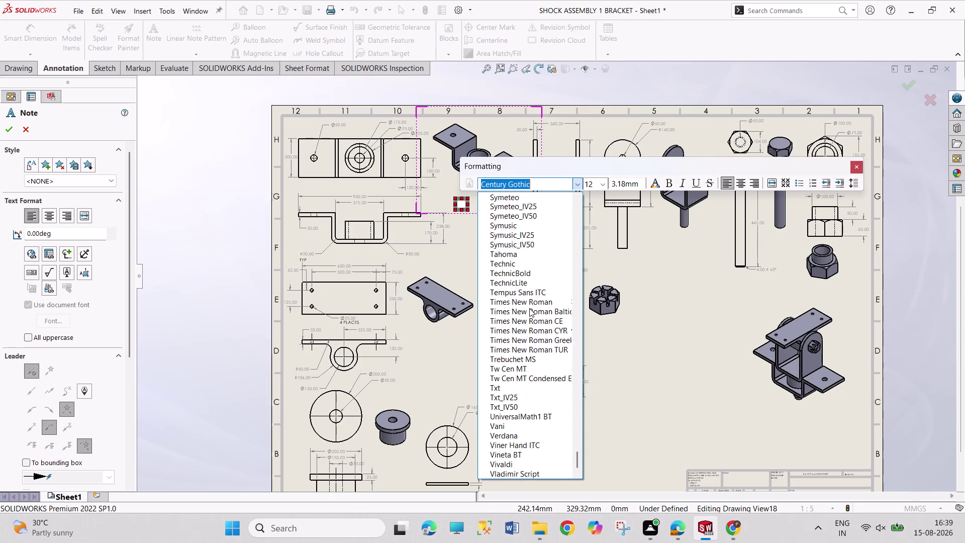
scroll(down, 3)
scroll(up, 3)
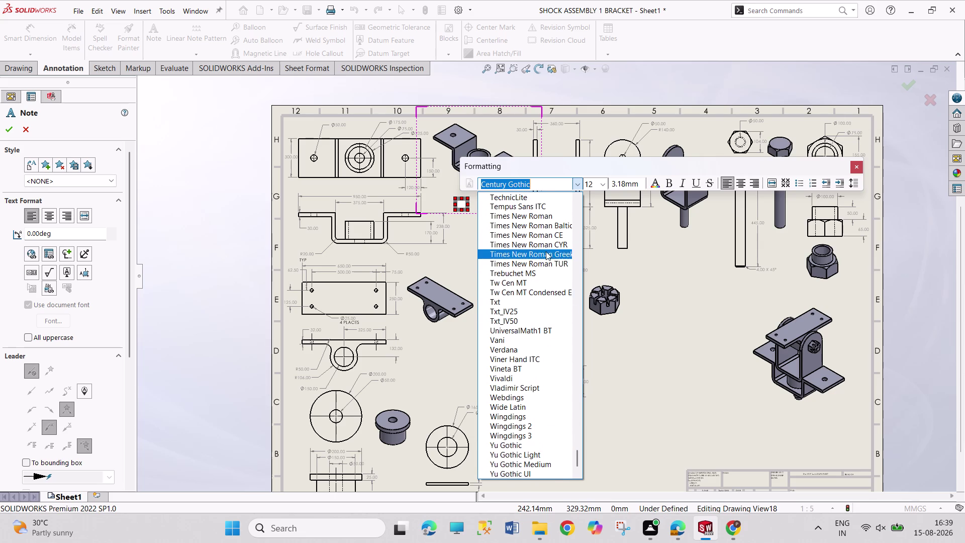
click(545, 221)
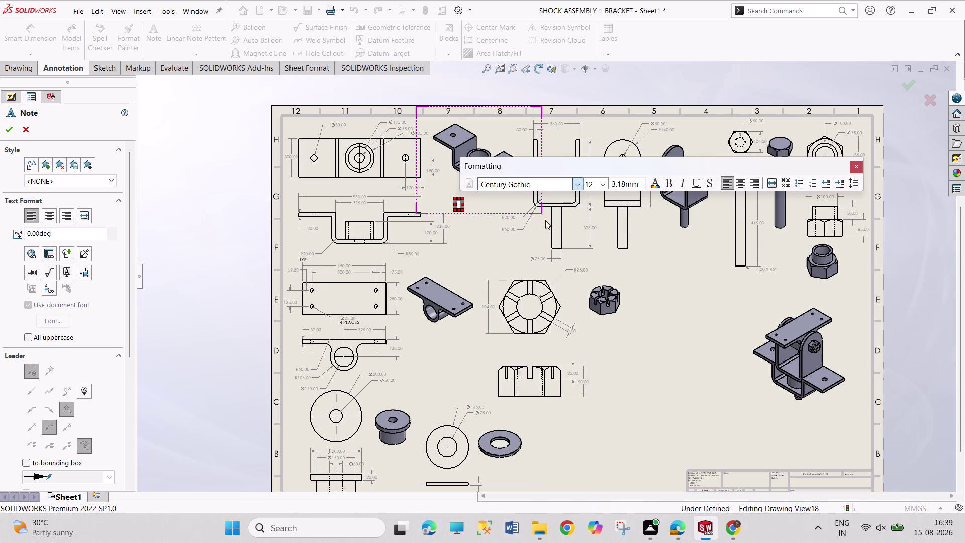
click(607, 181)
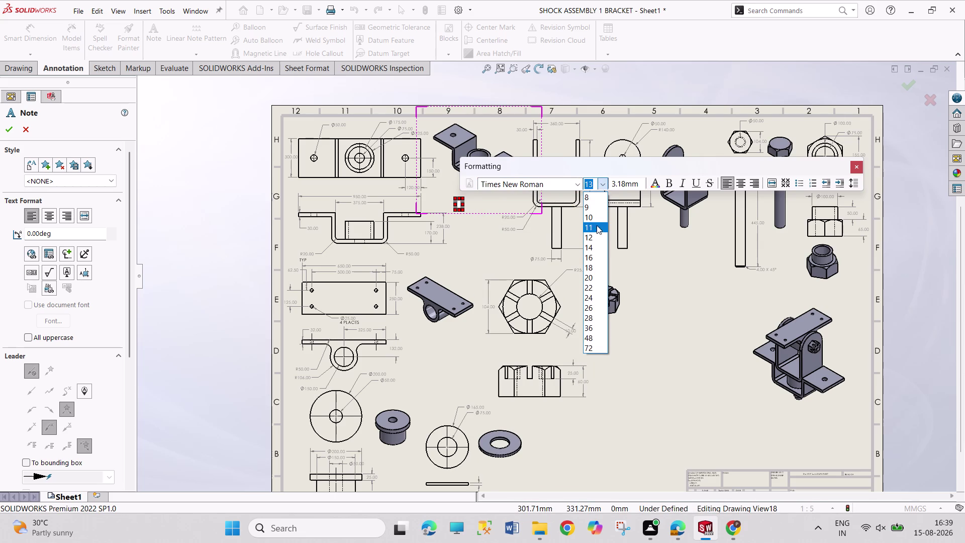
click(597, 247)
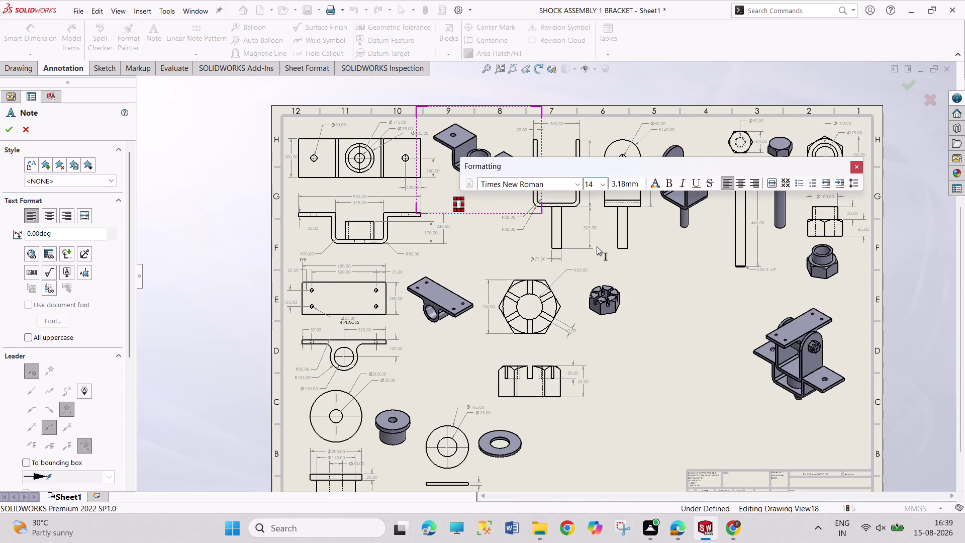
click(604, 183)
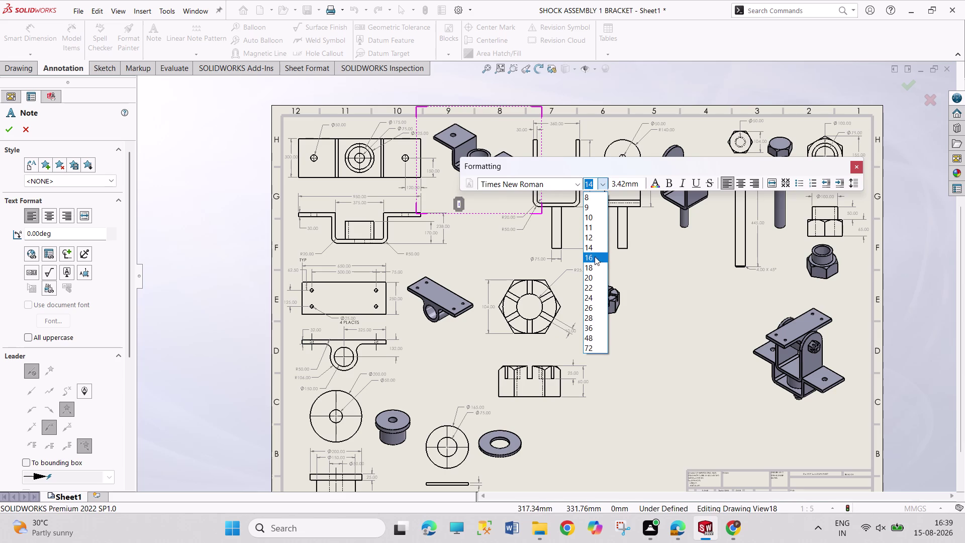
click(595, 274)
Type BRACKET, enlarge it to size 22, and finish the note.
text(B)
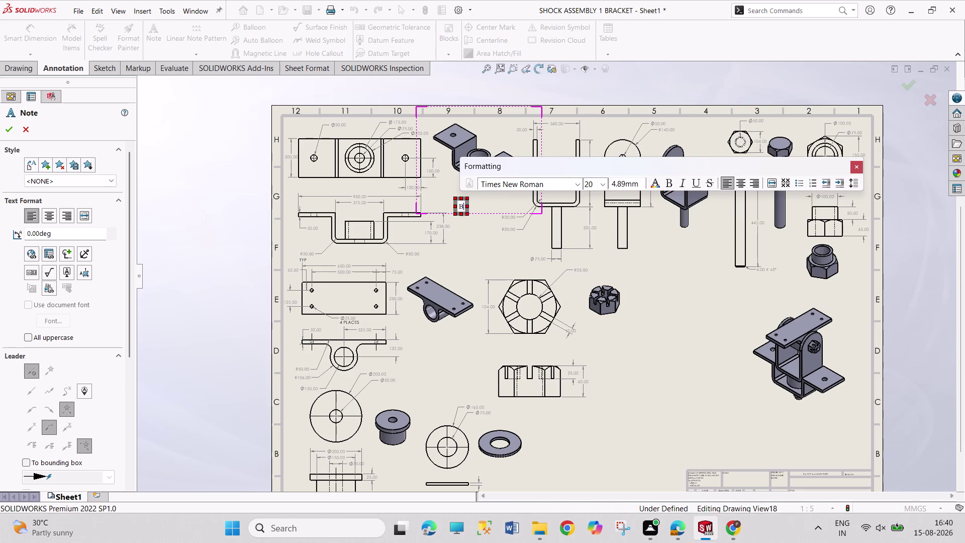
text(RA)
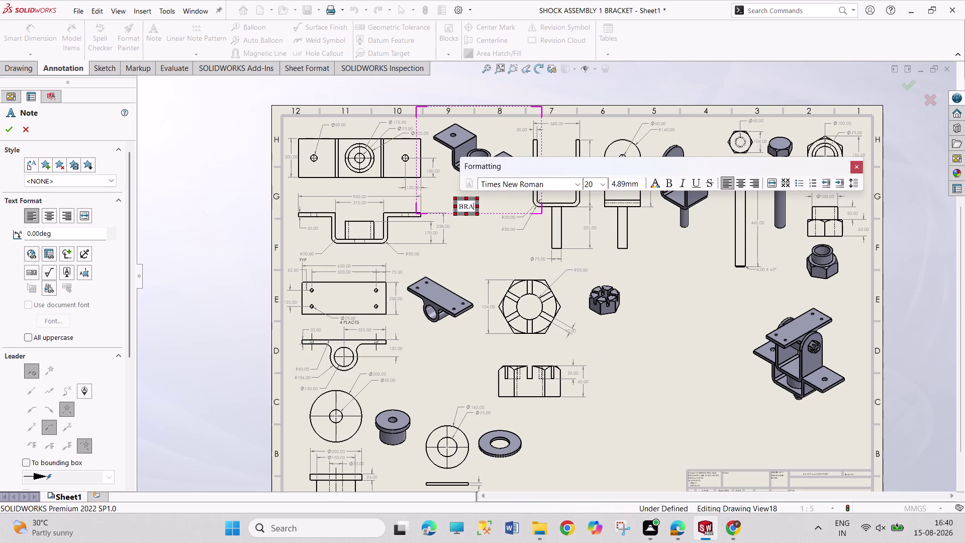
key(c)
text(KET)
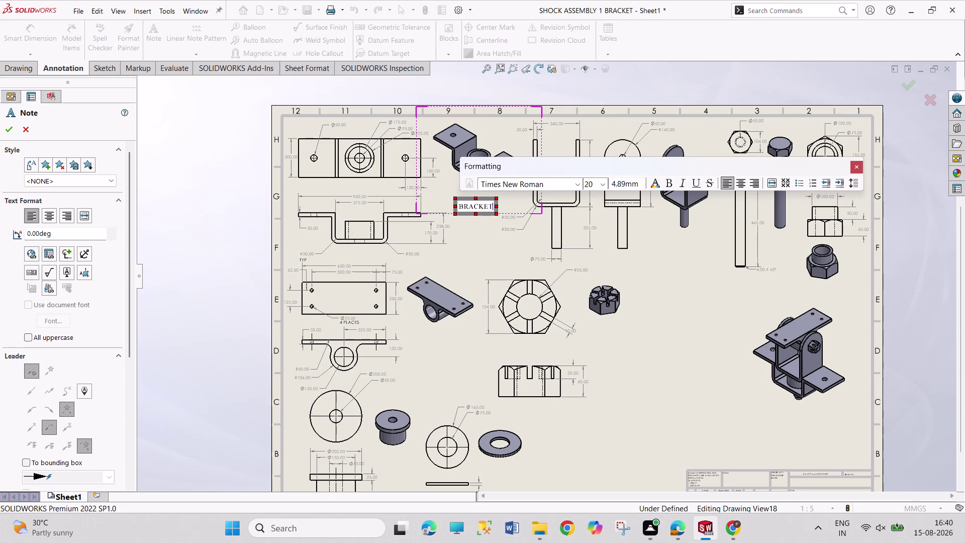
click(605, 179)
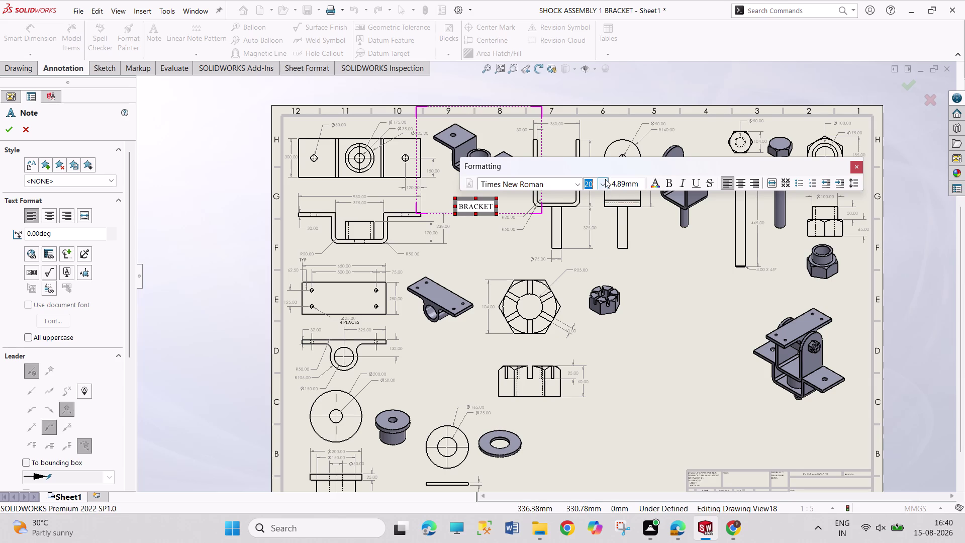
click(592, 288)
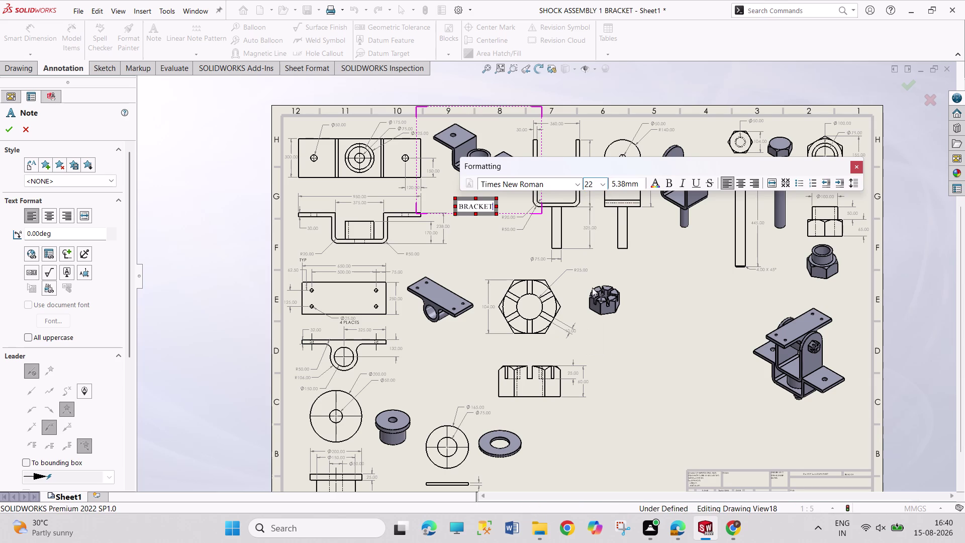
click(426, 343)
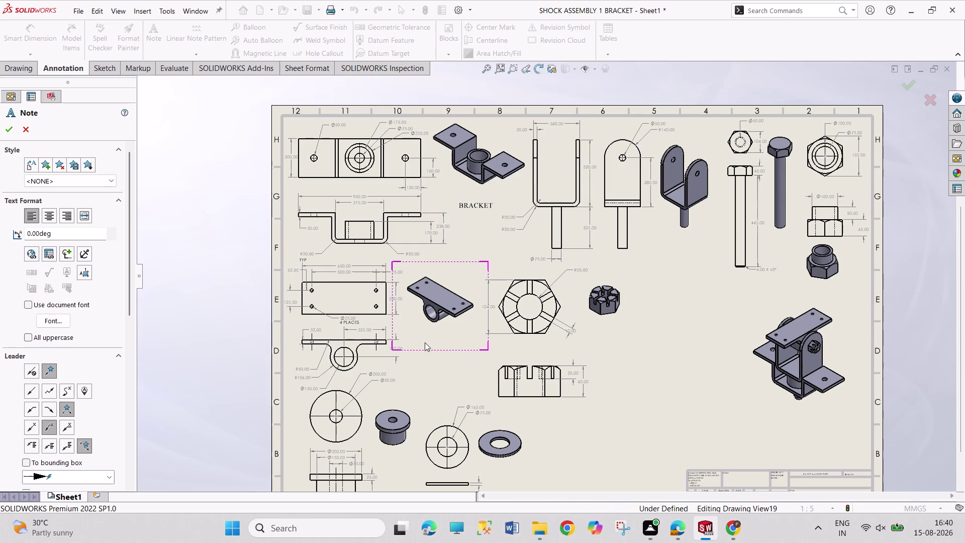
Add a size 24 PIVOT note below the pivot 3D view.
click(423, 339)
text(P)
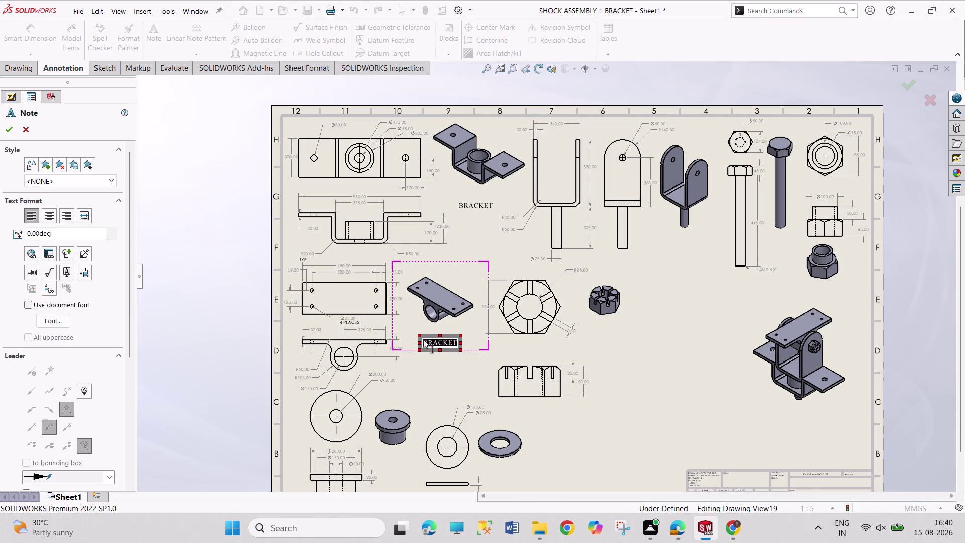
text(IVOT)
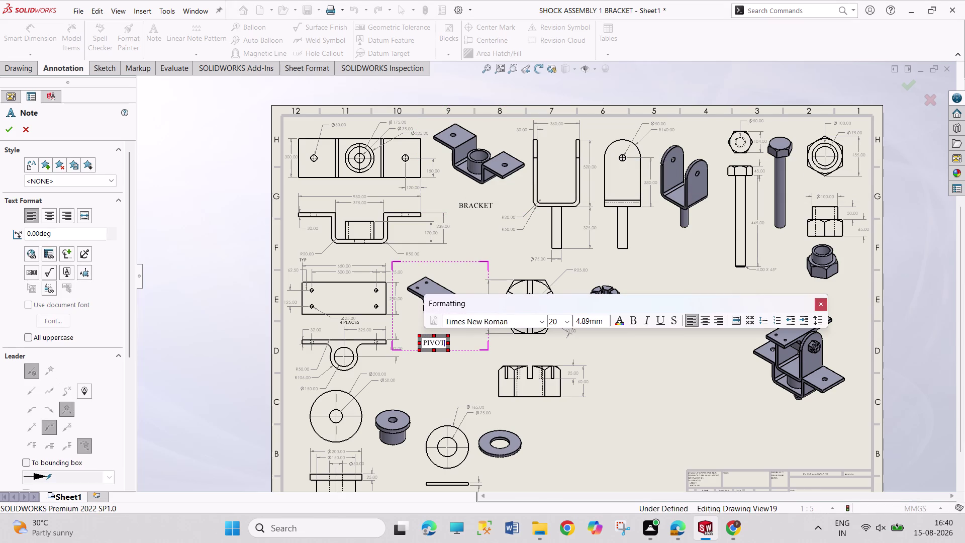
click(563, 325)
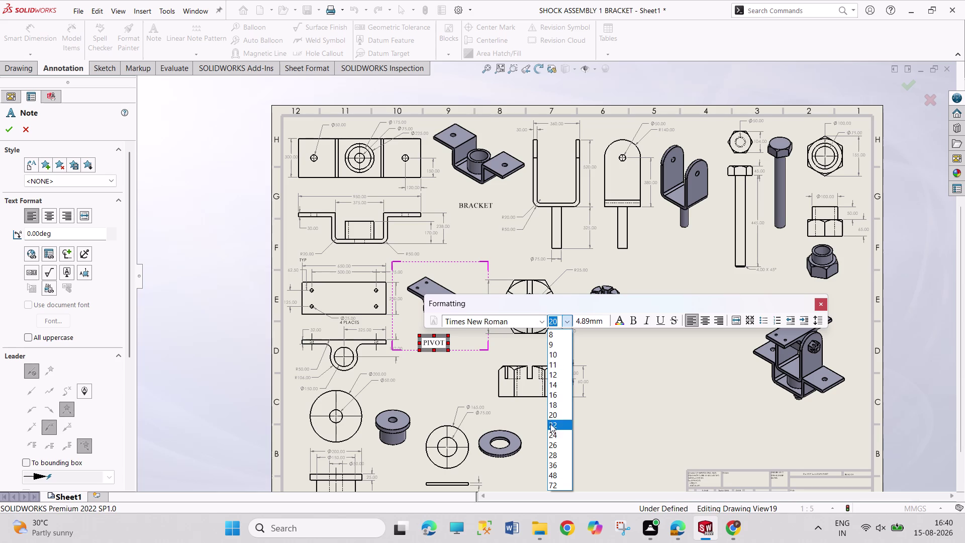
click(549, 434)
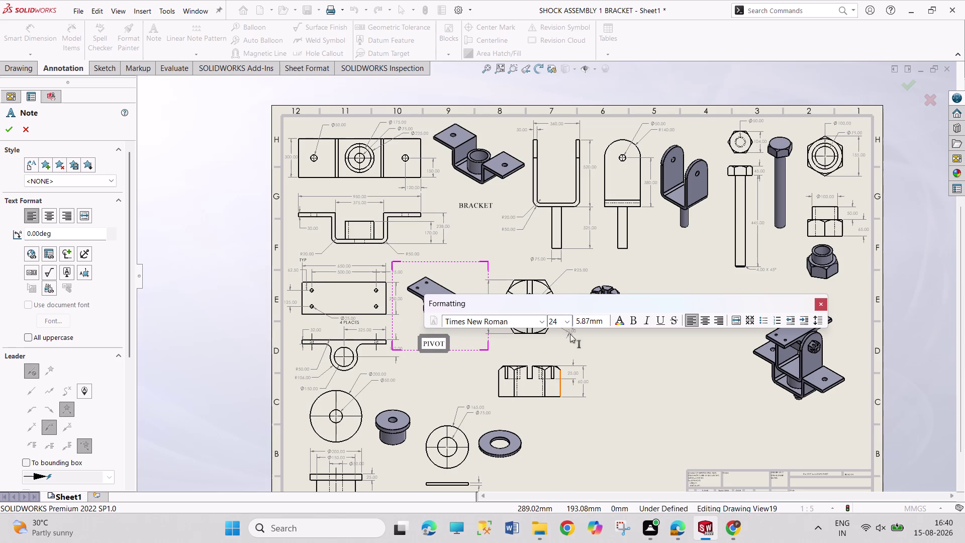
click(571, 319)
click(559, 447)
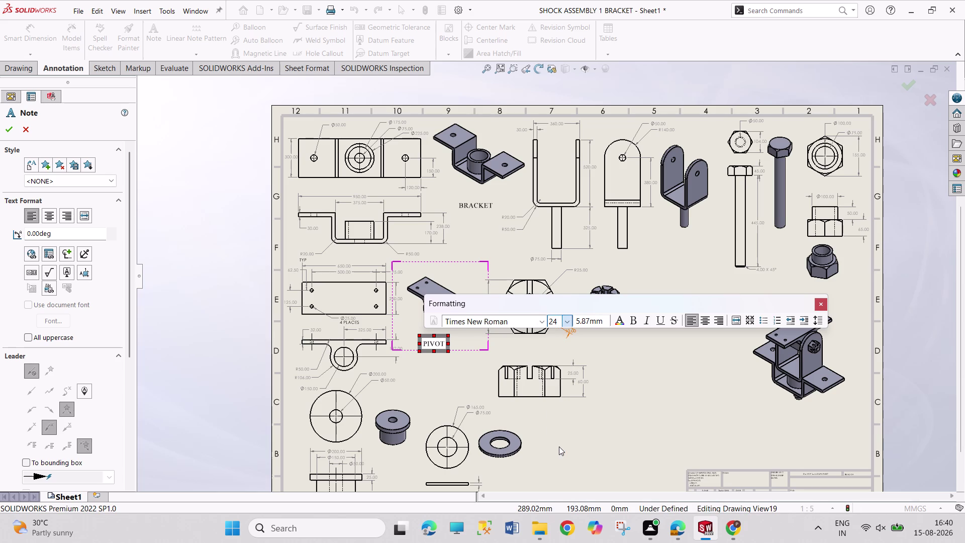
click(644, 245)
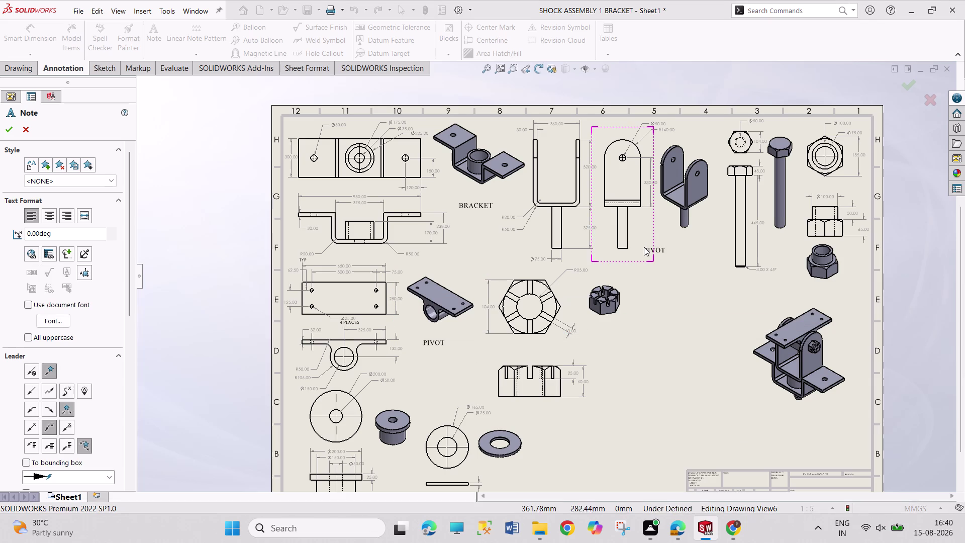
Place a PIVOT label under the pivot side view, then reopen the BRACKET note for editing.
click(621, 256)
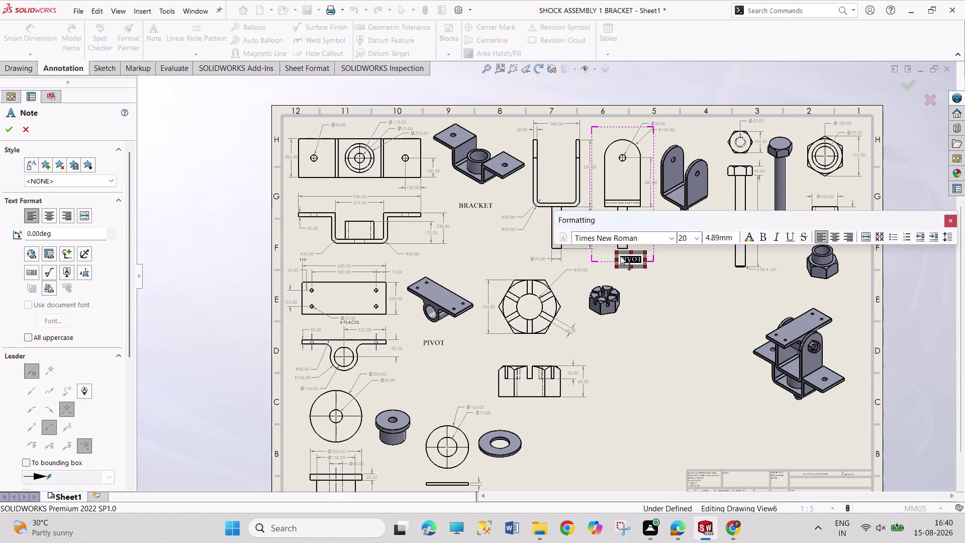
key(Escape)
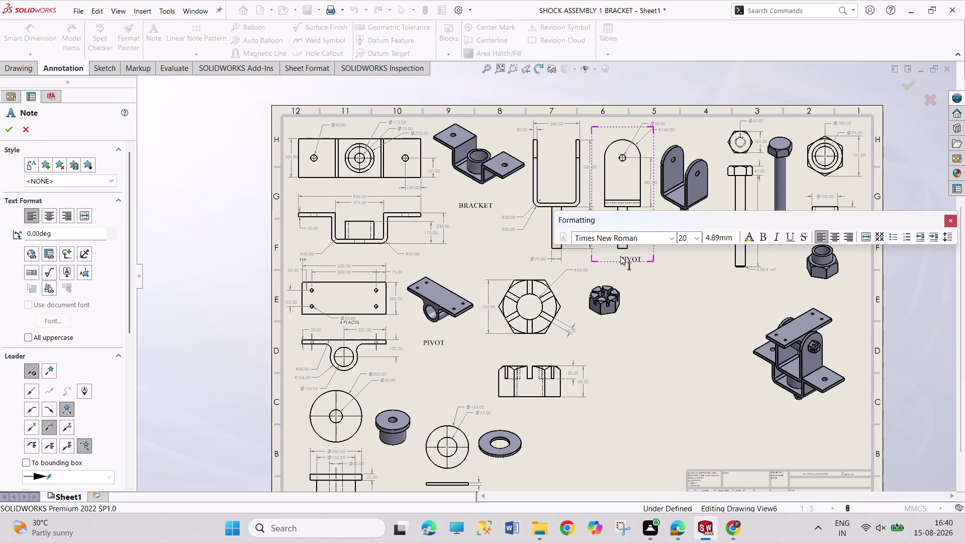
key(Escape)
key(Escape)
key(Escape)
double_click(482, 207)
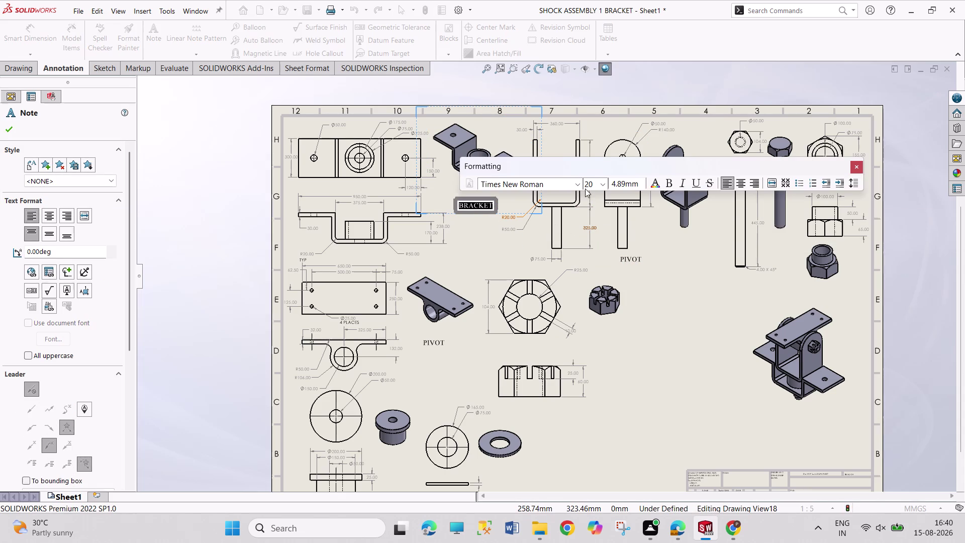
Enlarge the BRACKET note text to 24.
click(604, 185)
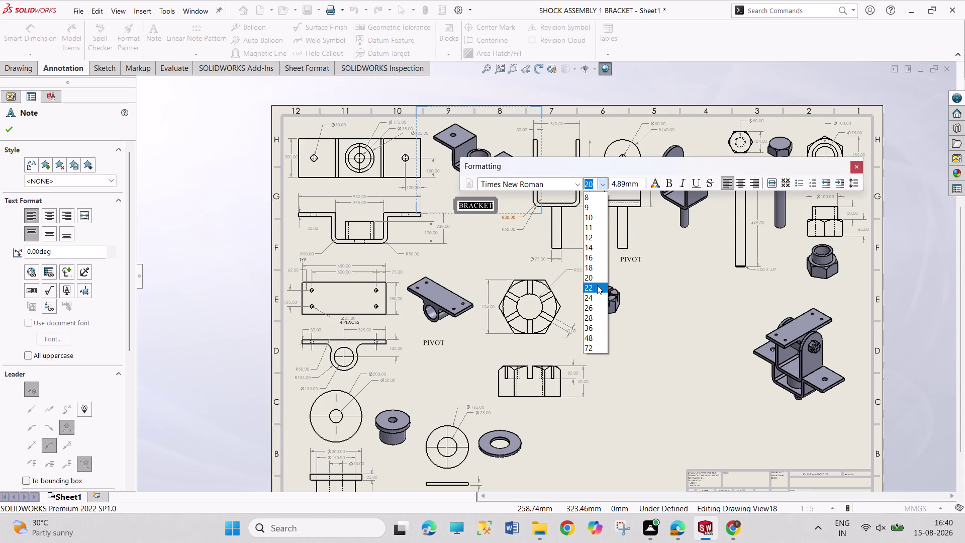
click(595, 295)
key(Escape)
key(Escape)
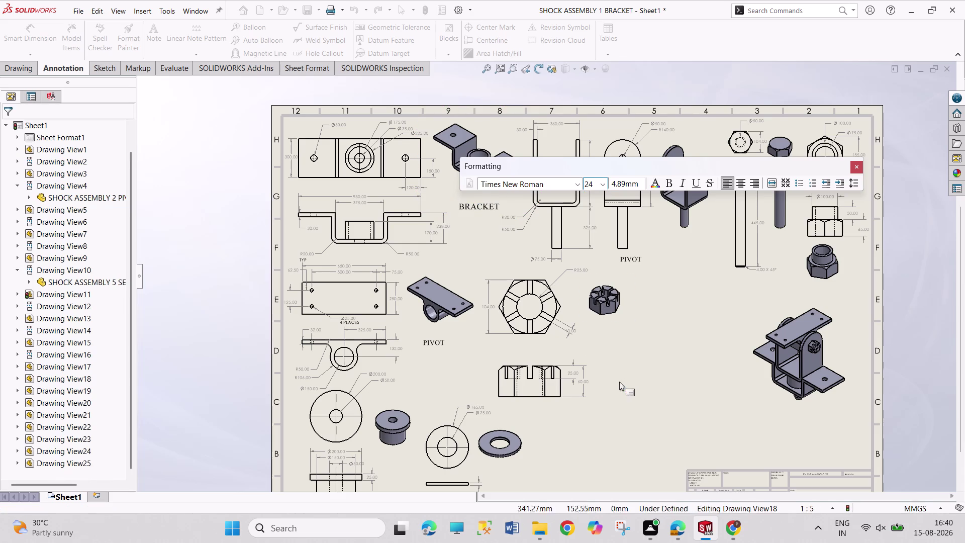
Set the PIVOT label to 24 pt.
double_click(435, 346)
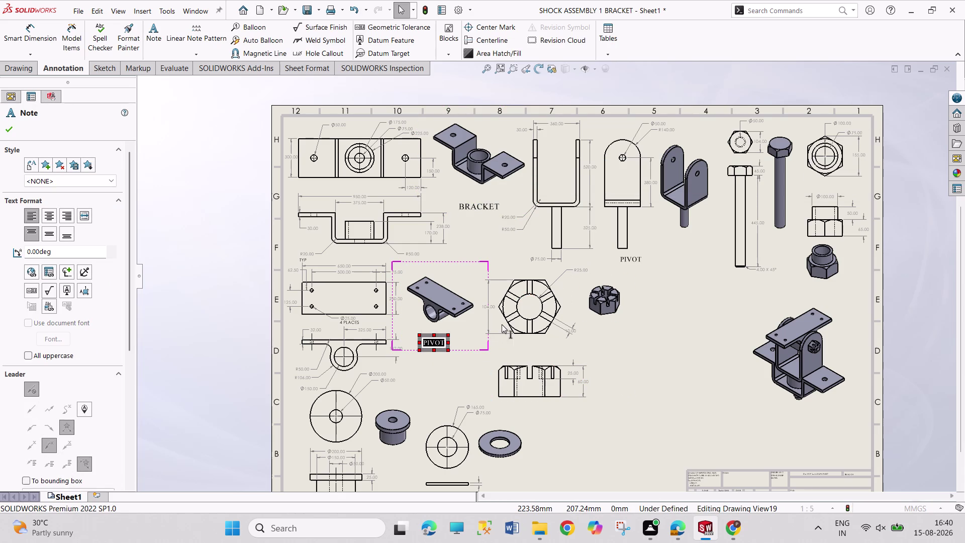
click(570, 319)
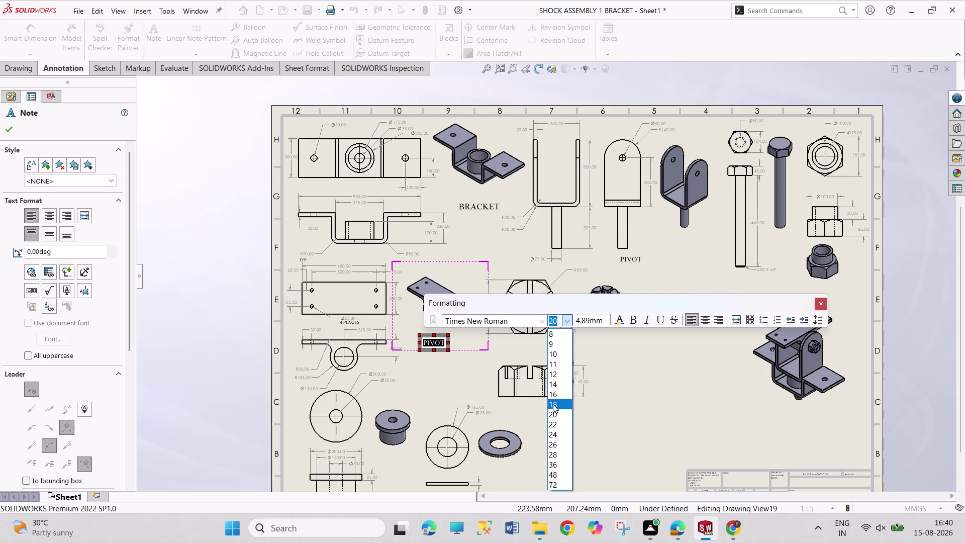
click(548, 436)
key(Escape)
key(Escape)
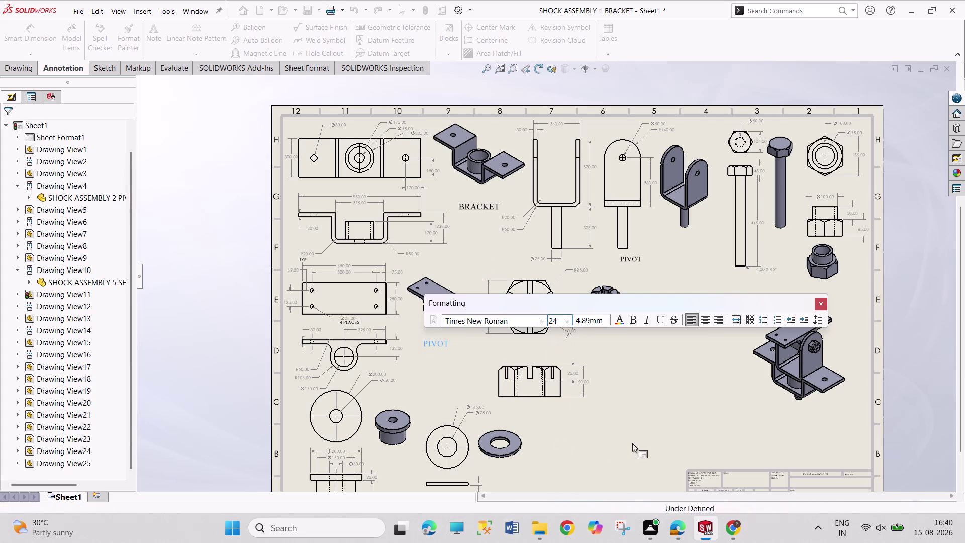
Set the label under the U-support views to 24 pt and check the reference PDF.
double_click(635, 260)
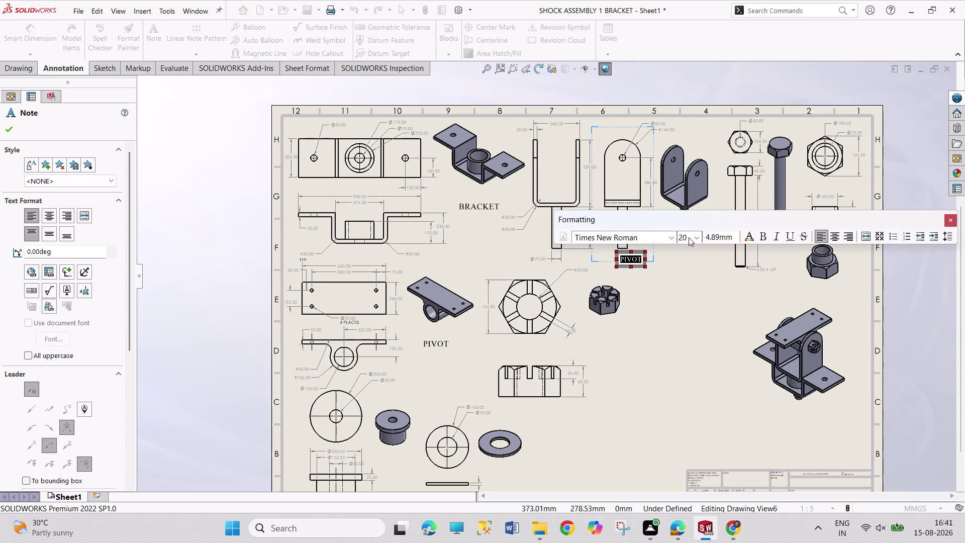
click(695, 237)
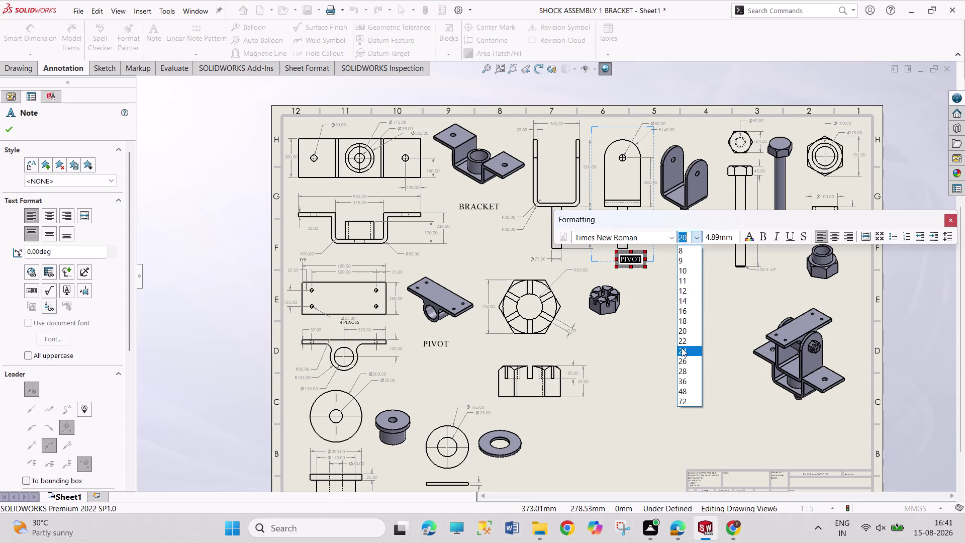
click(682, 348)
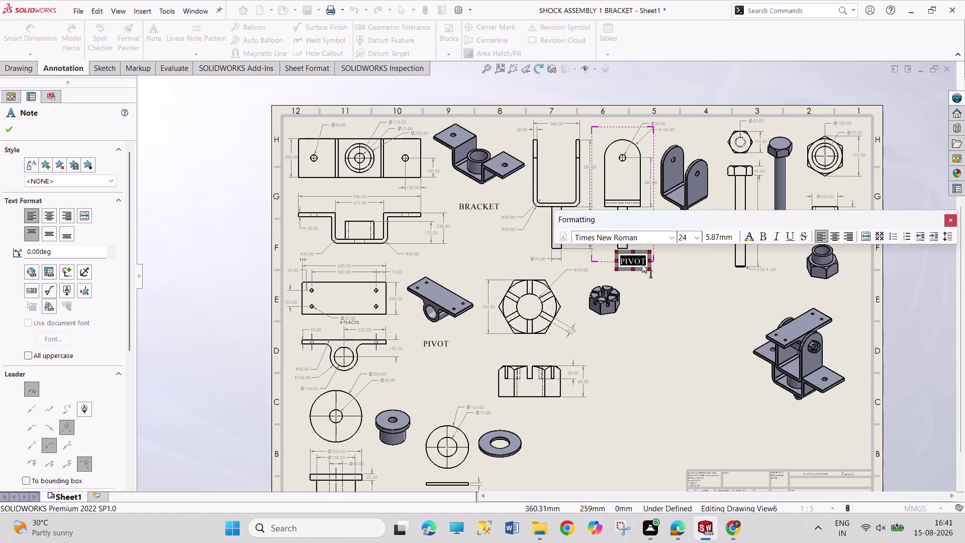
key(u)
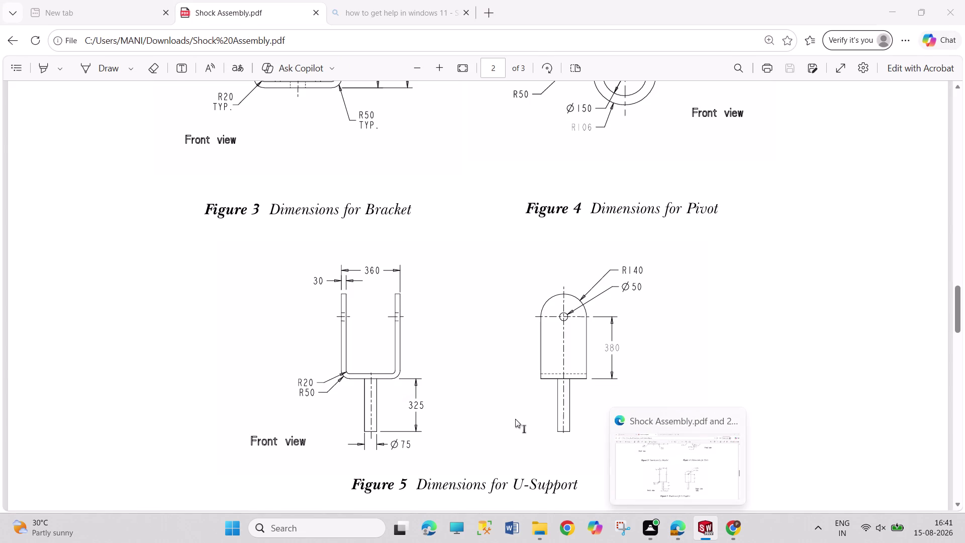
key(minus)
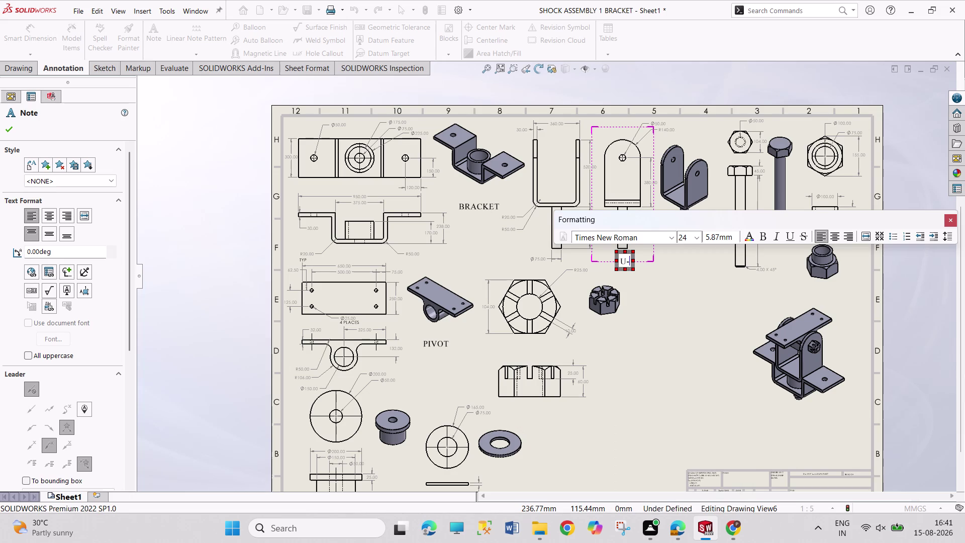
Retype the note as U-SUPPORT, start another note, and switch to the reference PDF.
text(SUPP)
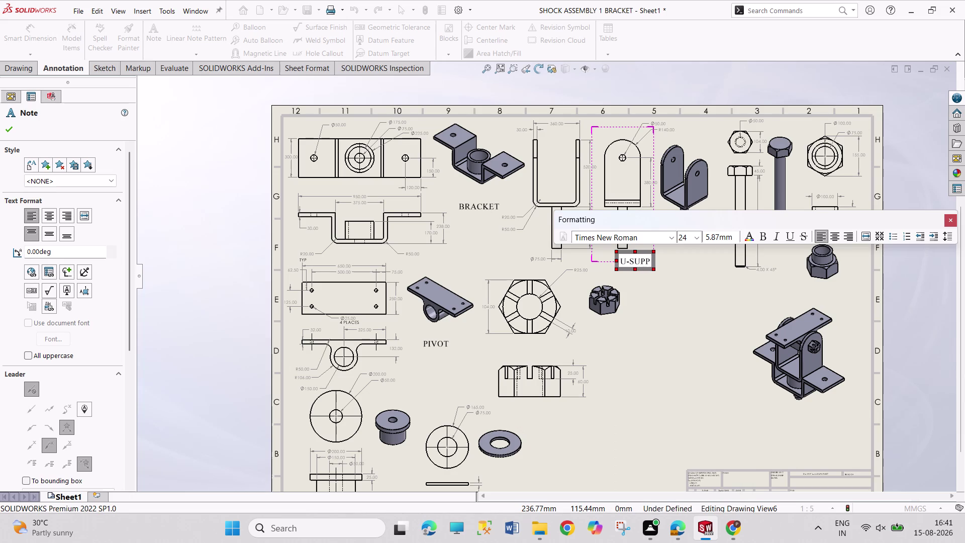
text(ORT)
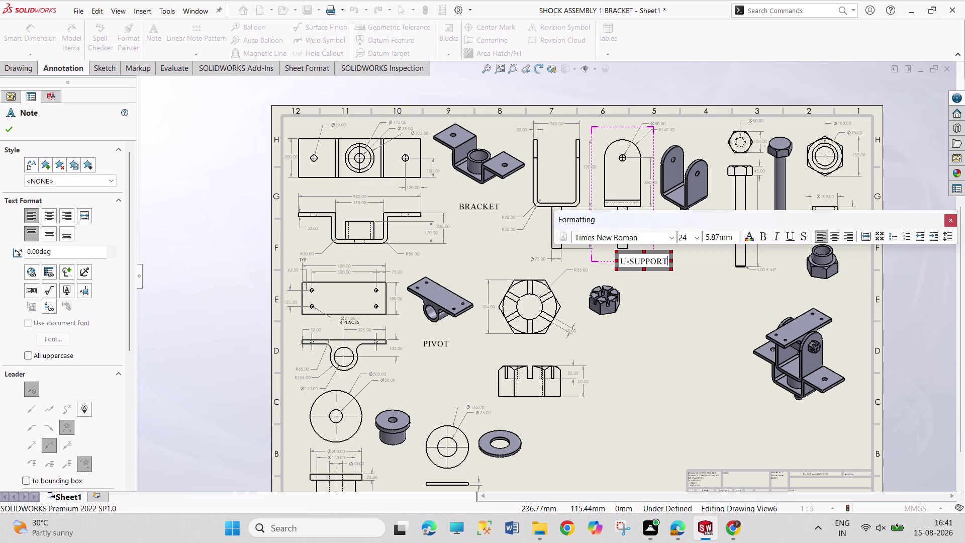
key(Escape)
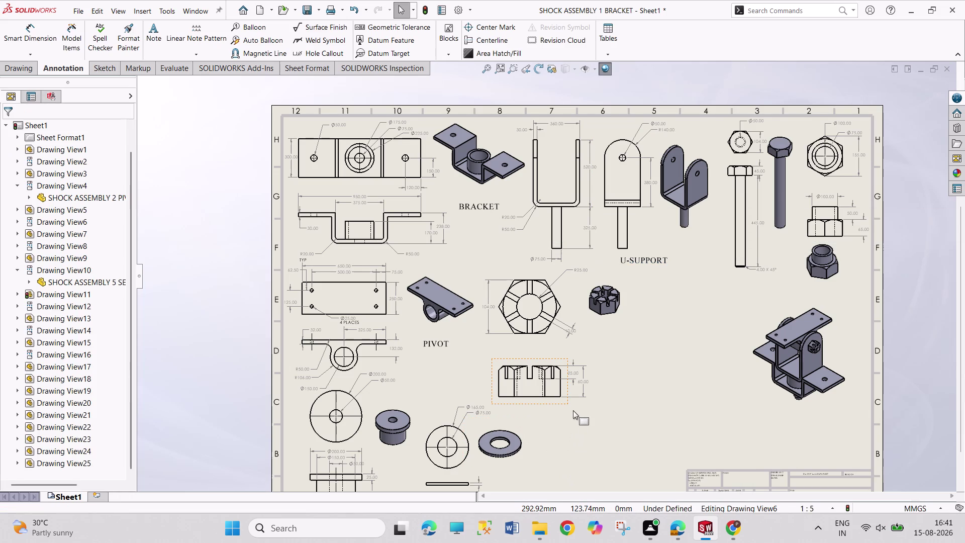
click(158, 38)
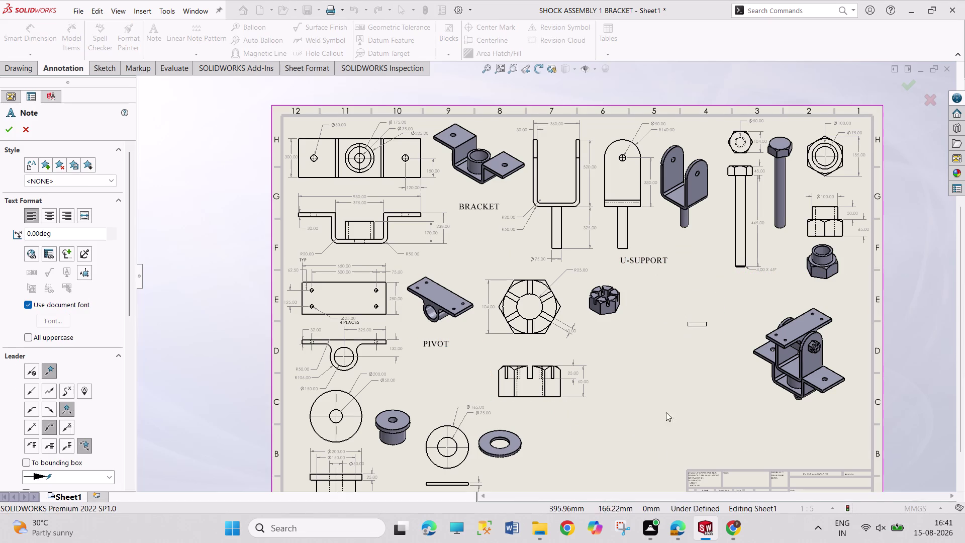
click(675, 528)
scroll(down, 3)
Scroll the PDF to page 3's bushing and self-locking nut figures, then return to SOLIDWORKS.
scroll(down, 3)
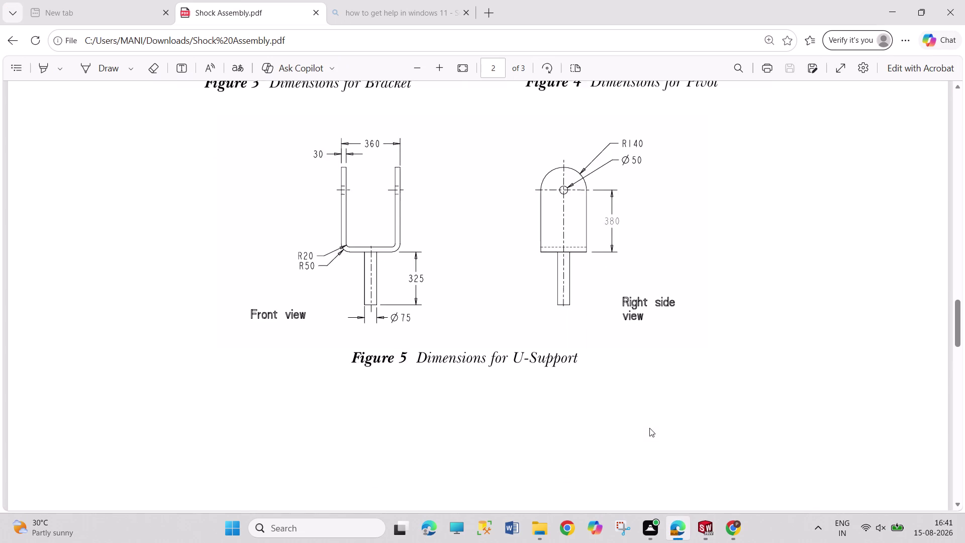
scroll(down, 3)
scroll(down, 3)
scroll(down, 3)
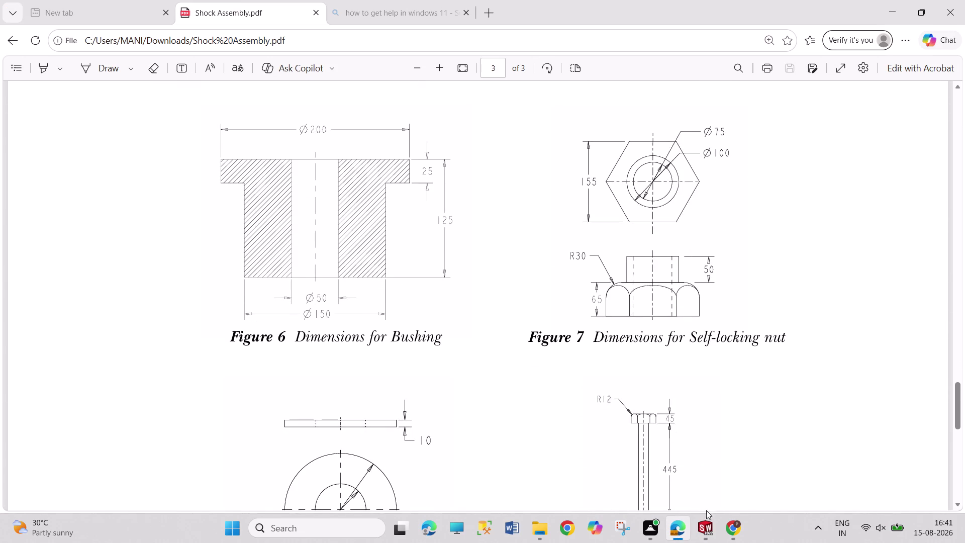
click(703, 523)
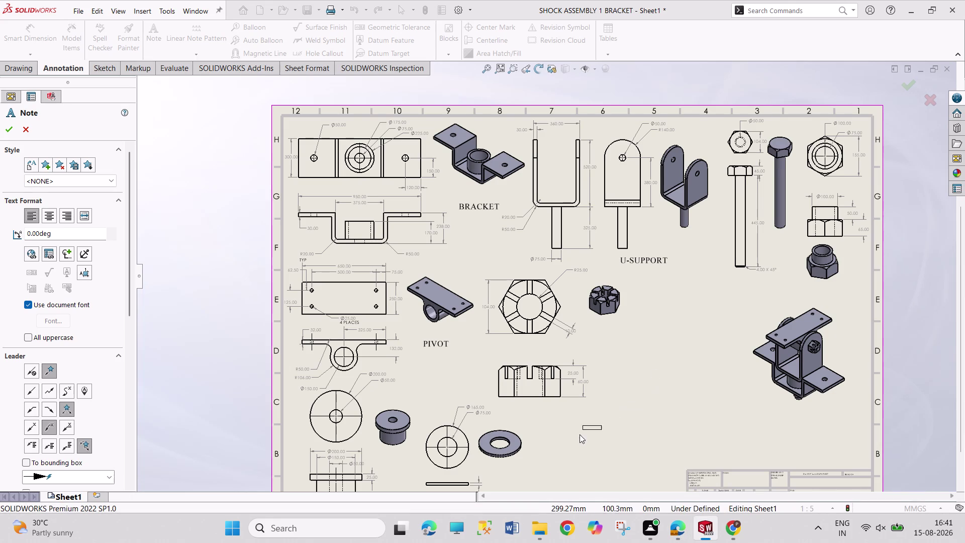
Place a note under the bushing view and set its font to Times New Roman.
middle_drag(580, 434, 645, 332)
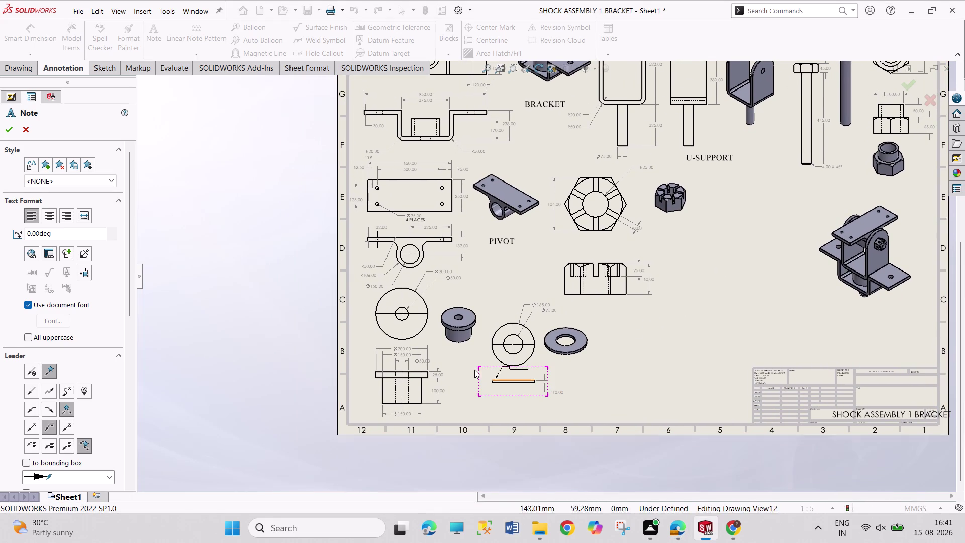
click(452, 356)
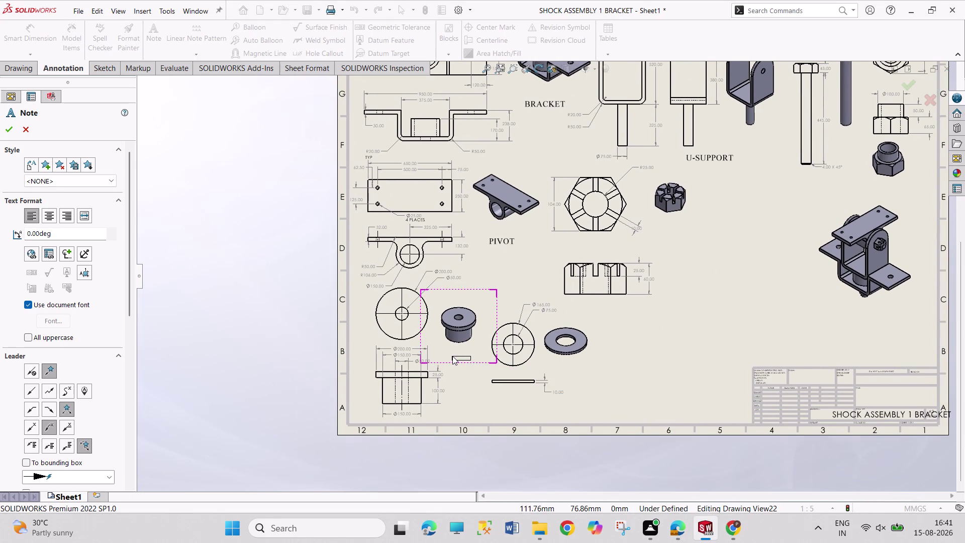
click(568, 334)
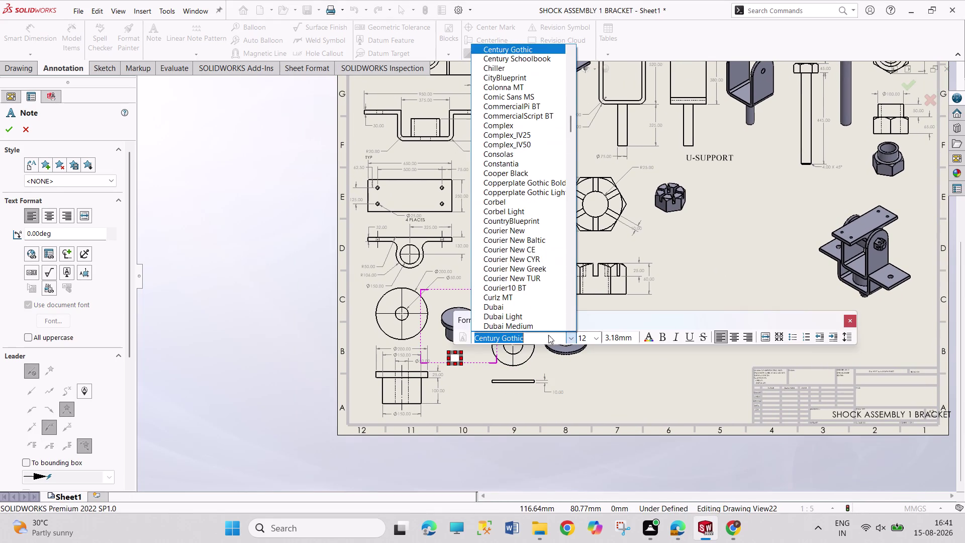
scroll(down, 3)
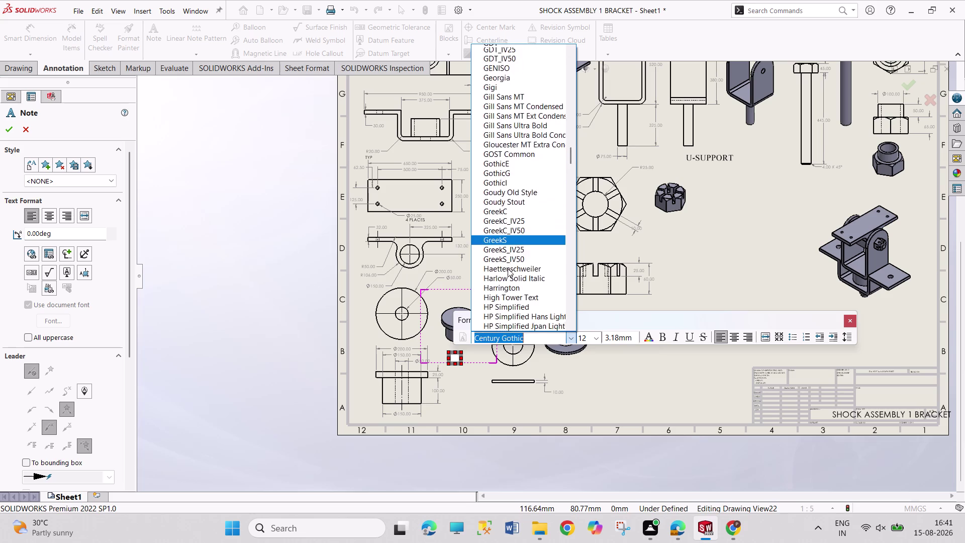
scroll(down, 3)
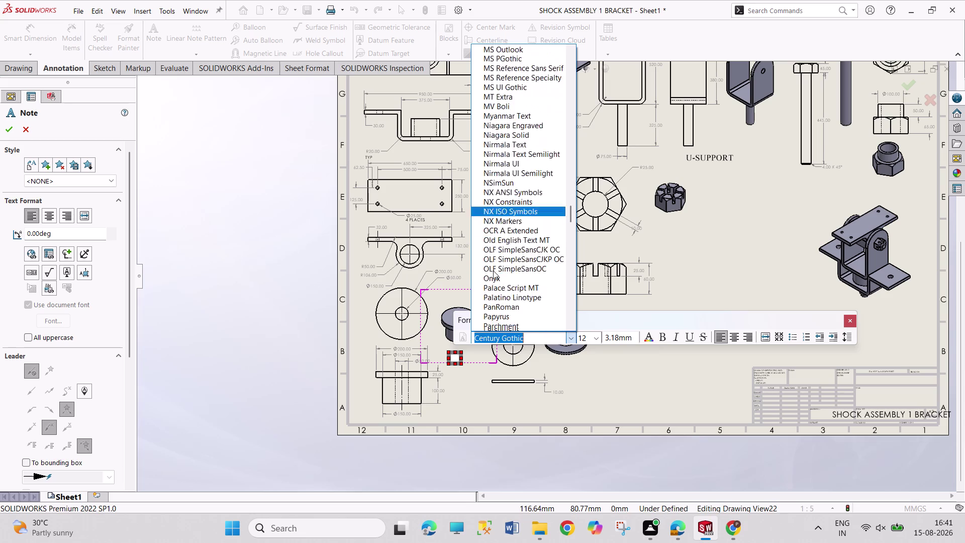
scroll(down, 3)
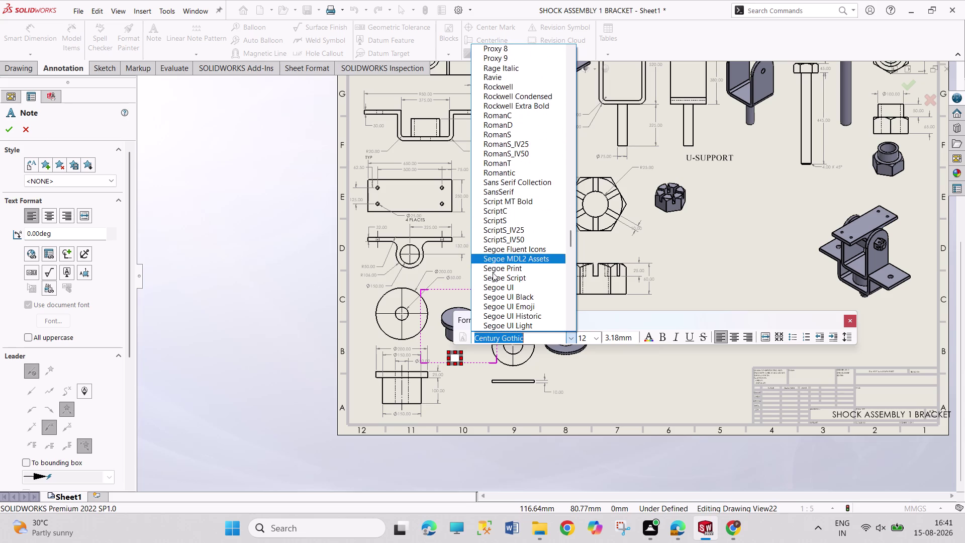
scroll(down, 3)
scroll(down, 3)
scroll(down, 3)
scroll(down, 3)
scroll(down, 3)
scroll(down, 3)
text(T)
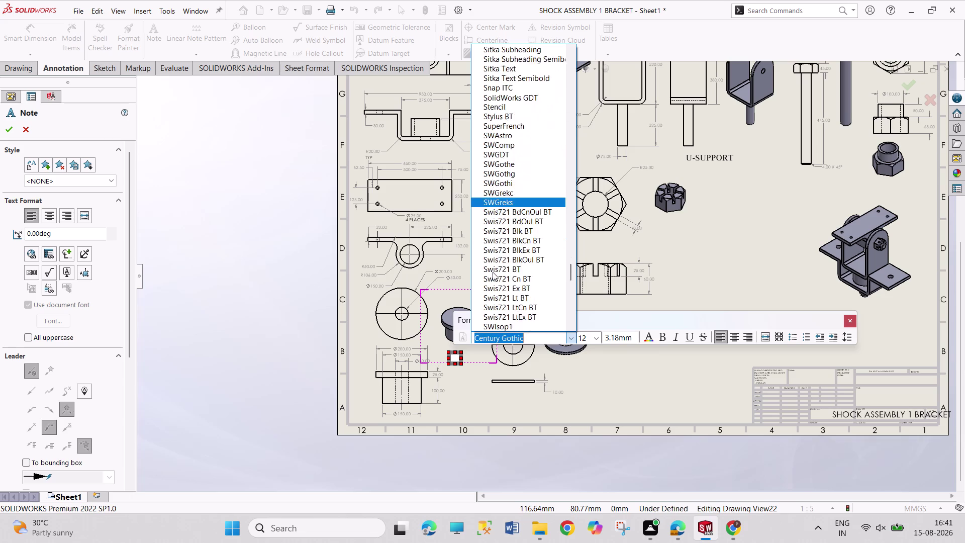
text(IMES)
key(space)
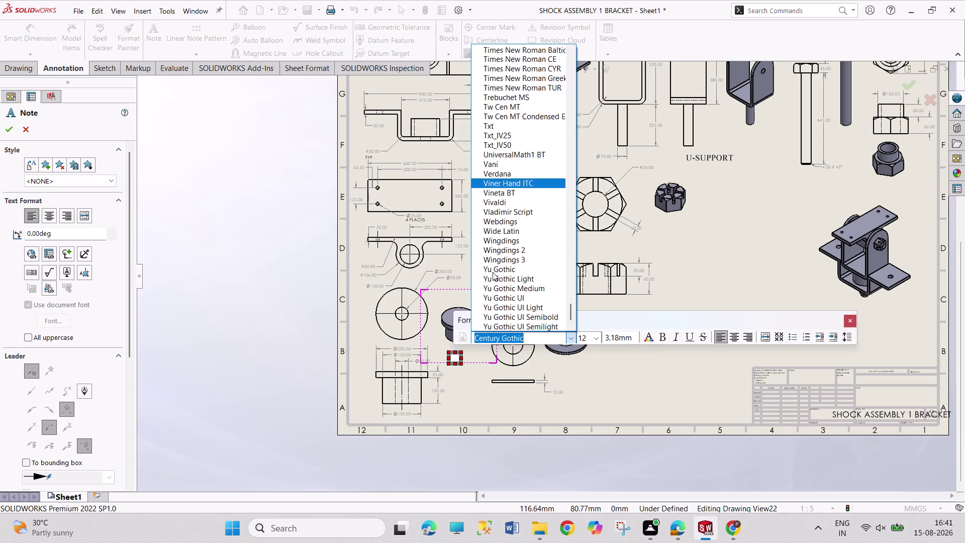
text(NEW)
key(space)
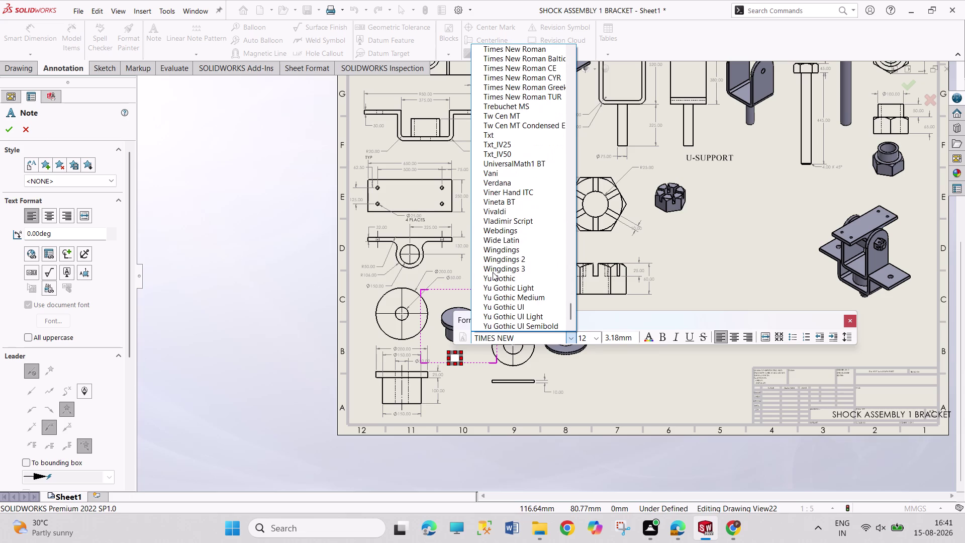
text(ROMA)
key(n)
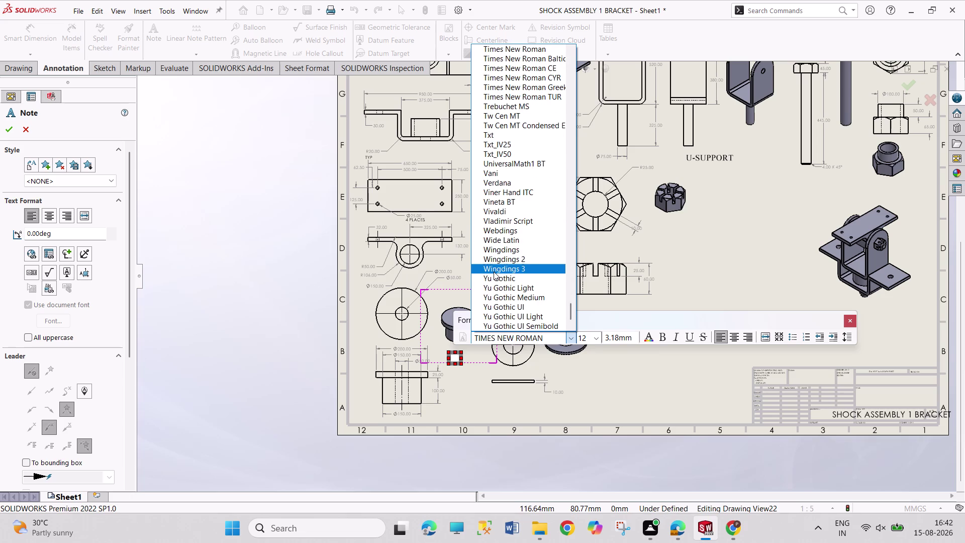
click(526, 48)
Set the note to 24 pt and label it BUSHING.
click(598, 338)
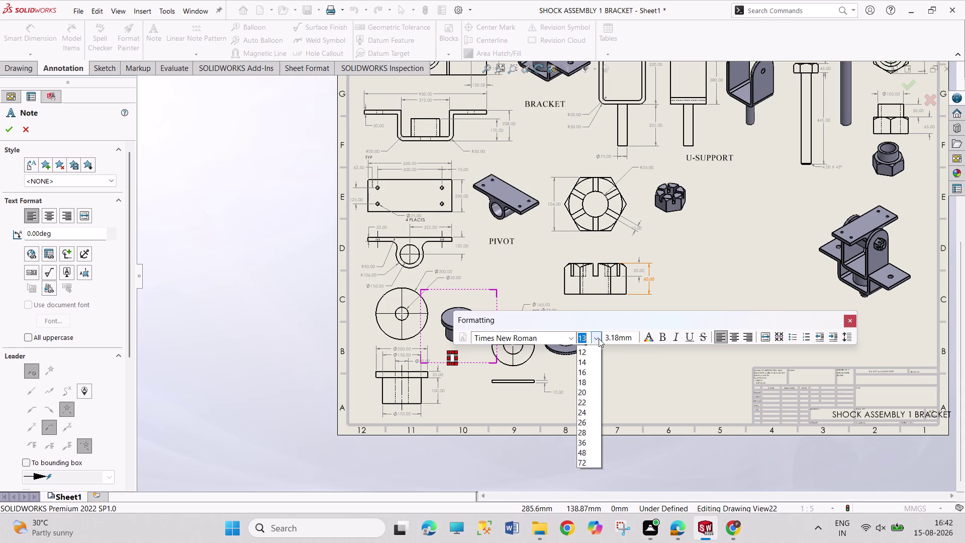
click(585, 454)
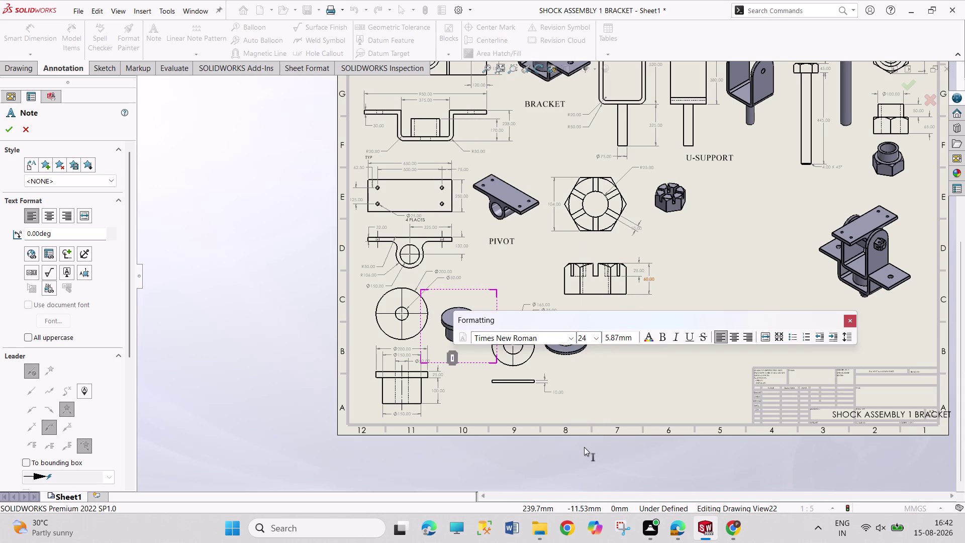
text(BU)
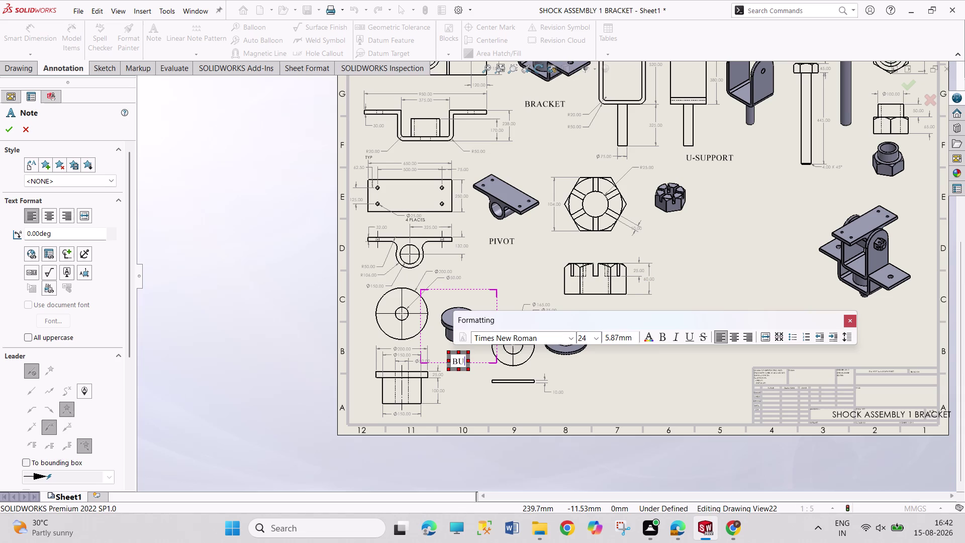
text(SHING)
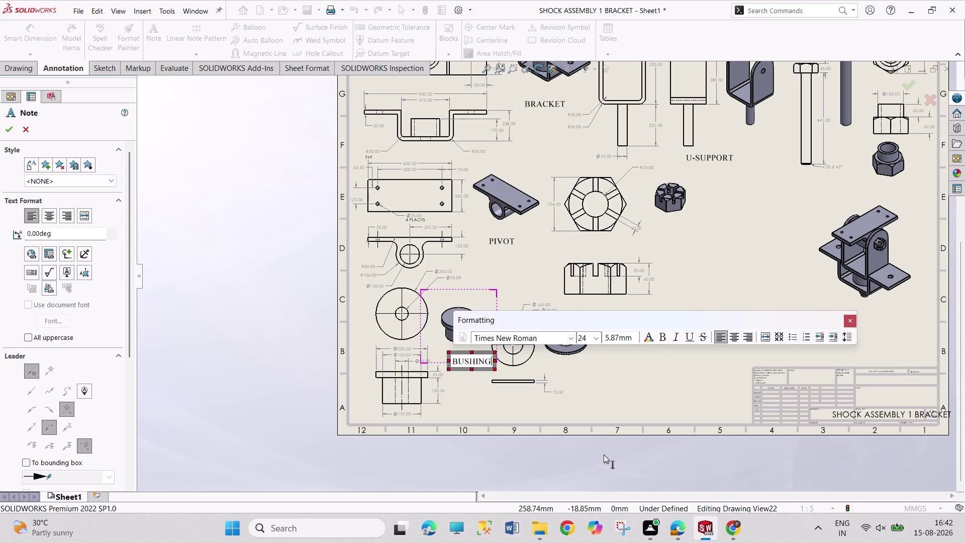
click(517, 408)
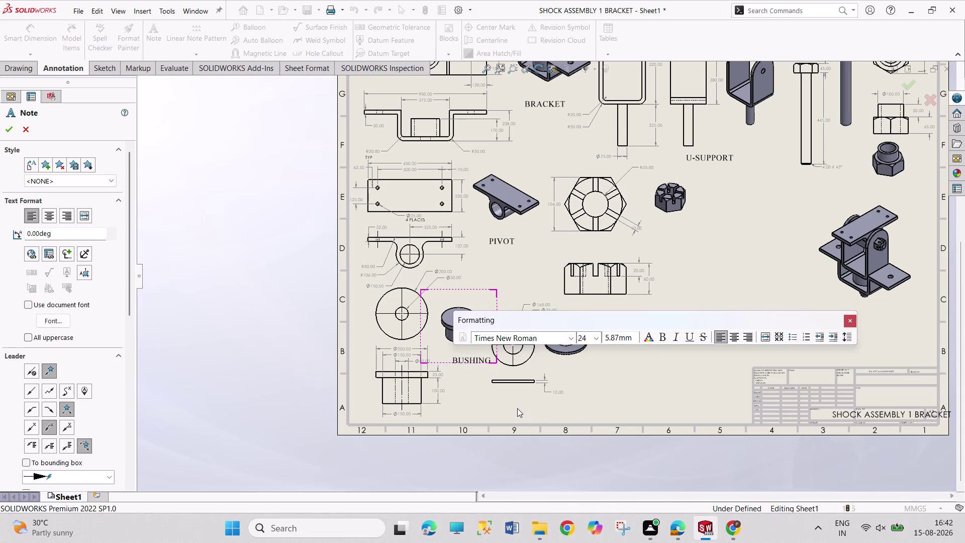
Add a WASHER label under the washer views.
click(502, 398)
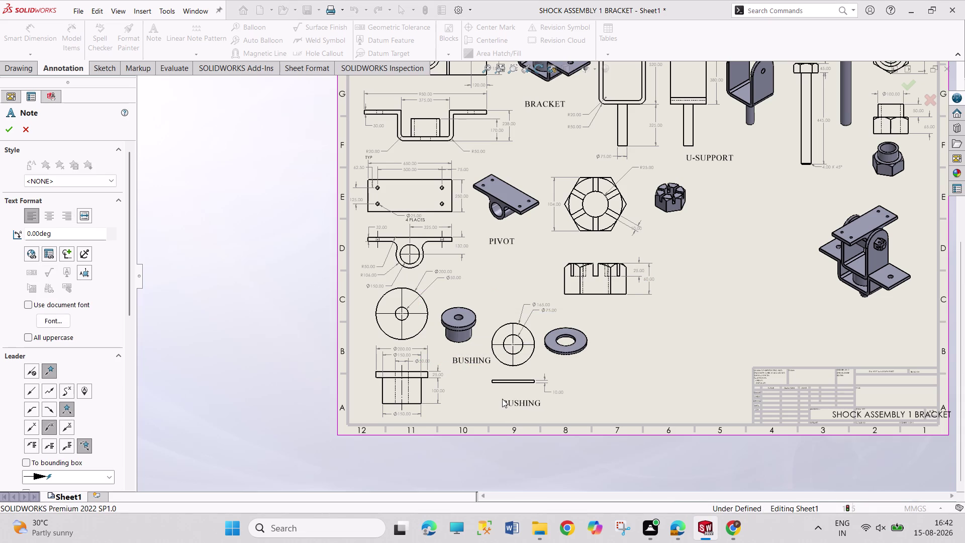
text(WASH)
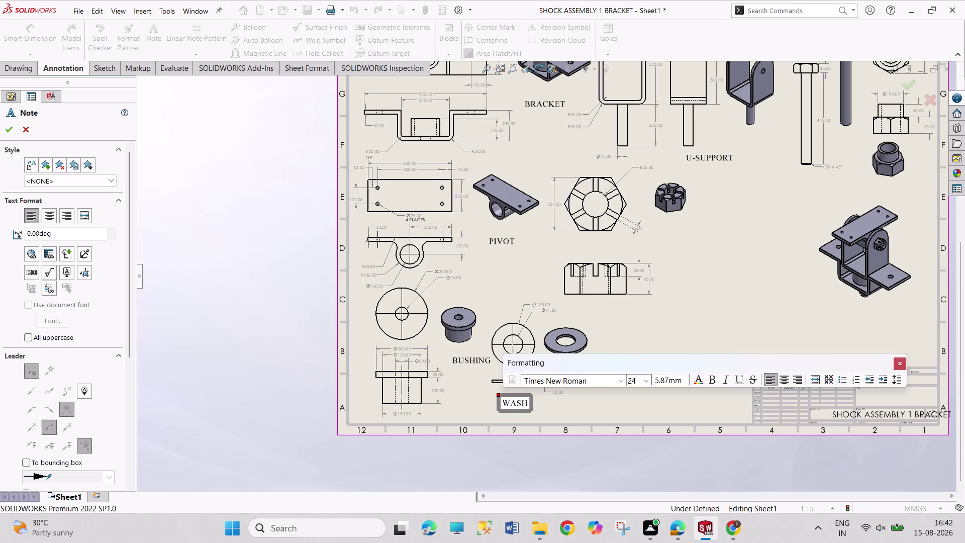
text(ER)
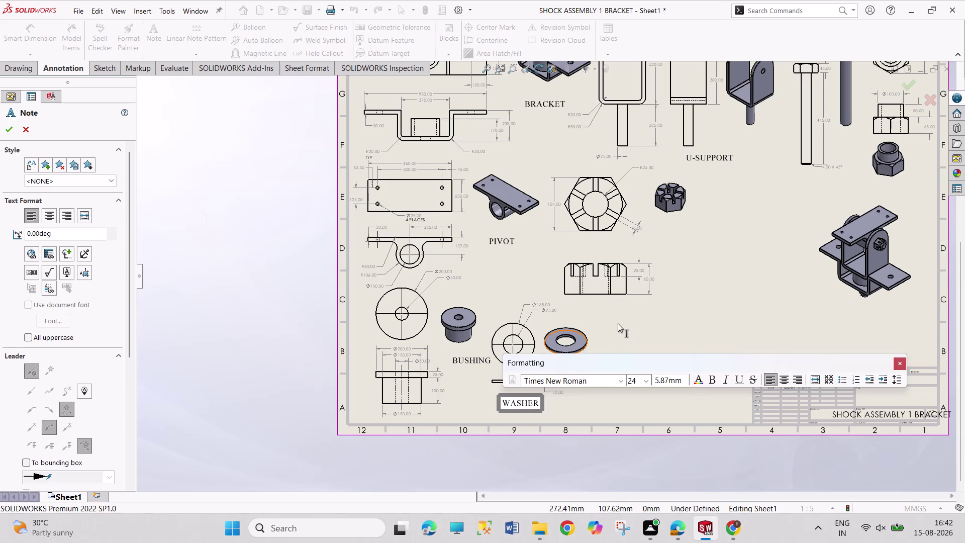
click(877, 189)
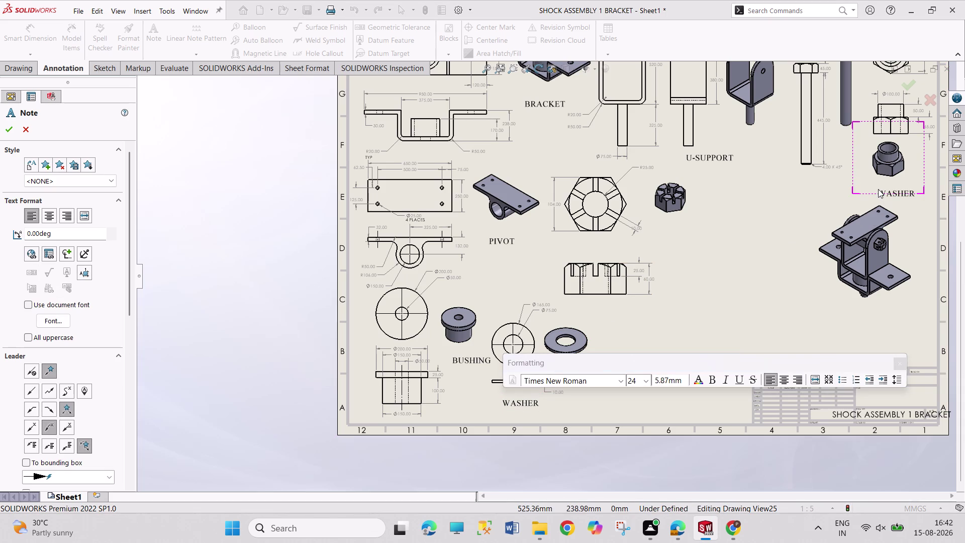
Replace the new note's text with SELF LOCKING NUT, then switch to the assembly PDF.
click(875, 186)
text(S)
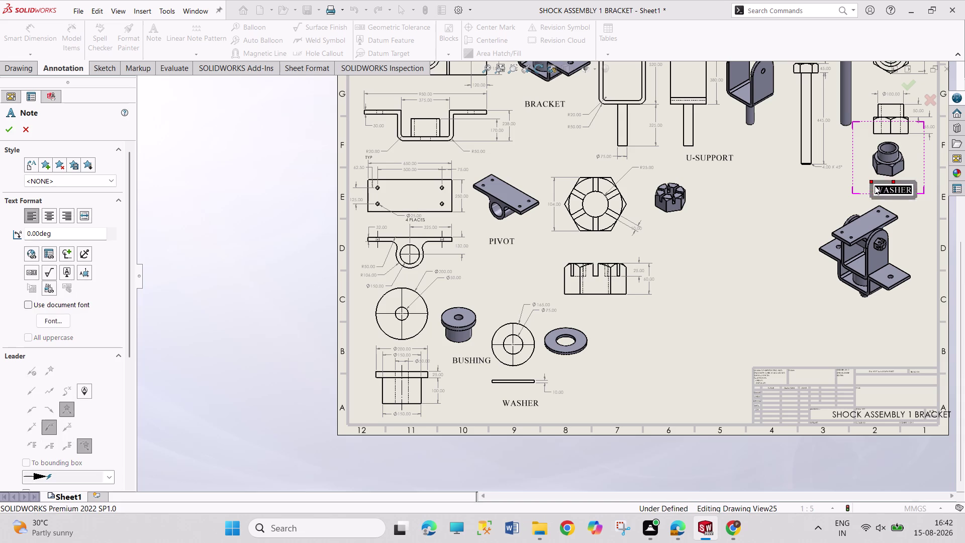
text(EL)
text(F)
key(space)
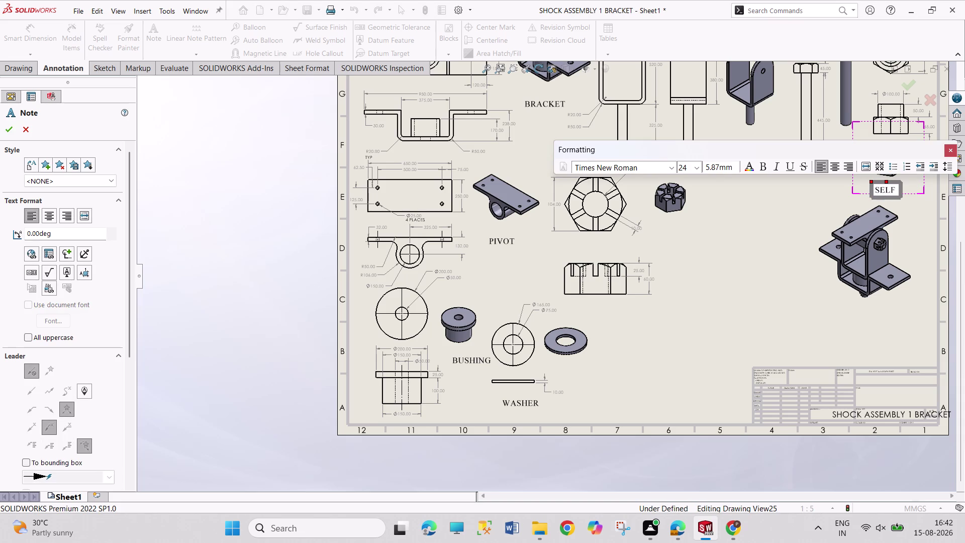
text(LOCKIN)
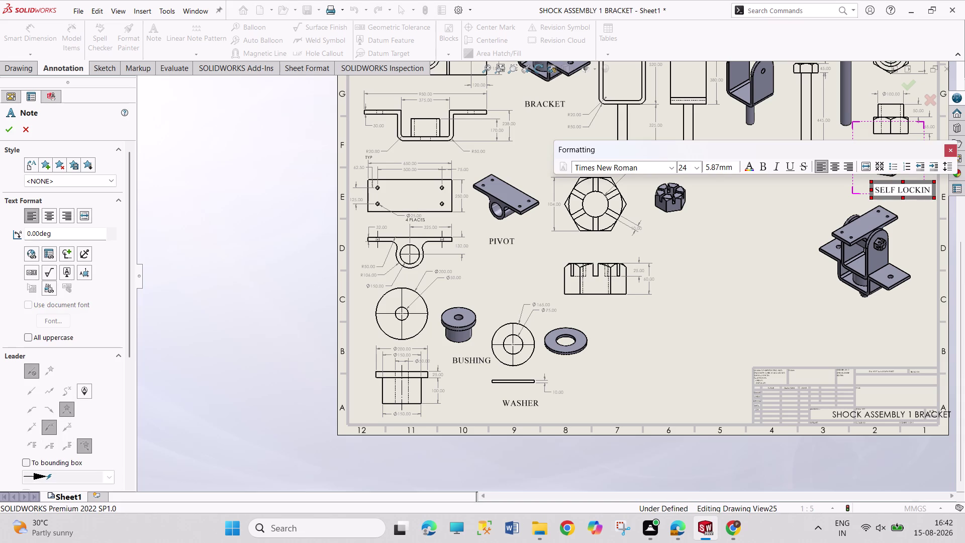
text(G NUT)
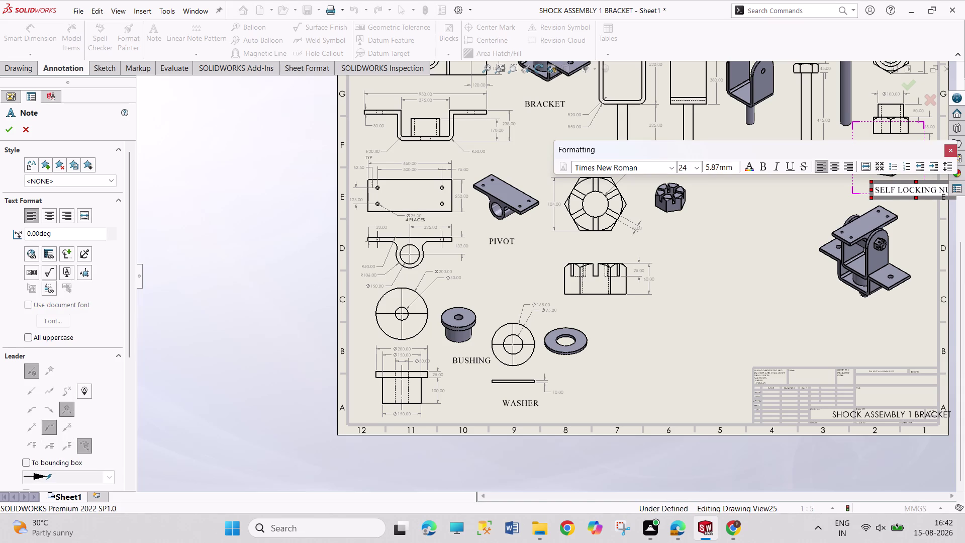
scroll(up, 3)
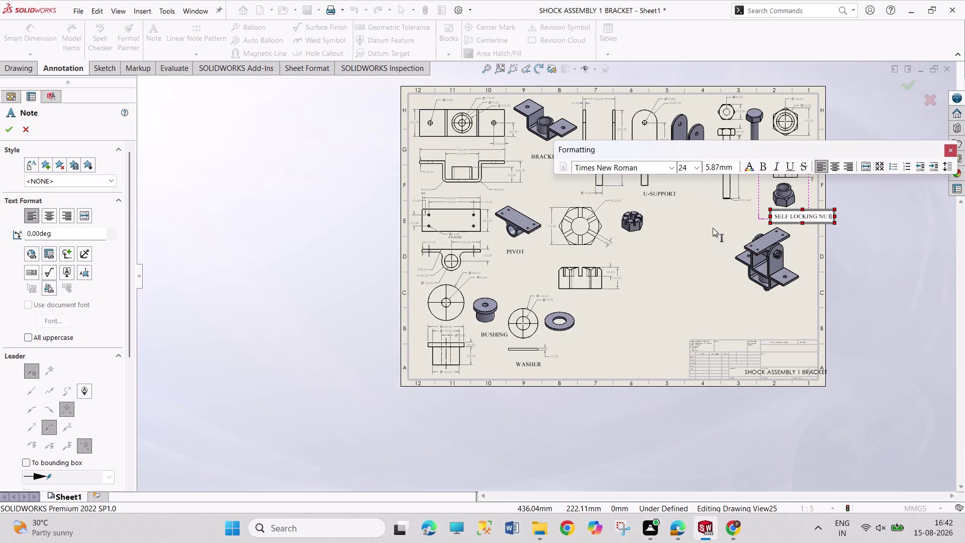
scroll(up, 3)
scroll(down, 3)
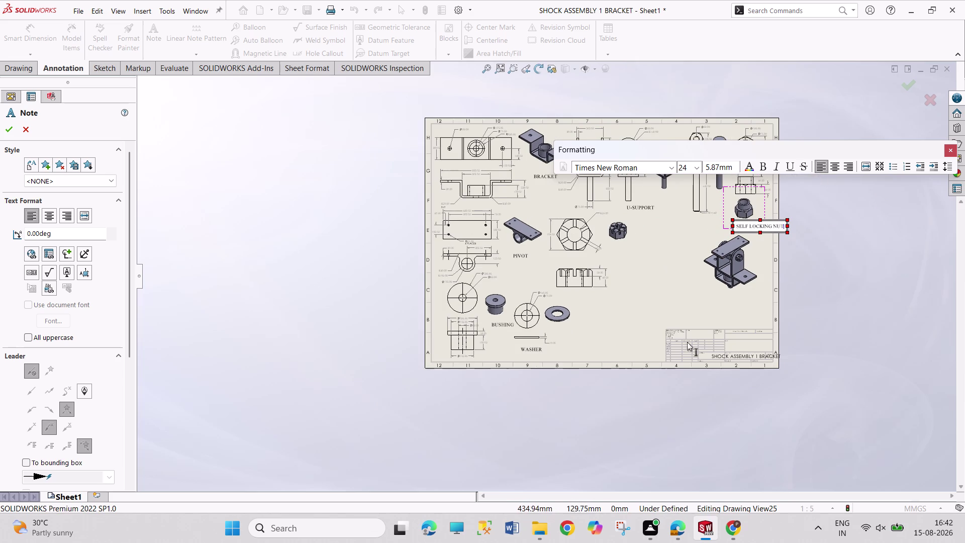
click(673, 529)
Scroll the PDF to the washer, hexagonal bolt and castle nut figures, then return to SOLIDWORKS.
scroll(down, 3)
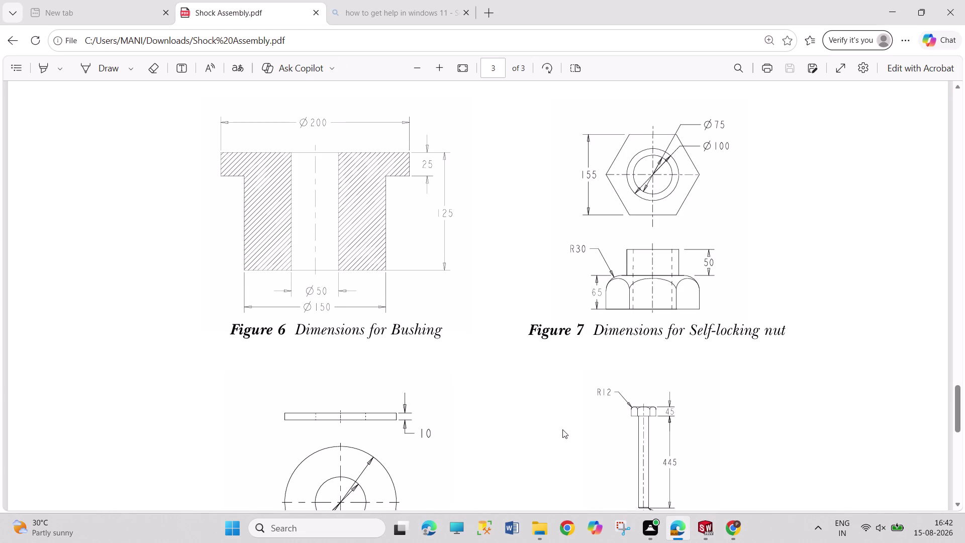
scroll(down, 3)
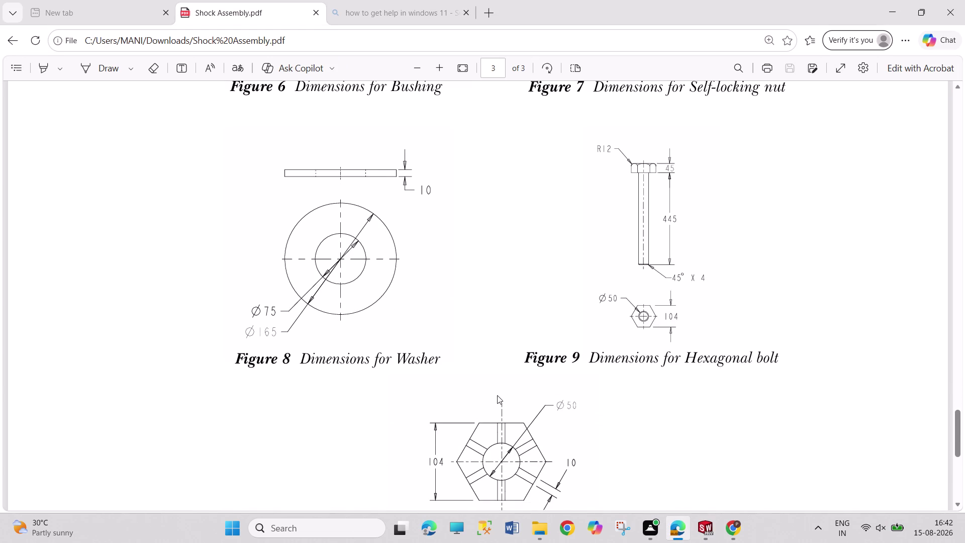
scroll(down, 3)
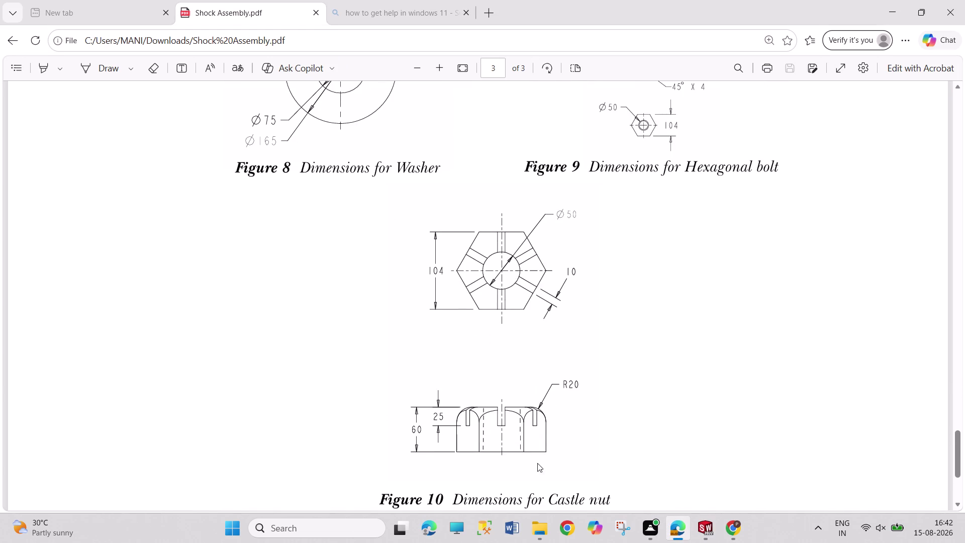
click(707, 530)
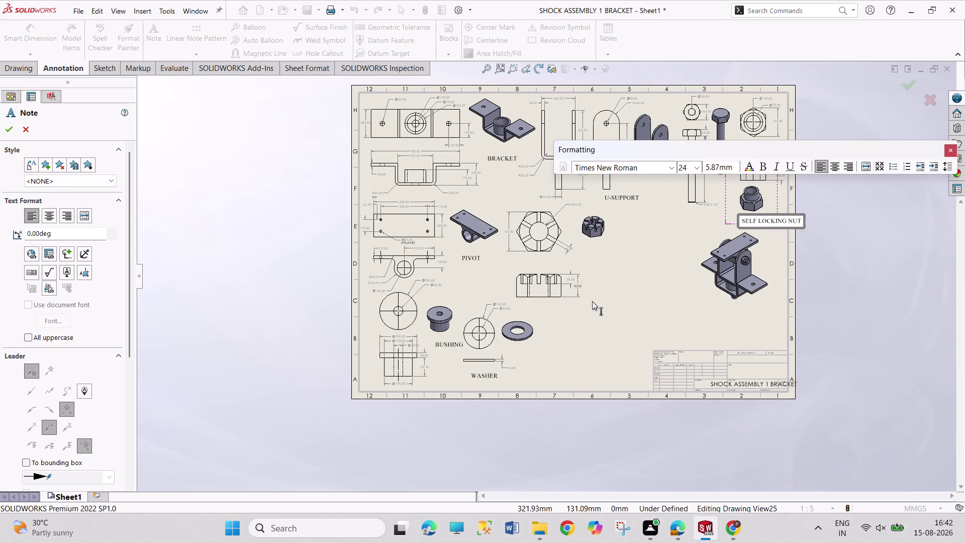
Place a new note below the hexagonal nut view with text size 24.
key(Escape)
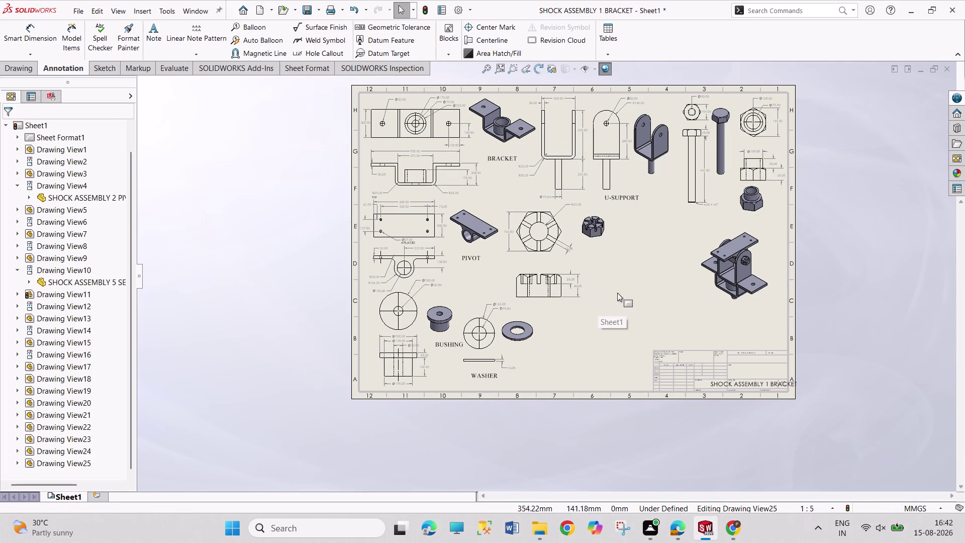
key(Escape)
key(Escape)
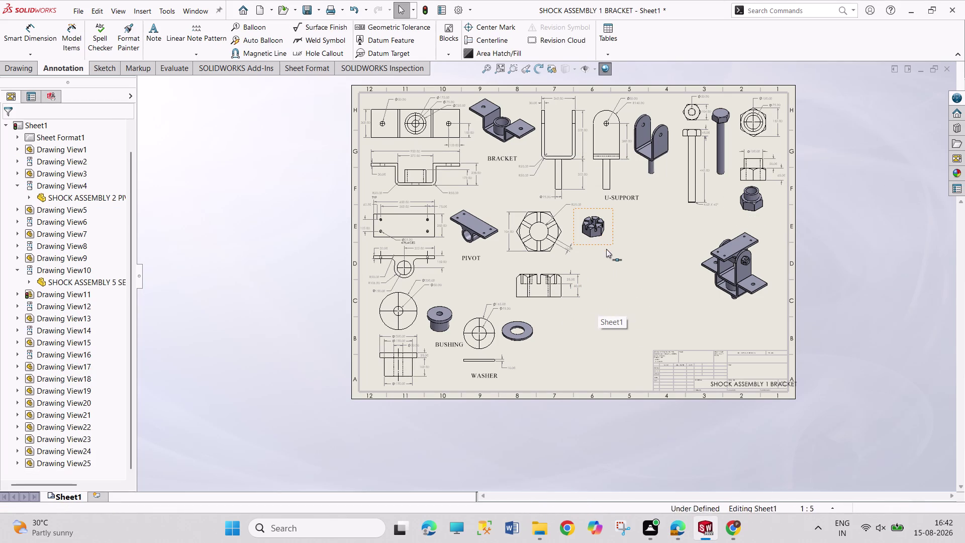
click(156, 46)
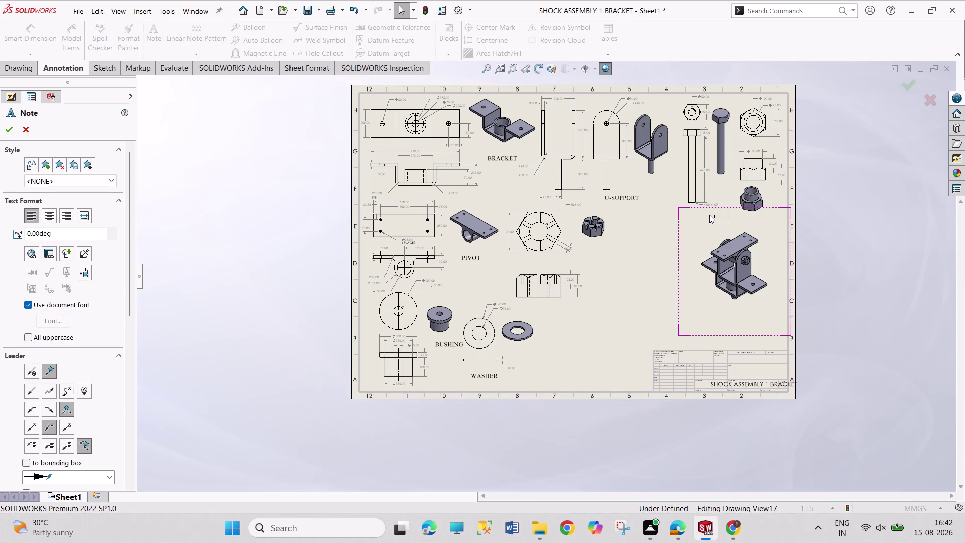
click(714, 185)
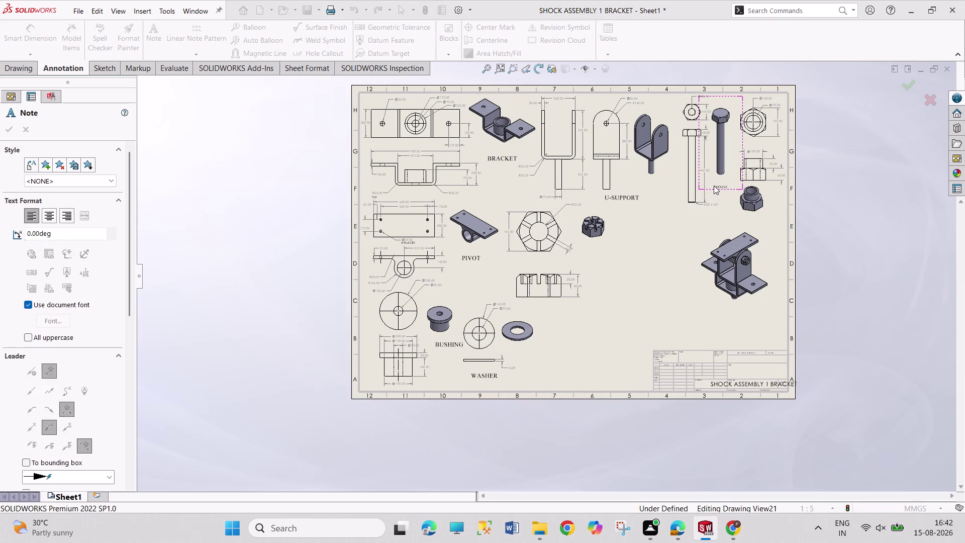
click(697, 169)
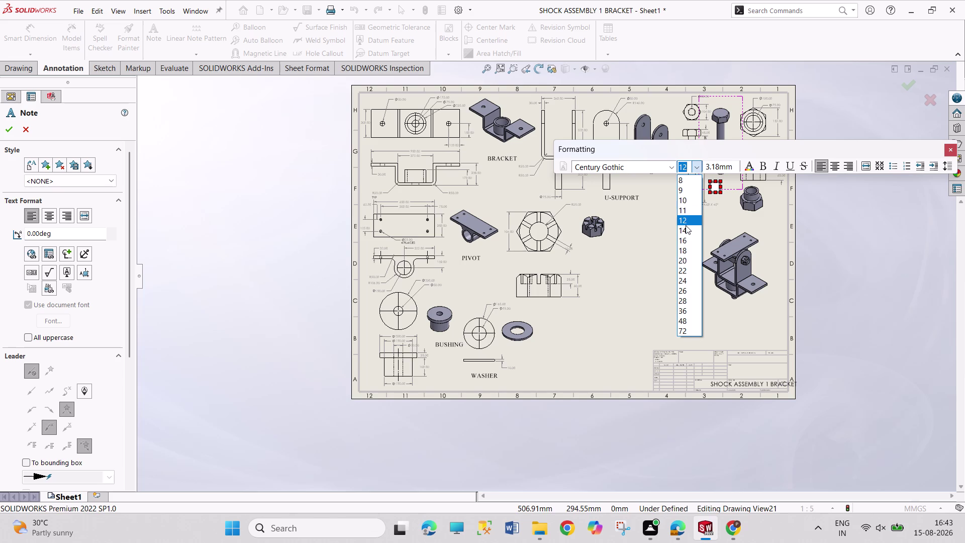
click(686, 281)
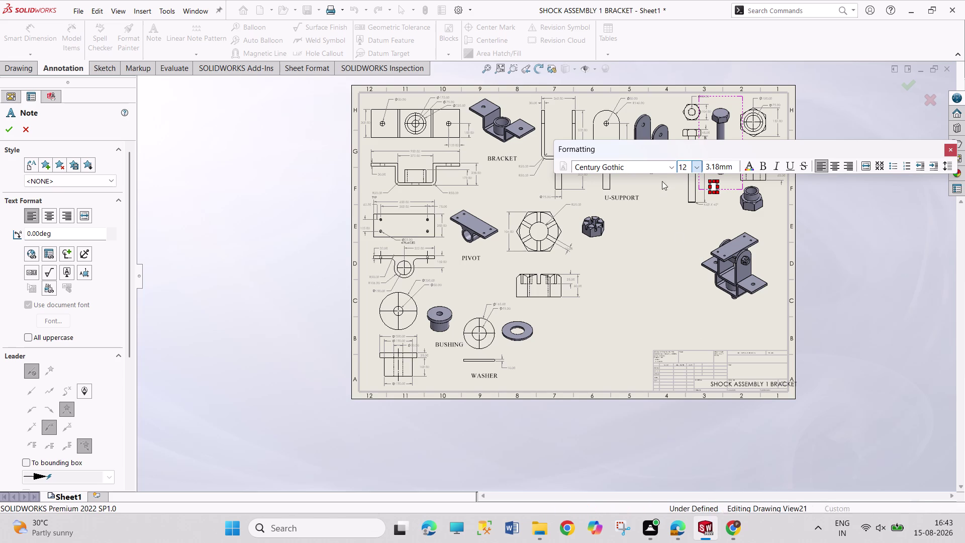
Set the note's font to Times New Roman.
click(649, 166)
text(T)
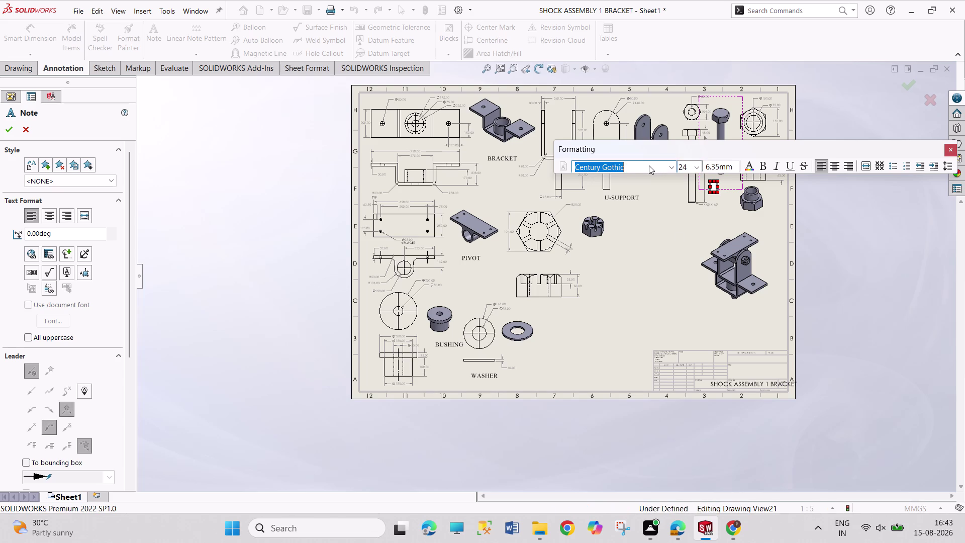
text(IMEAS)
key(space)
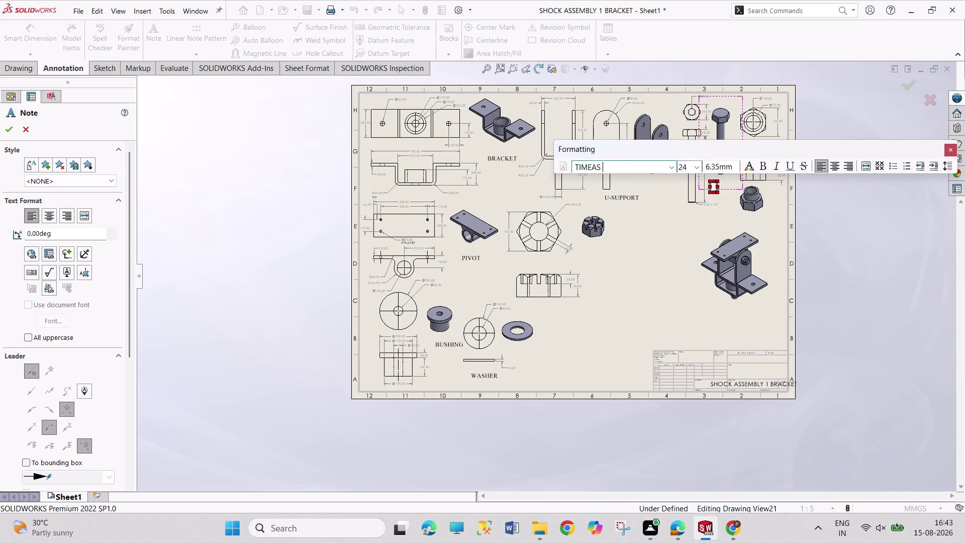
text(NEW RO)
text(MAN)
click(601, 165)
key(BackSpace)
key(BackSpace)
key(s)
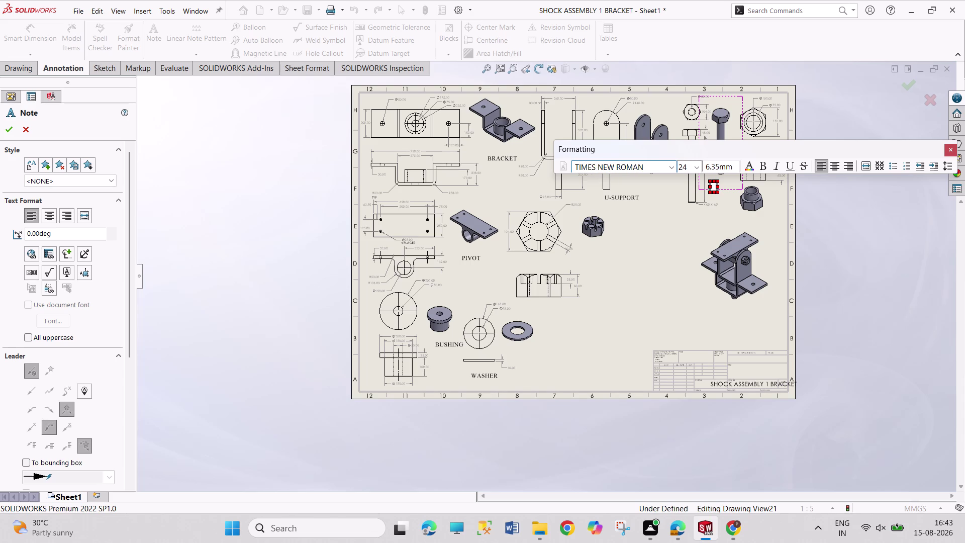
click(643, 166)
key(Return)
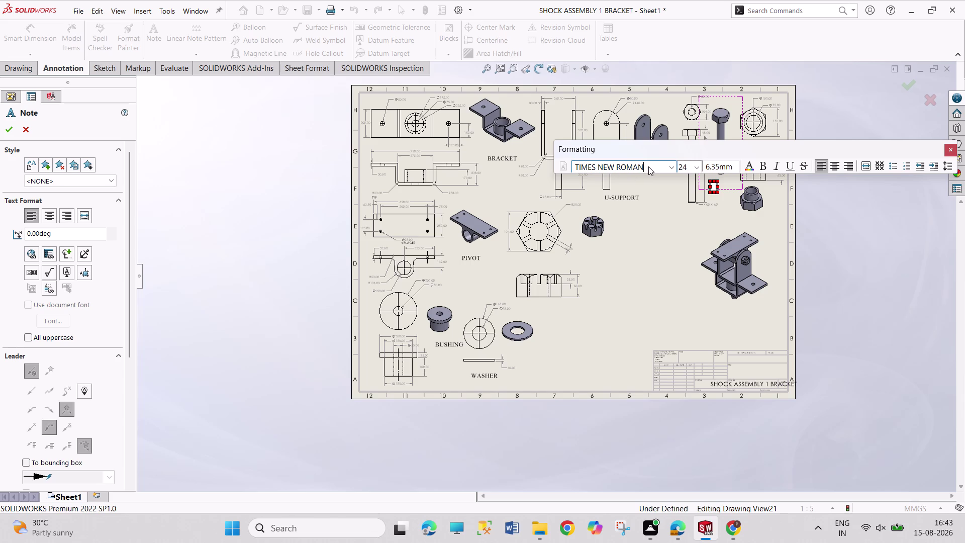
click(649, 167)
click(673, 166)
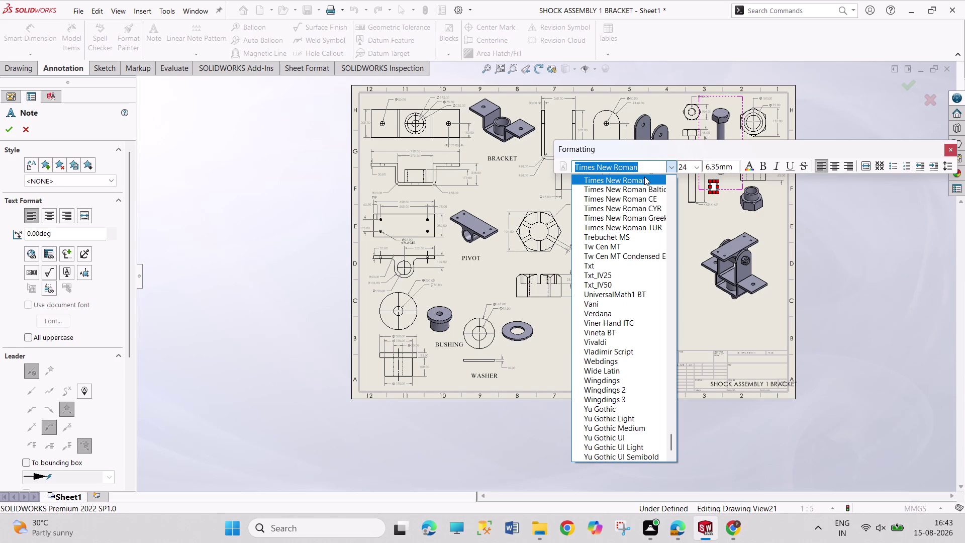
click(644, 178)
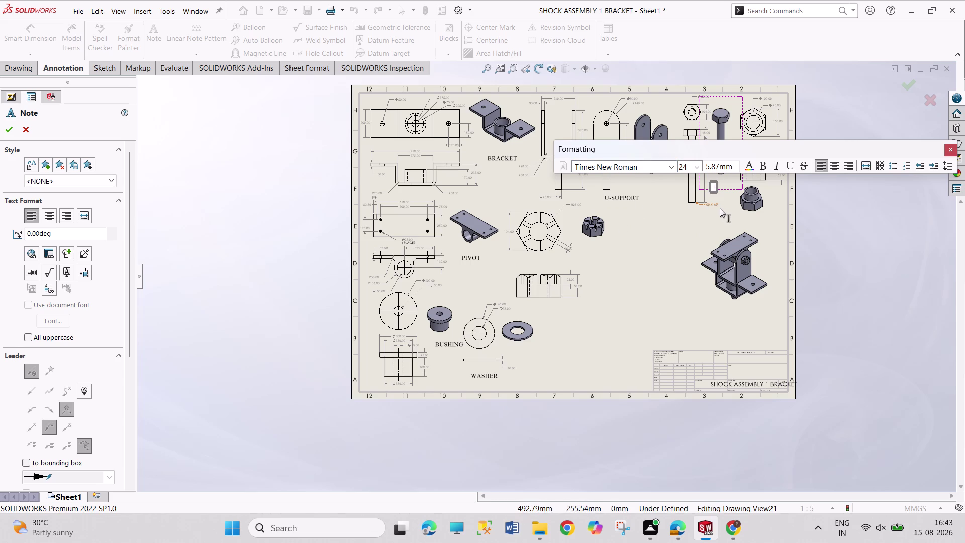
Type HEXAGONAL NUT as the nut view's label.
text(HE)
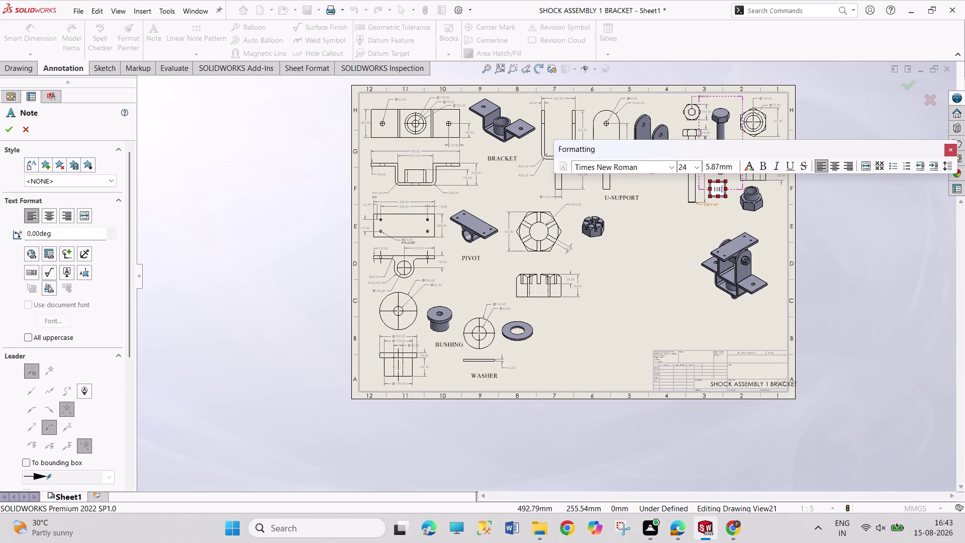
text(XA)
text(GO)
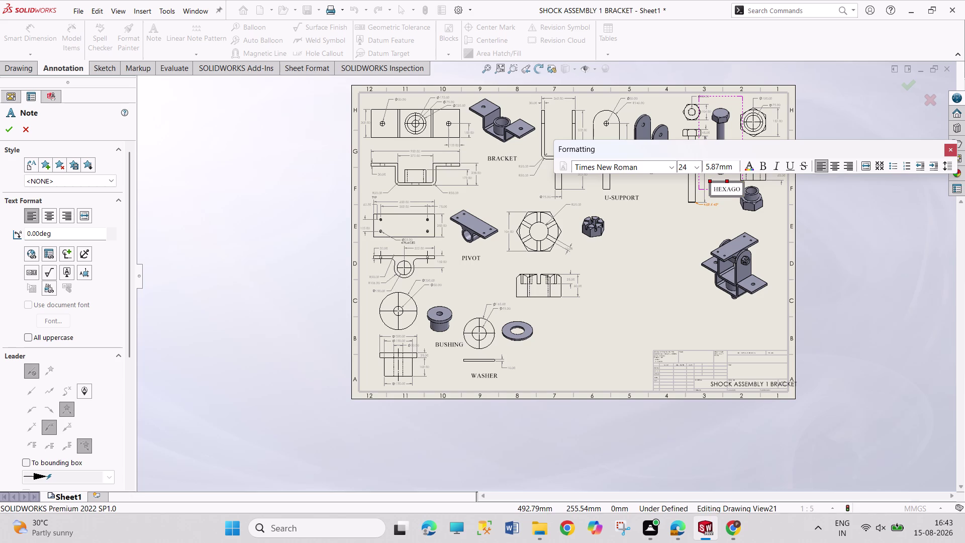
text(NAL NU)
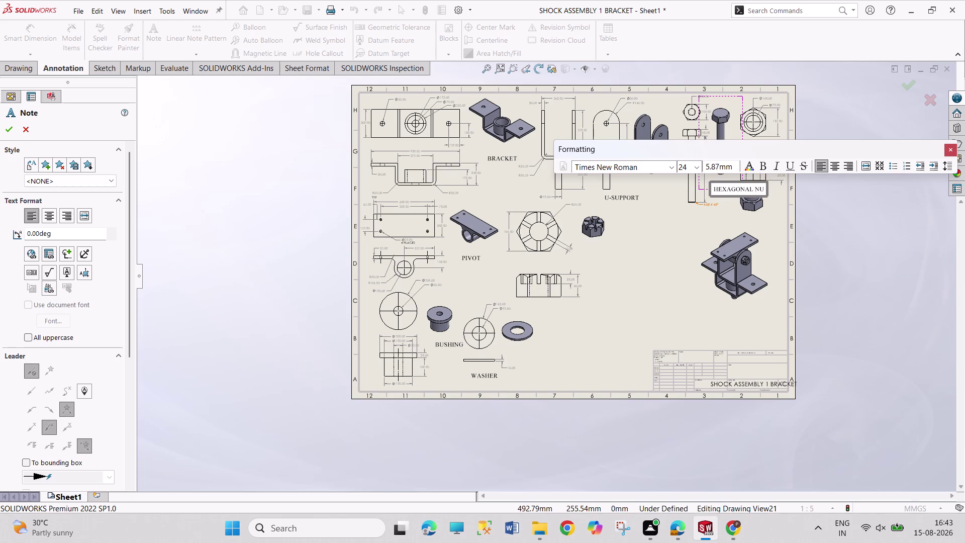
text(T)
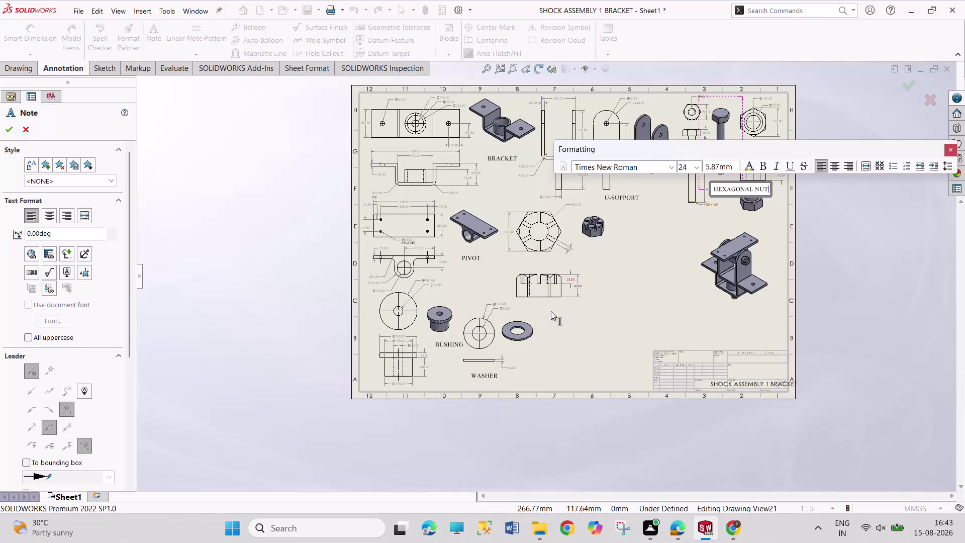
Place a new note below the castle nut view and clear its copied text.
click(587, 253)
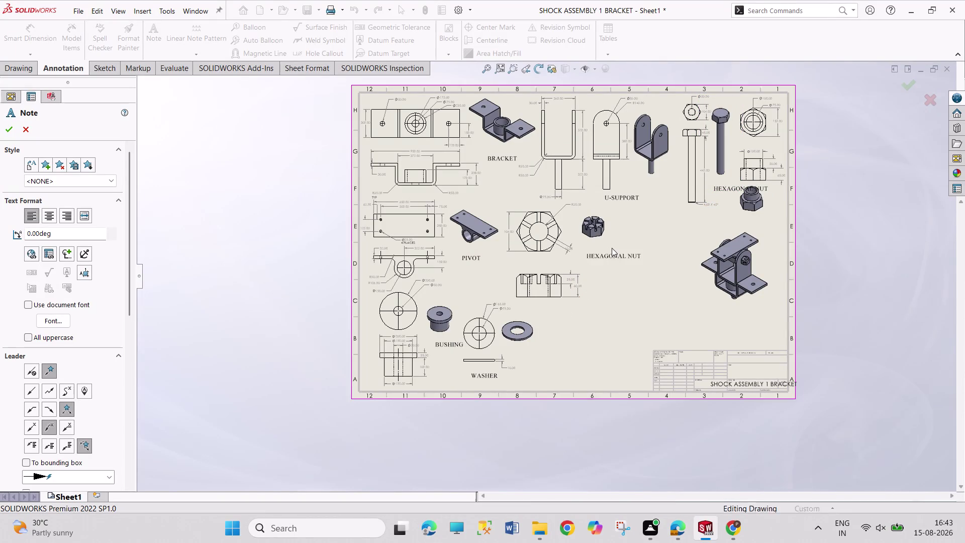
click(581, 248)
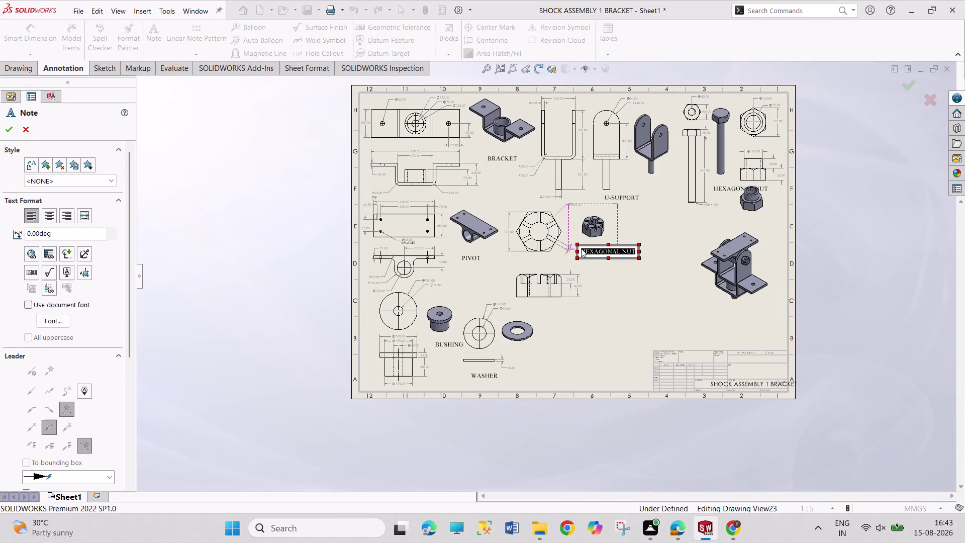
key(c)
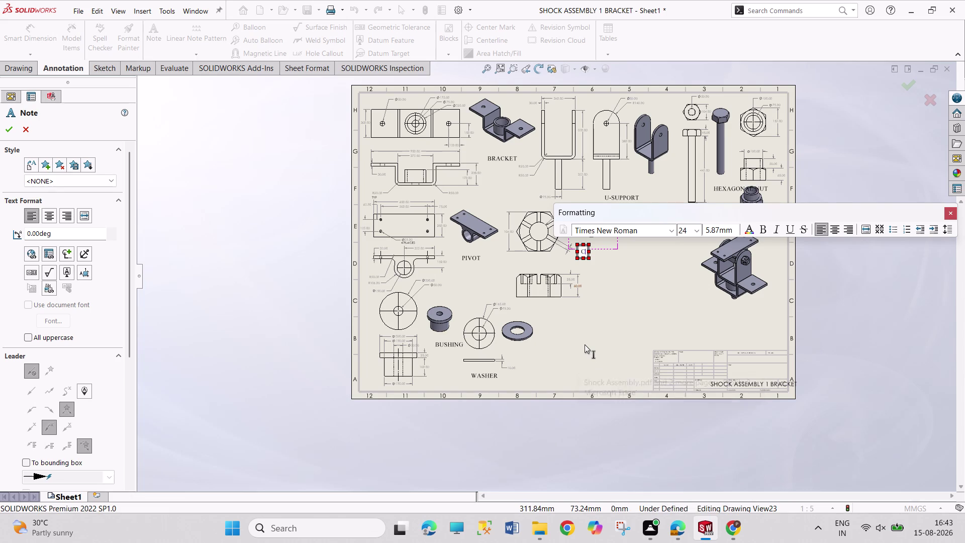
Type CASTLE NUT as the castle nut view's label and finish the note.
text(AS)
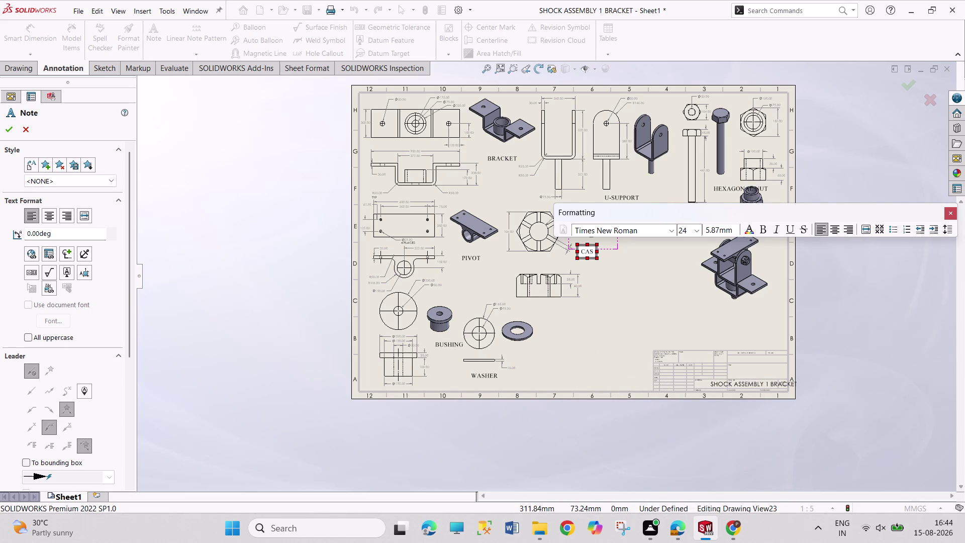
key(BackSpace)
key(BackSpace)
key(BackSpace)
text(C)
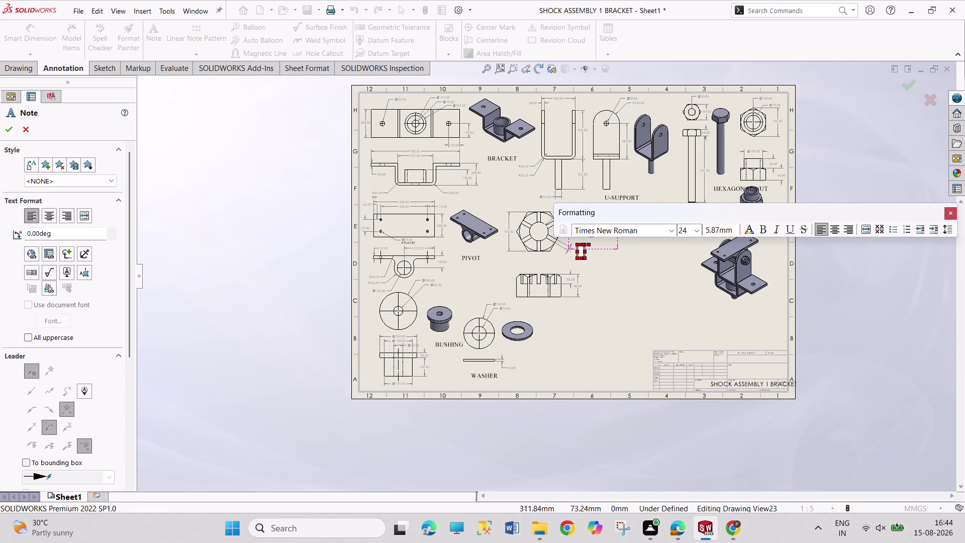
text(ASTLE)
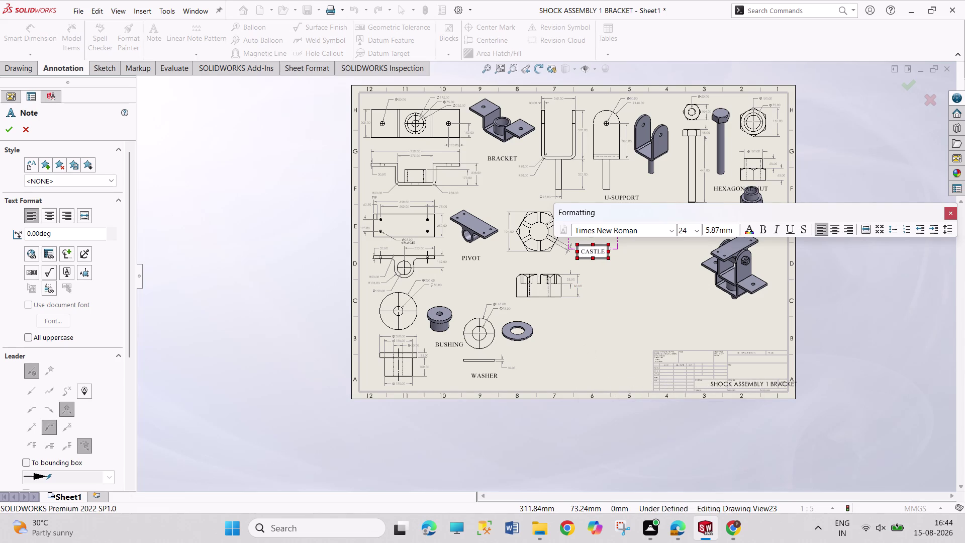
key(space)
text(NUT)
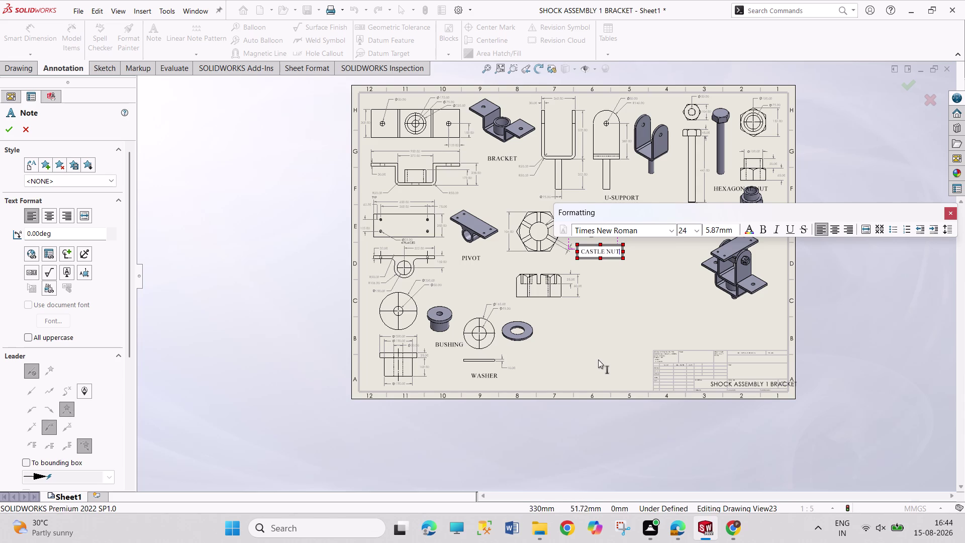
key(Escape)
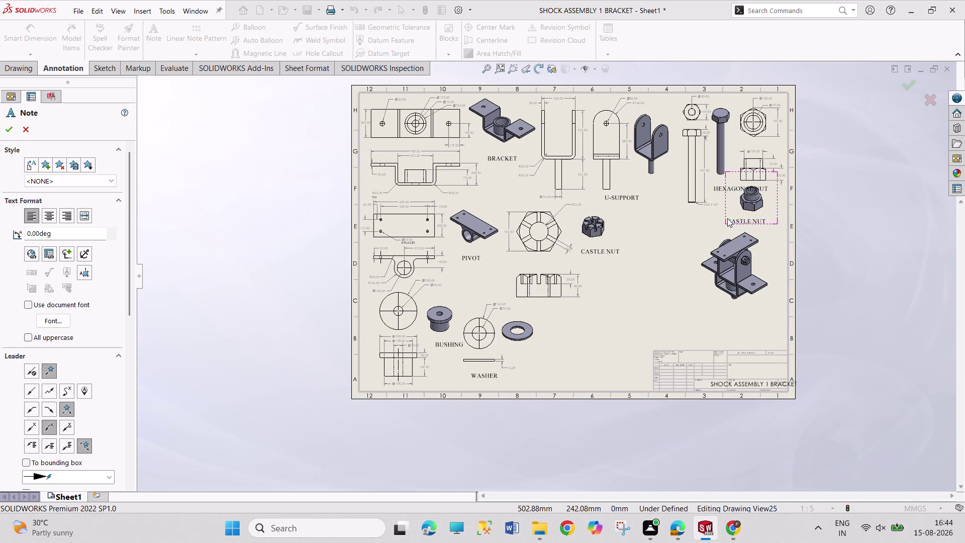
Scroll the Shock Assembly PDF up to the self-locking nut figure, then return.
click(726, 217)
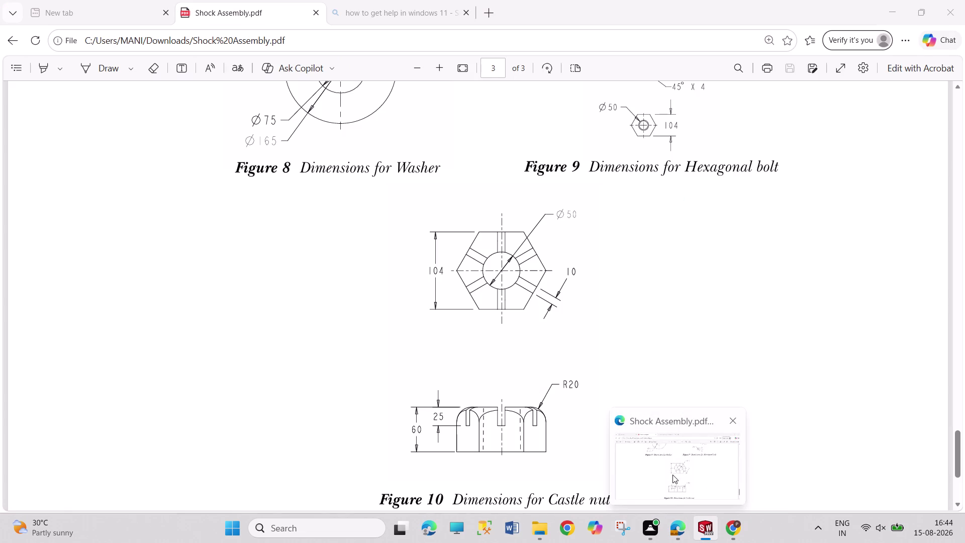
click(673, 475)
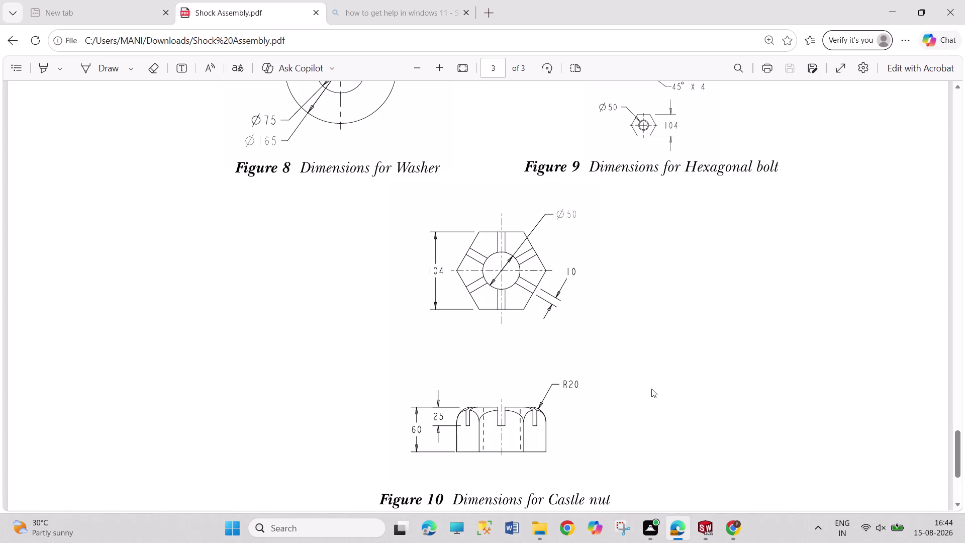
scroll(up, 3)
scroll(up, 3)
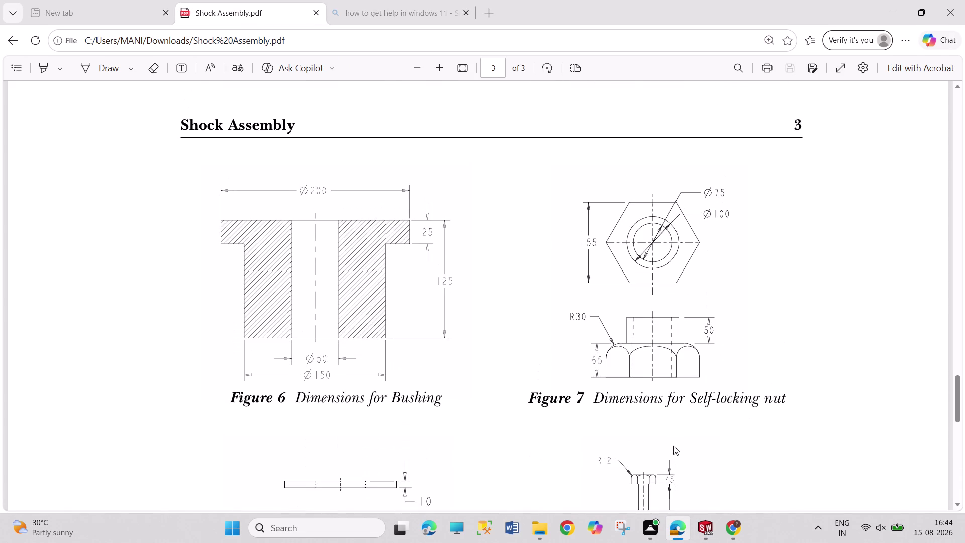
click(688, 525)
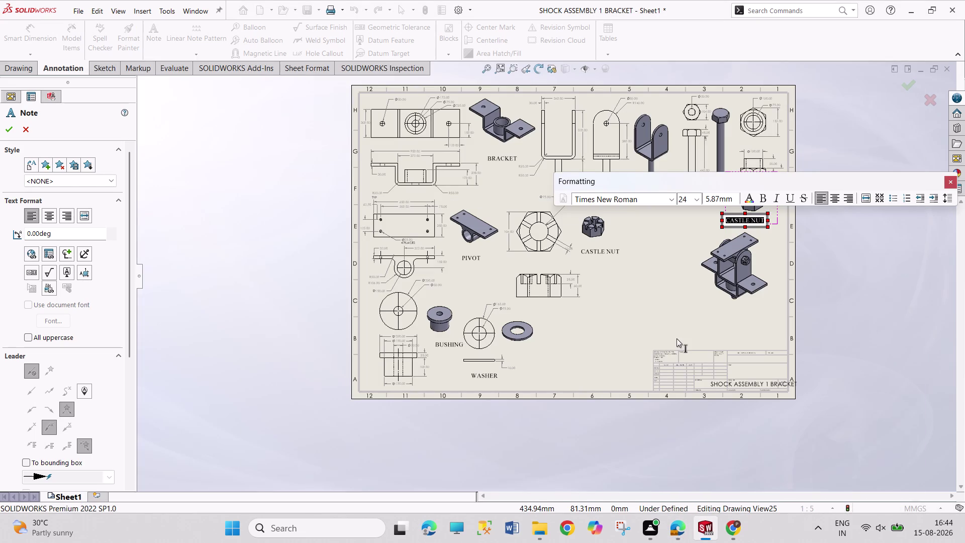
Dismiss the stray shortcut search and open the self-locking nut label for editing.
text(SE)
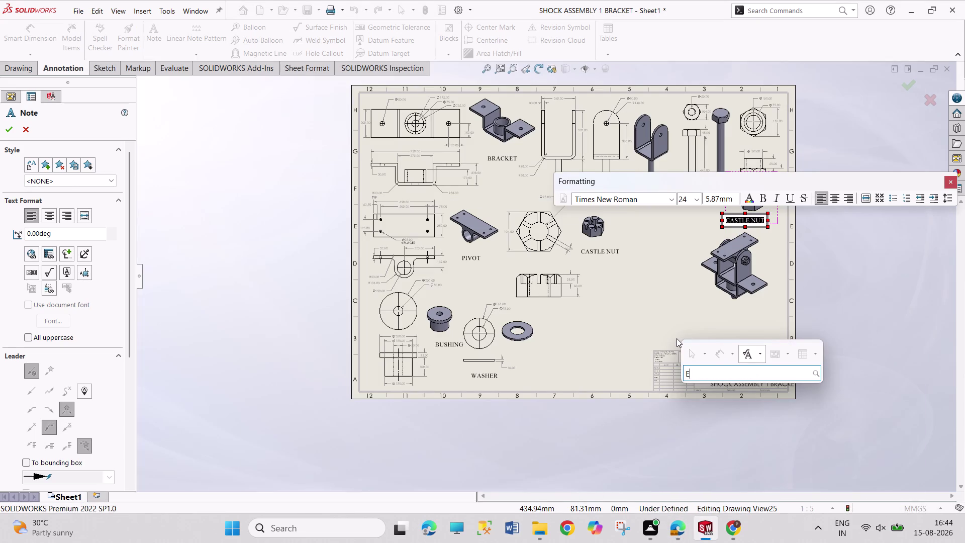
click(774, 443)
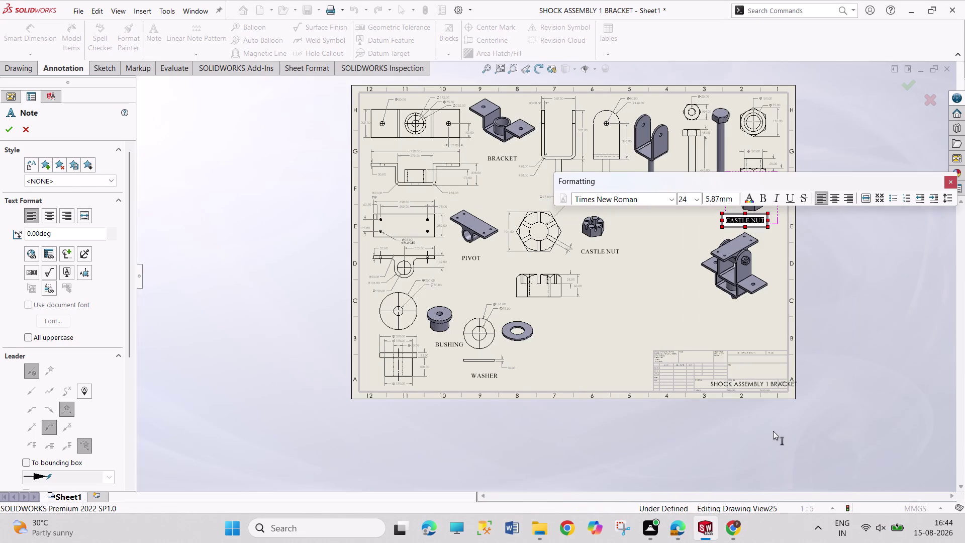
double_click(753, 219)
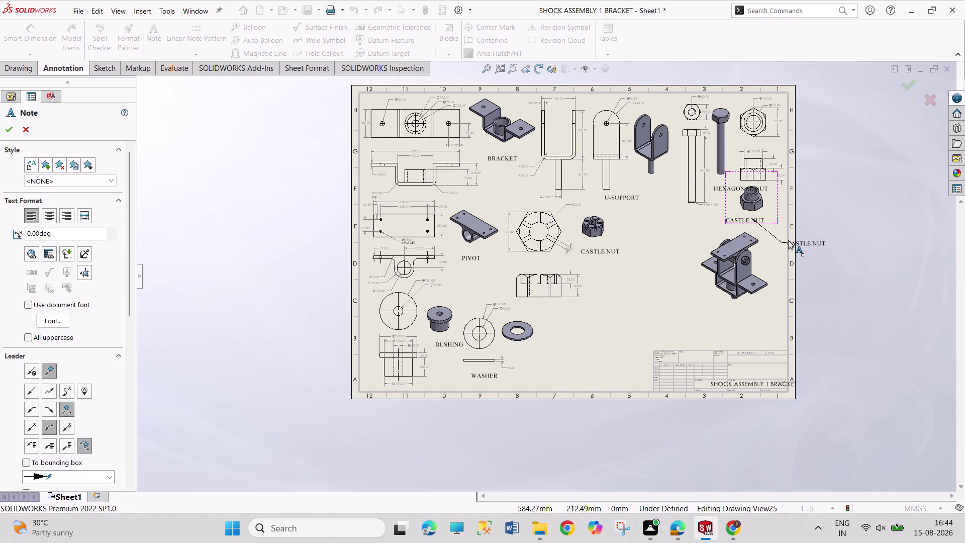
key(Escape)
Retype the label as SELF LOCKING NUT and shift the assembly view left.
double_click(740, 219)
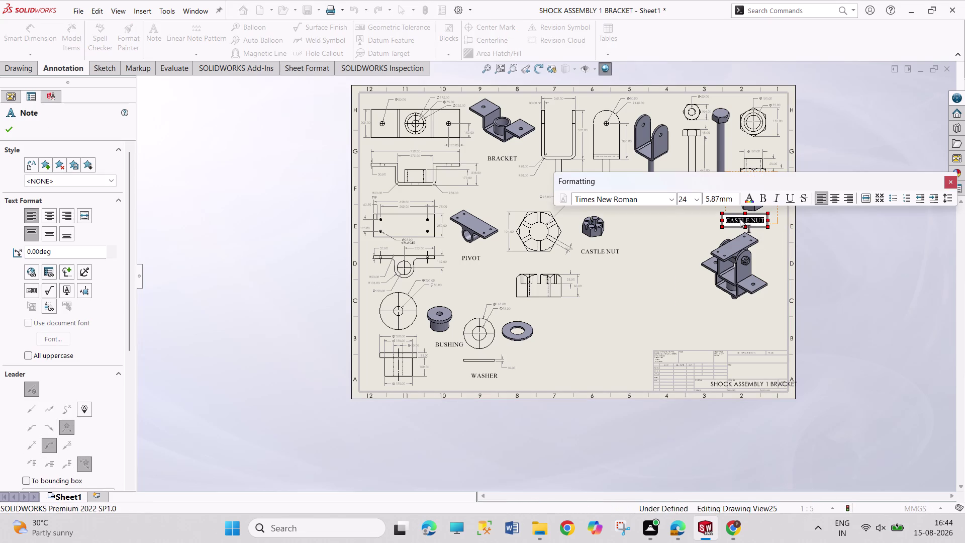
text(S)
text(E)
text(LF)
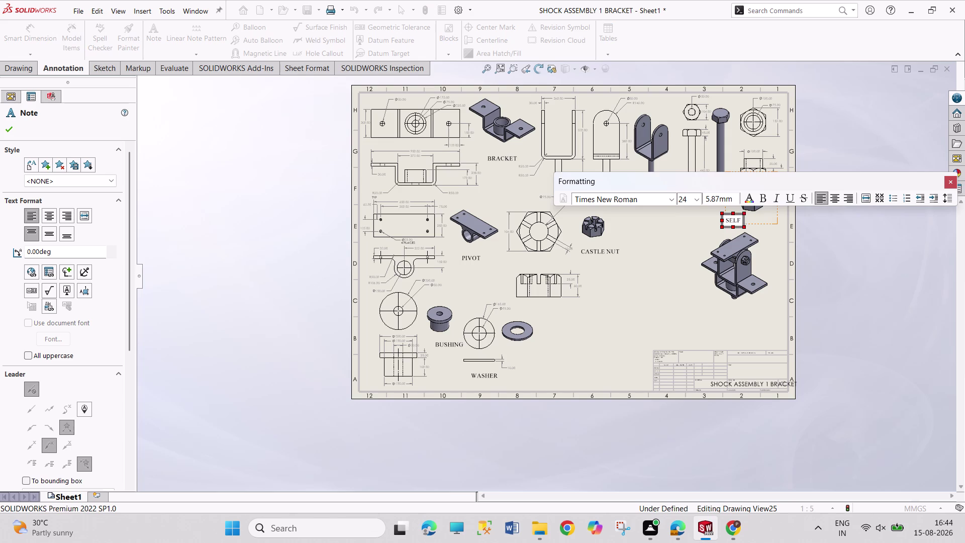
key(space)
text(LOCKIN)
text(G NUT)
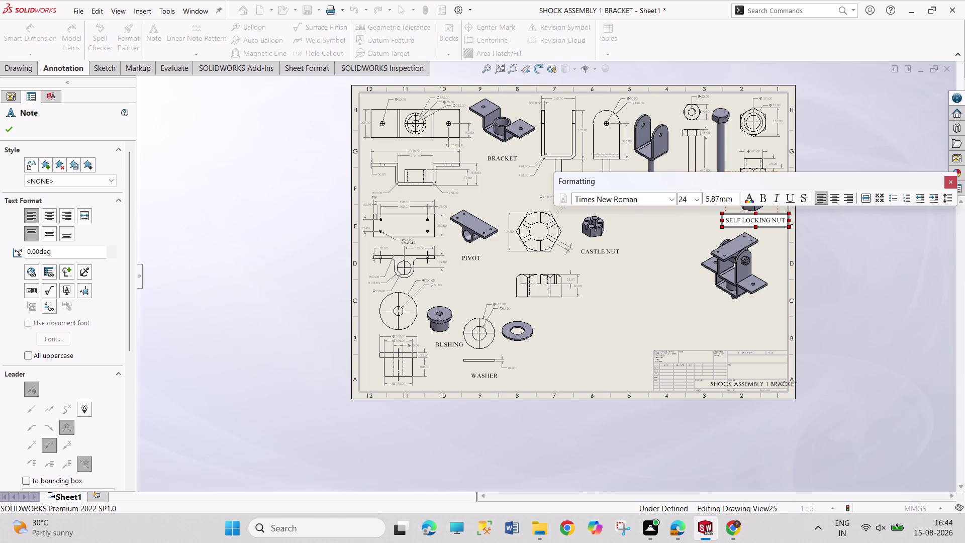
key(Escape)
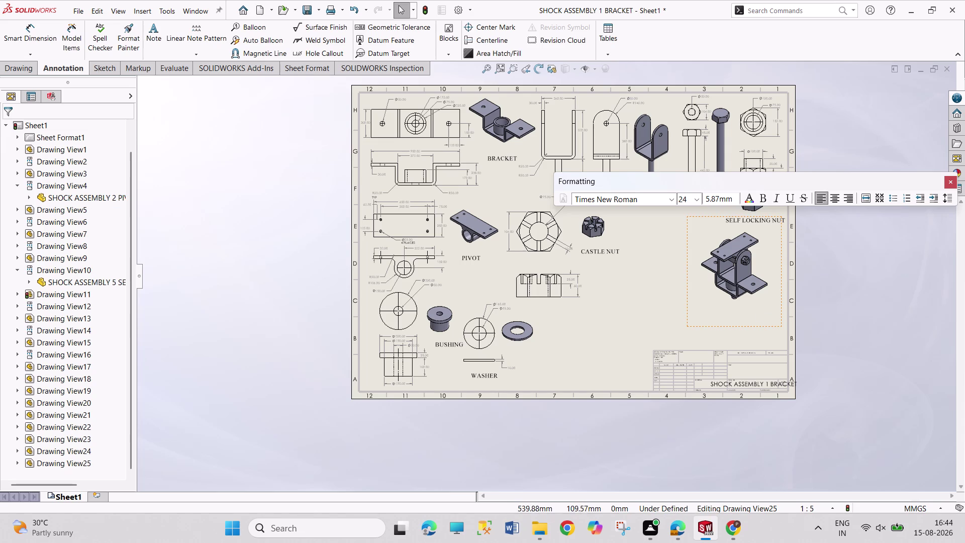
drag(755, 325, 692, 302)
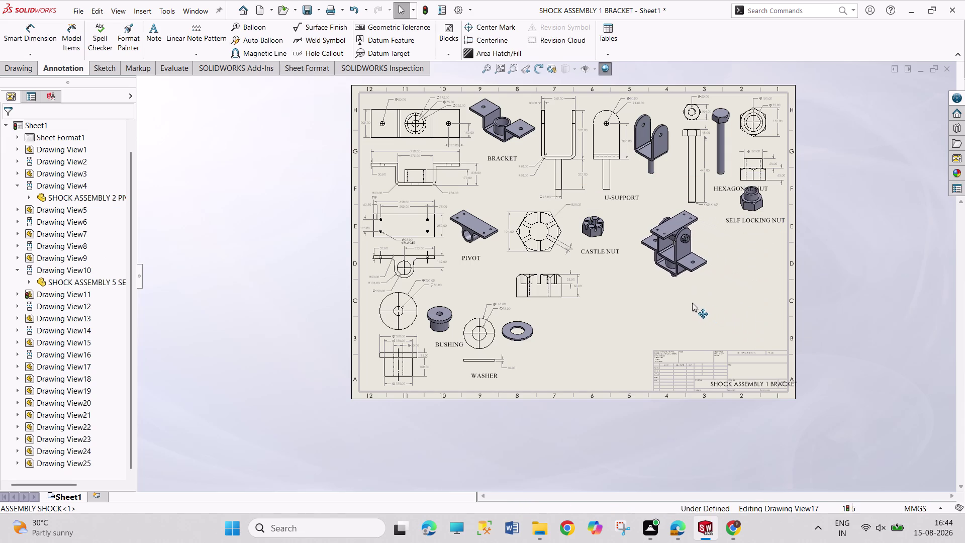
drag(692, 302, 683, 292)
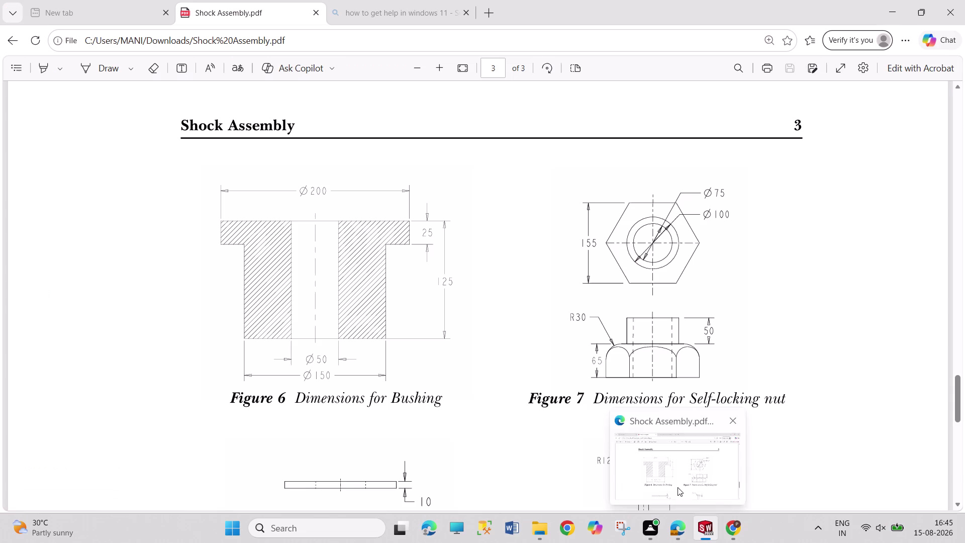
Scroll the PDF up to the exploded and assembled figures, then return to SOLIDWORKS.
click(677, 487)
scroll(up, 3)
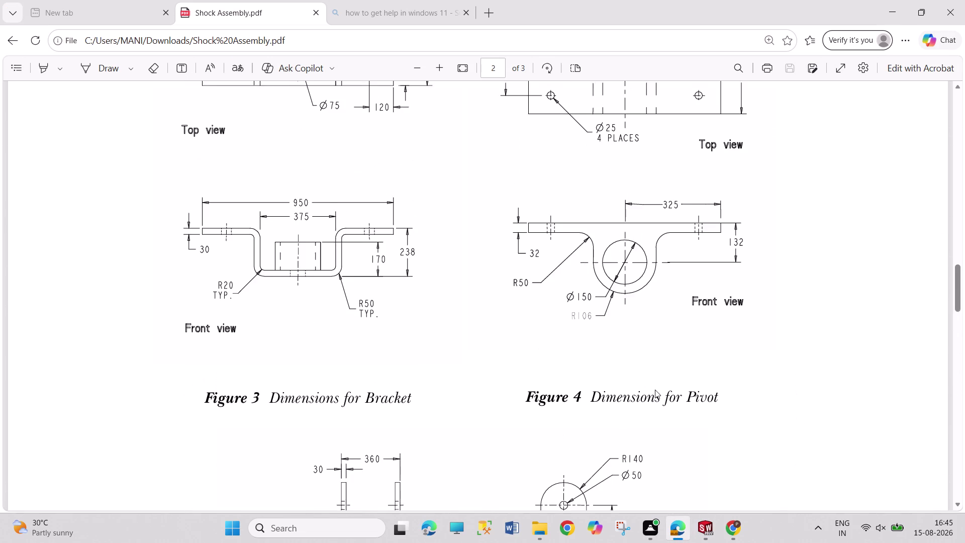
scroll(up, 3)
scroll(up, 3)
scroll(up, 3)
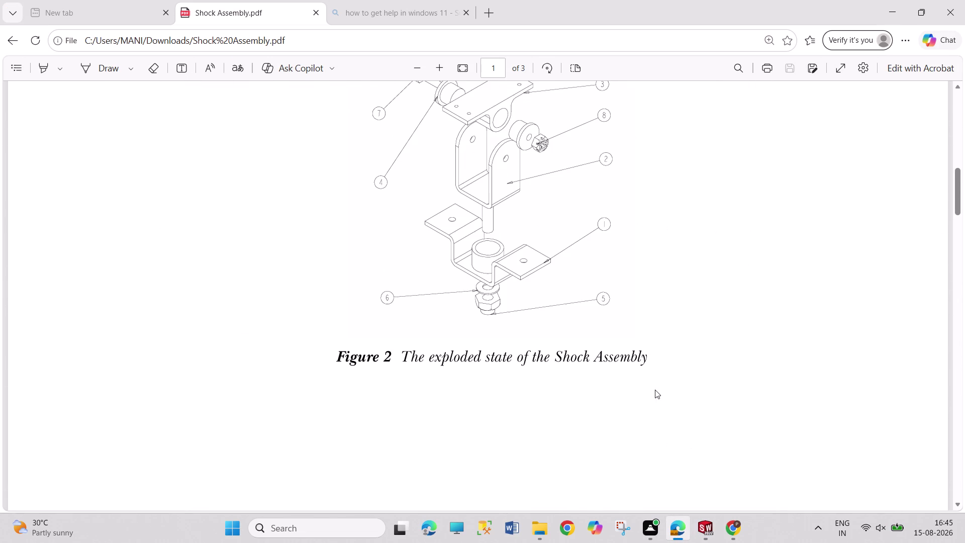
scroll(up, 3)
scroll(up, 3)
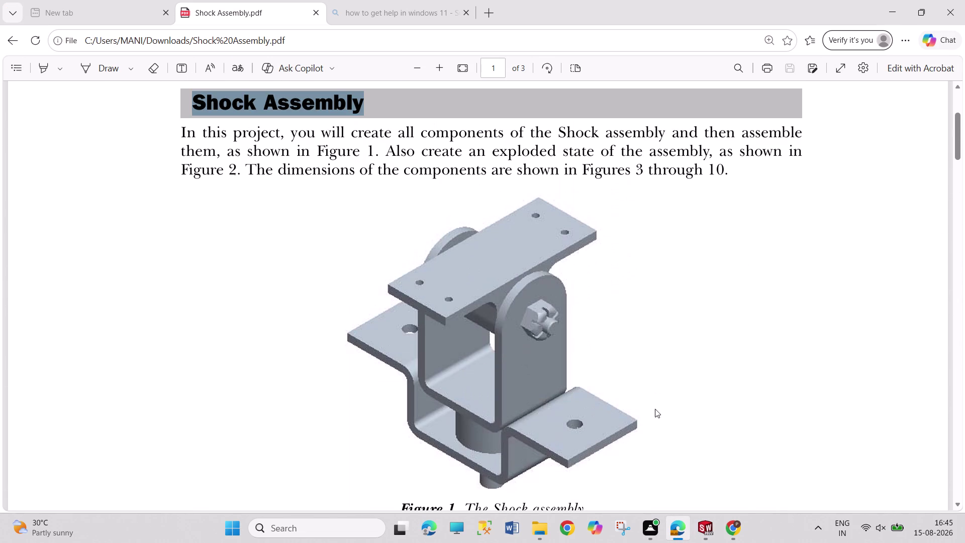
click(699, 525)
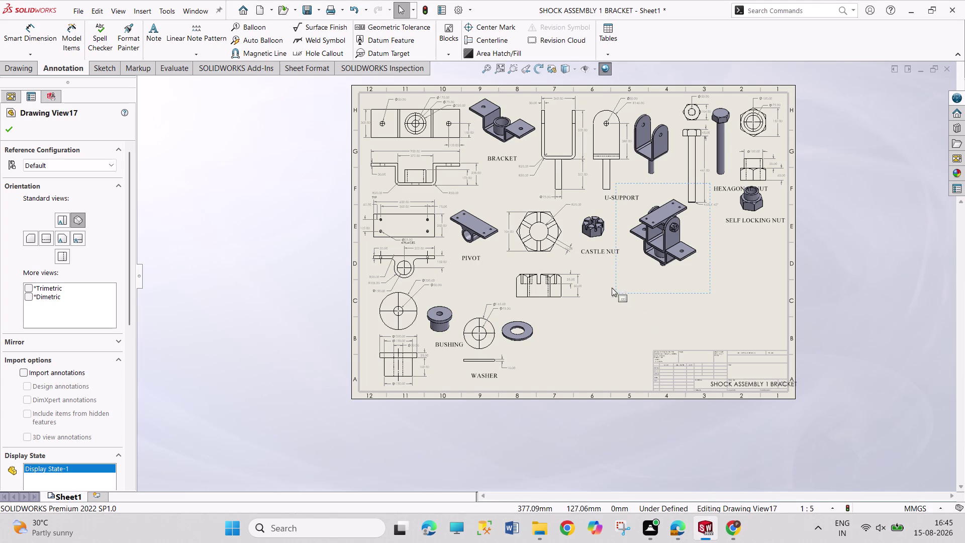
Place a new note below the assembly view in Times New Roman, size 24.
click(161, 26)
click(669, 277)
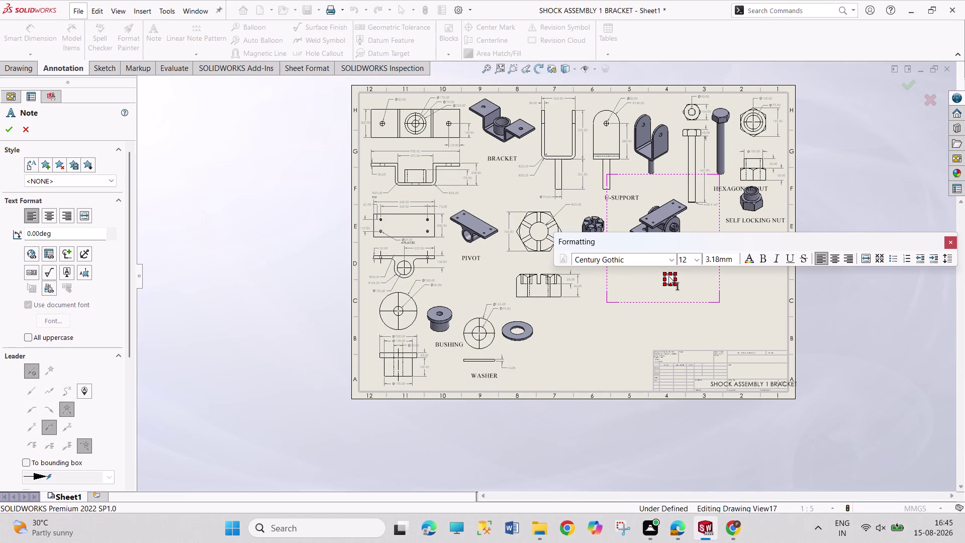
click(670, 258)
scroll(down, 3)
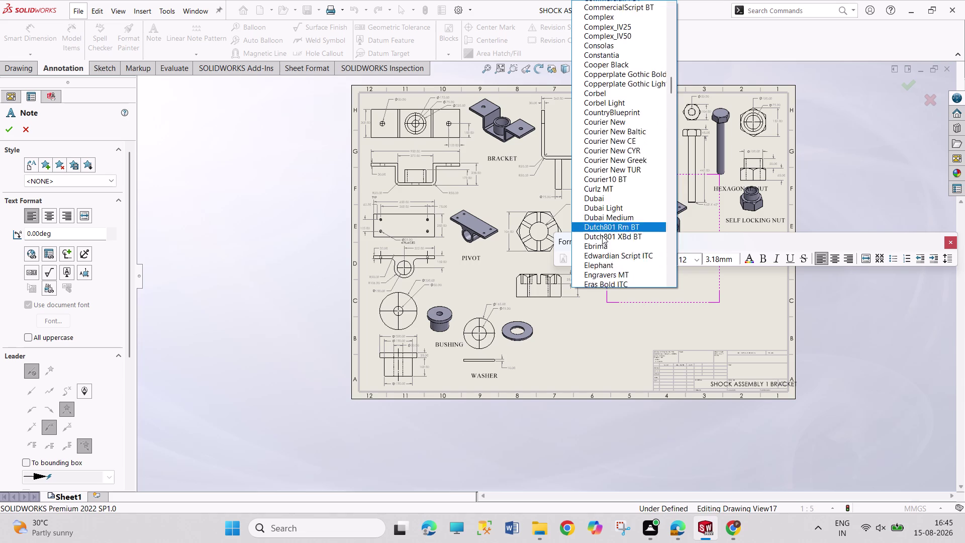
scroll(down, 3)
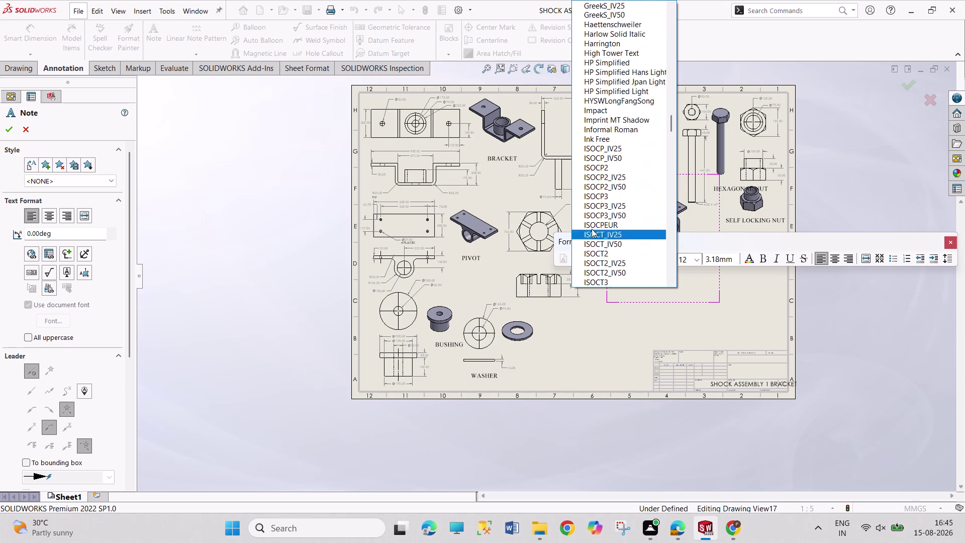
scroll(down, 3)
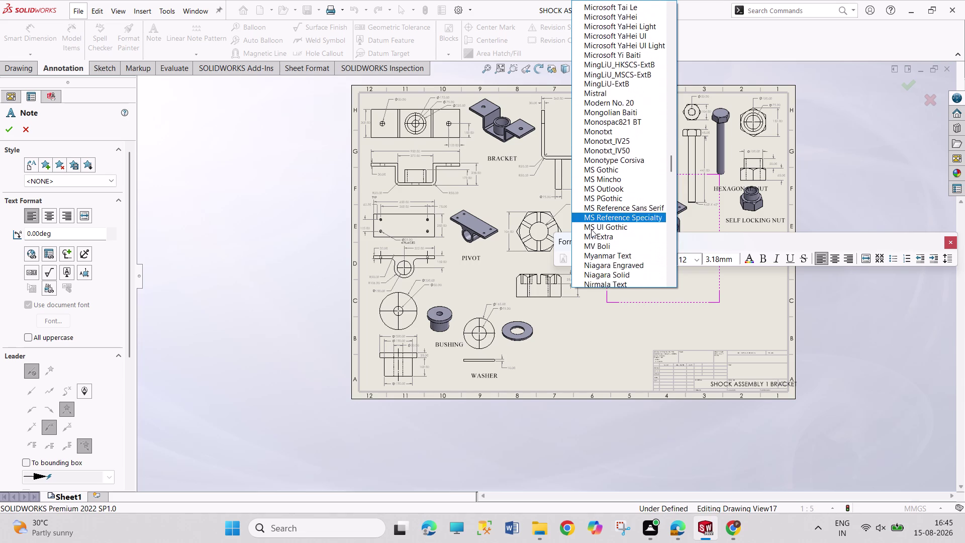
scroll(down, 3)
scroll(down, 3)
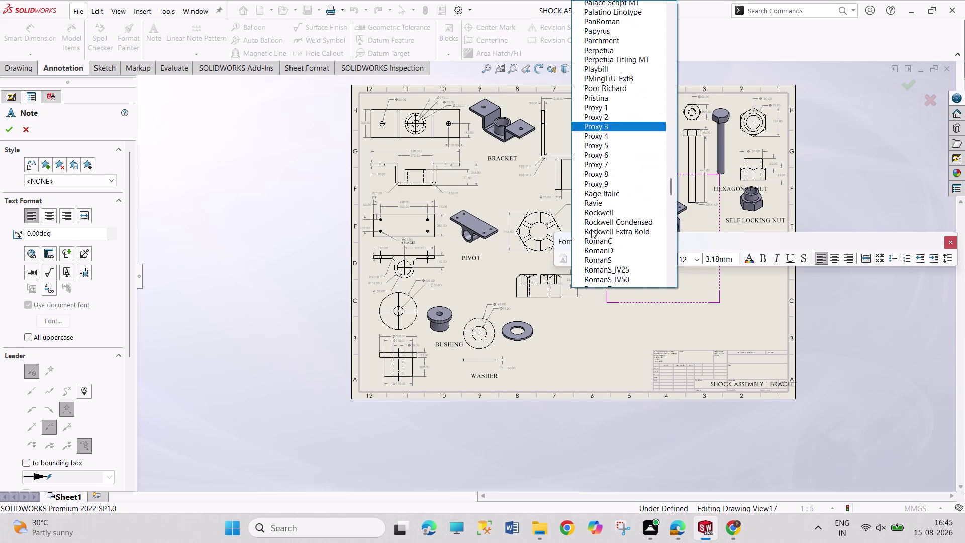
scroll(down, 3)
scroll(down, 3)
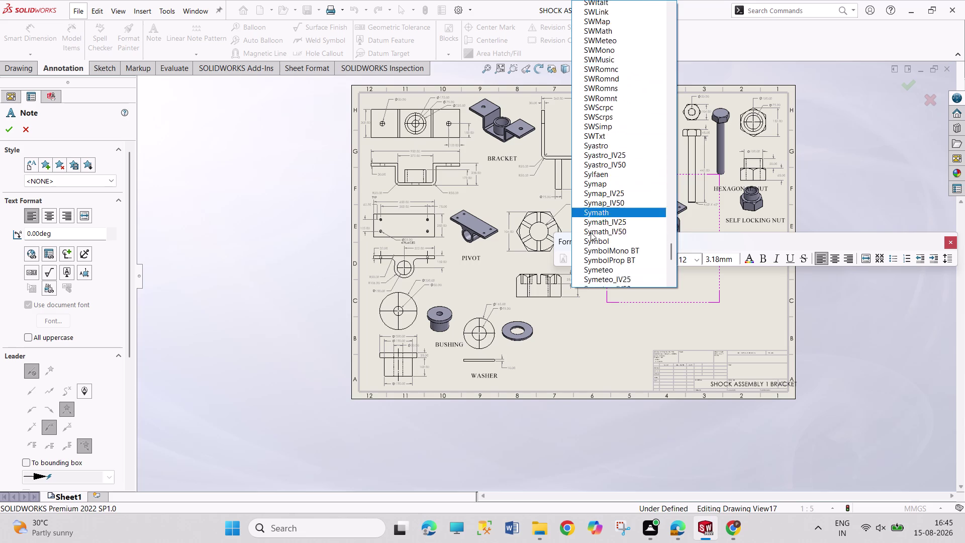
scroll(down, 3)
scroll(up, 3)
scroll(up, 3)
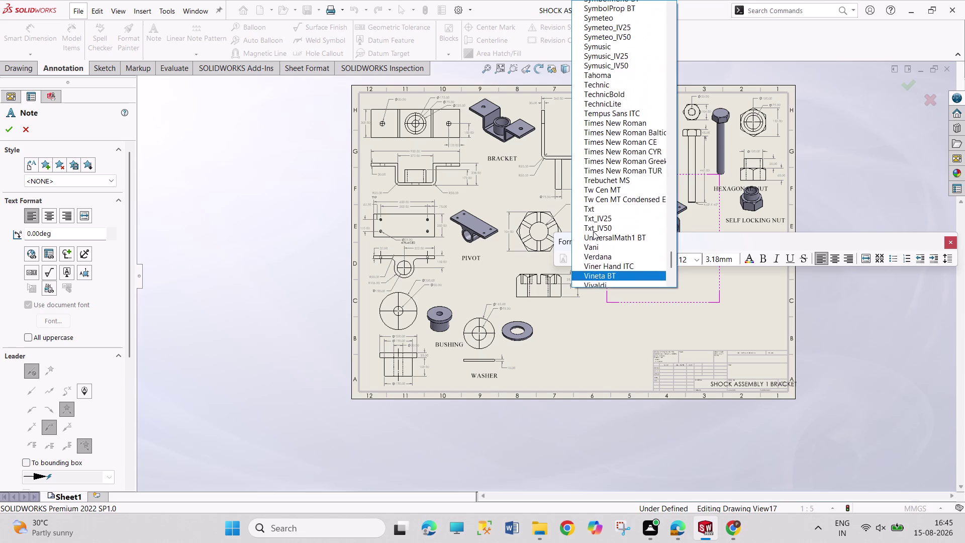
scroll(down, 3)
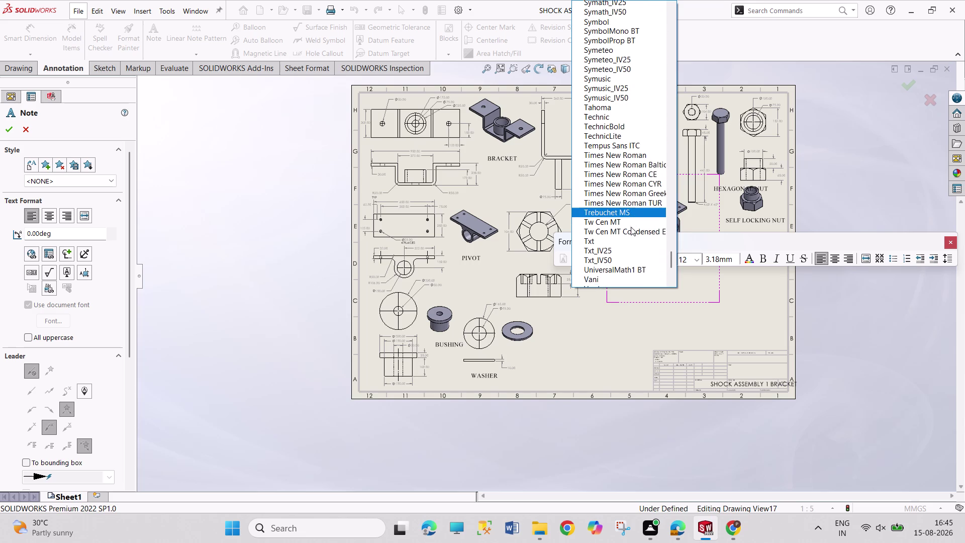
scroll(down, 3)
click(634, 81)
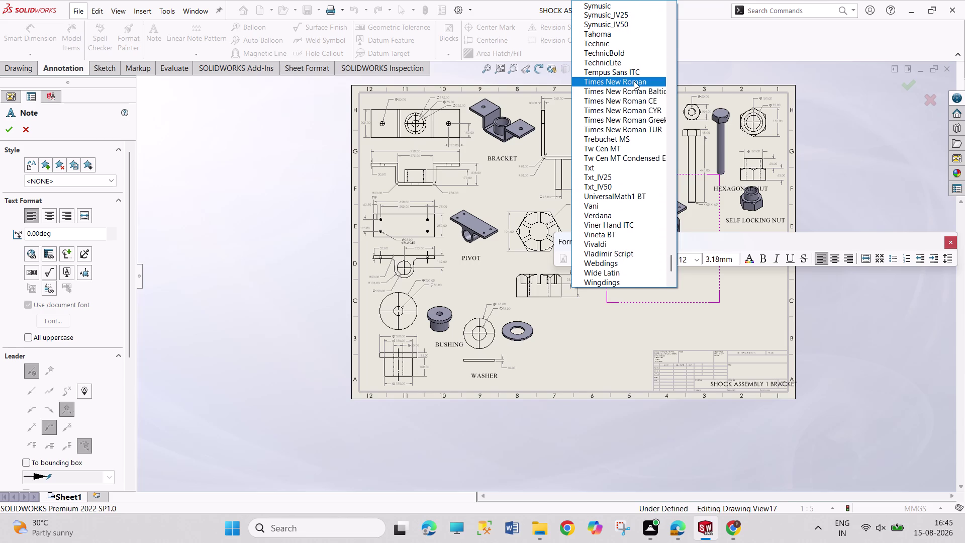
click(701, 260)
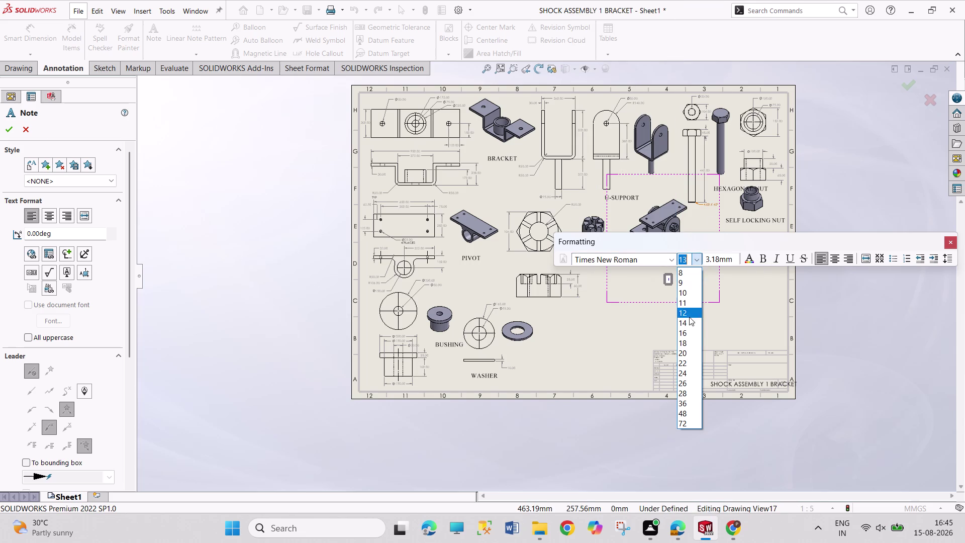
click(688, 369)
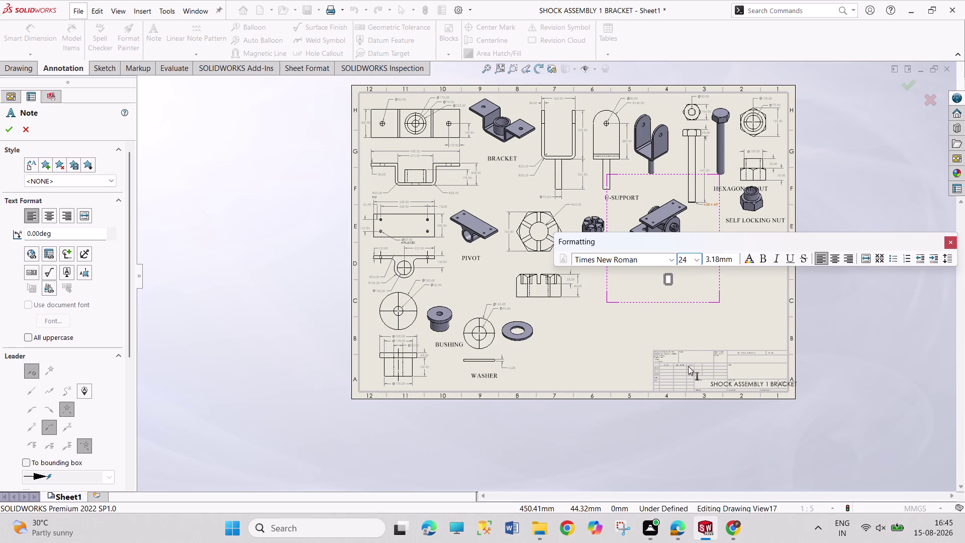
Type THE SHOCK ASSEMBLY as the note text and finish it.
text(TH)
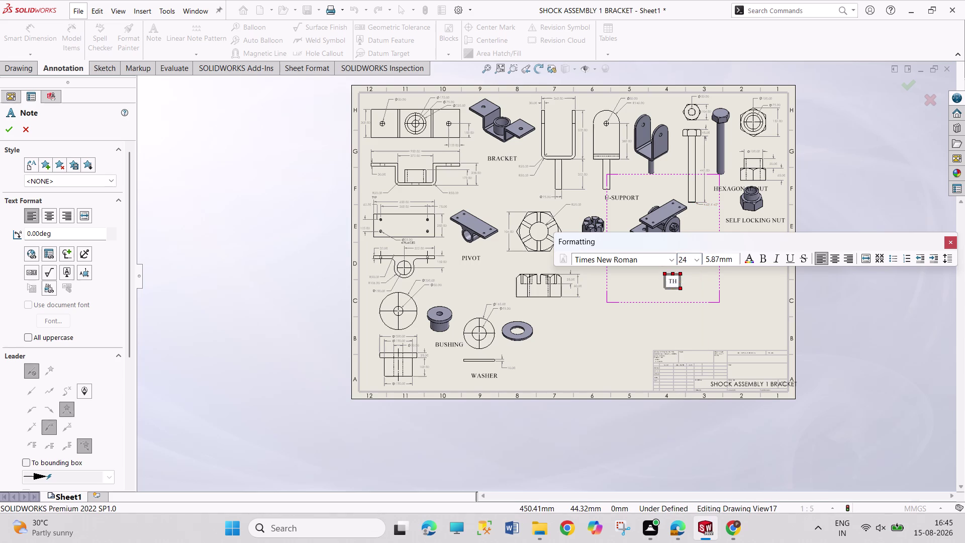
text(E SHO)
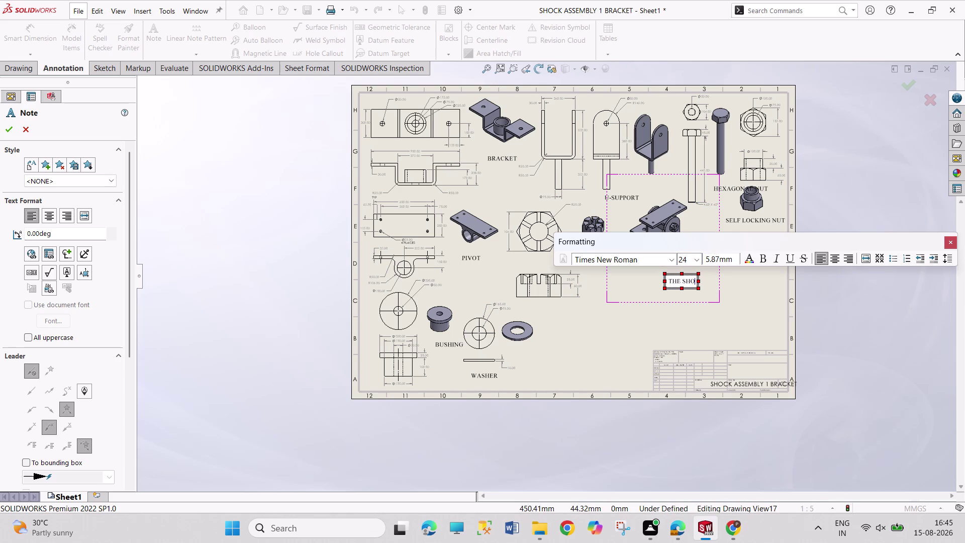
text(CK ASS)
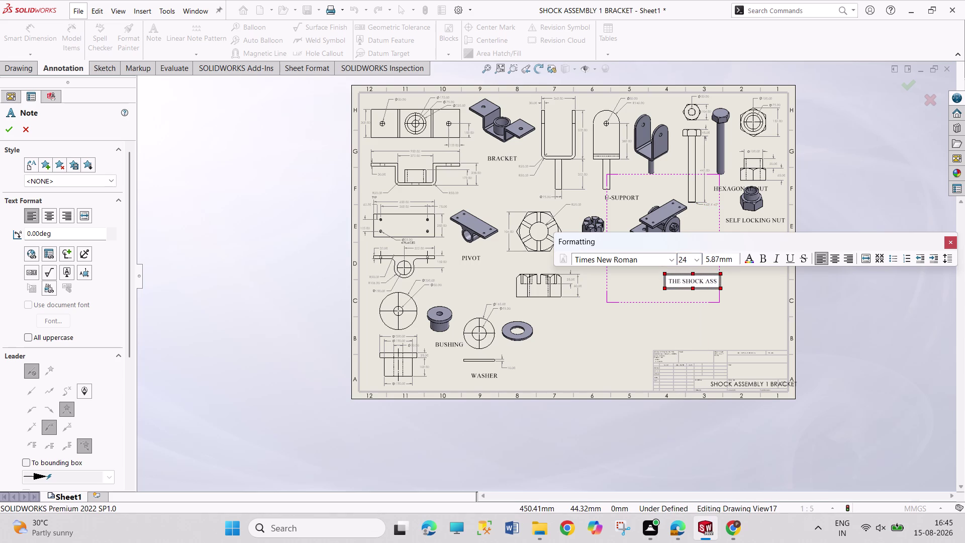
text(EMBLY)
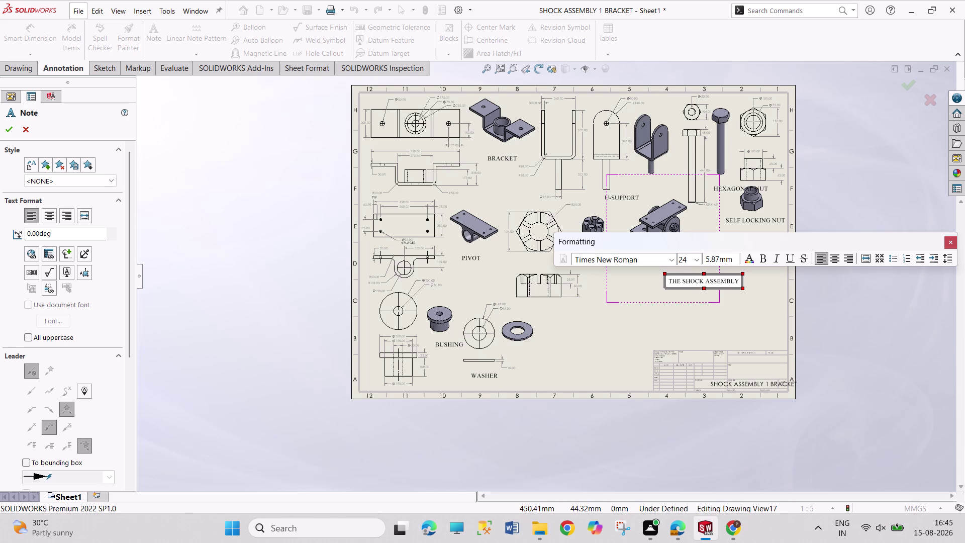
key(Escape)
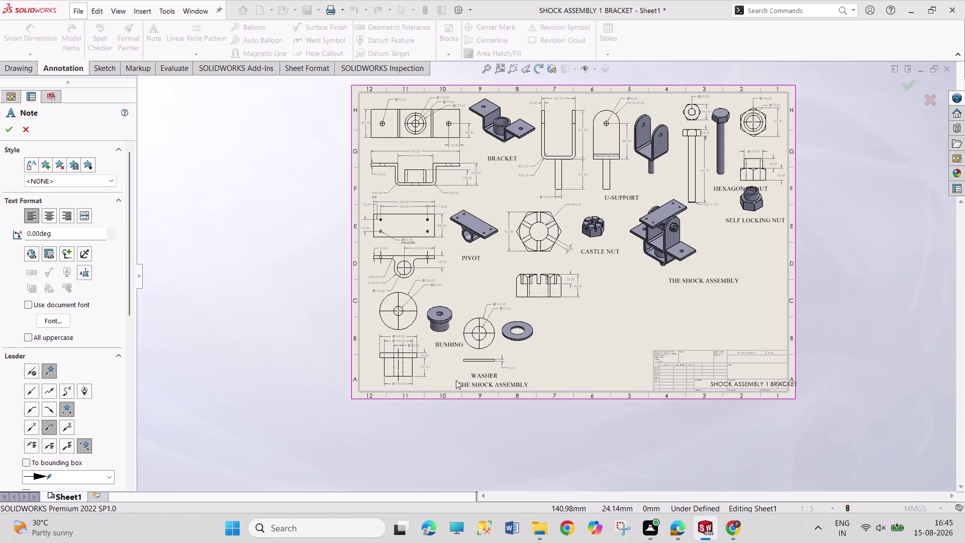
Retype the stray label near the washer as WASHER.
click(456, 380)
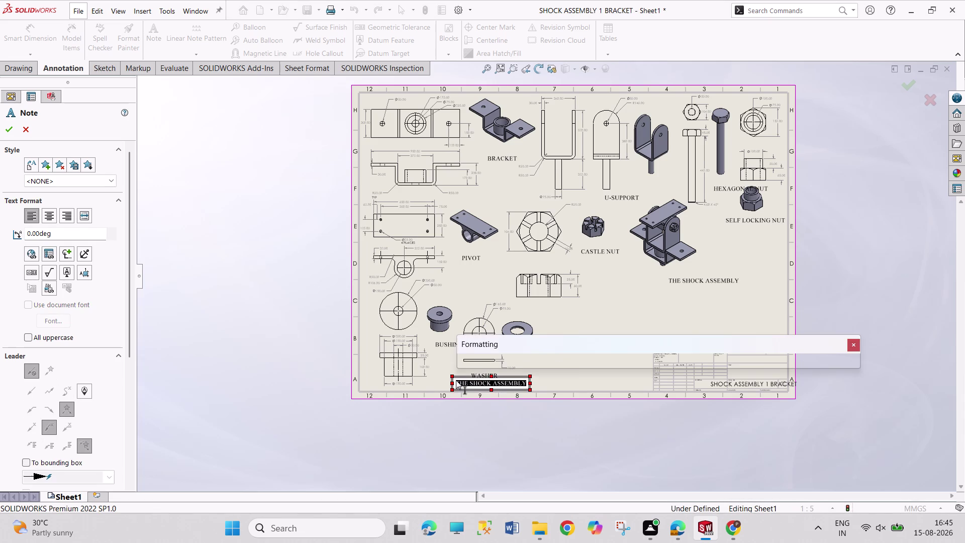
text(WASHER)
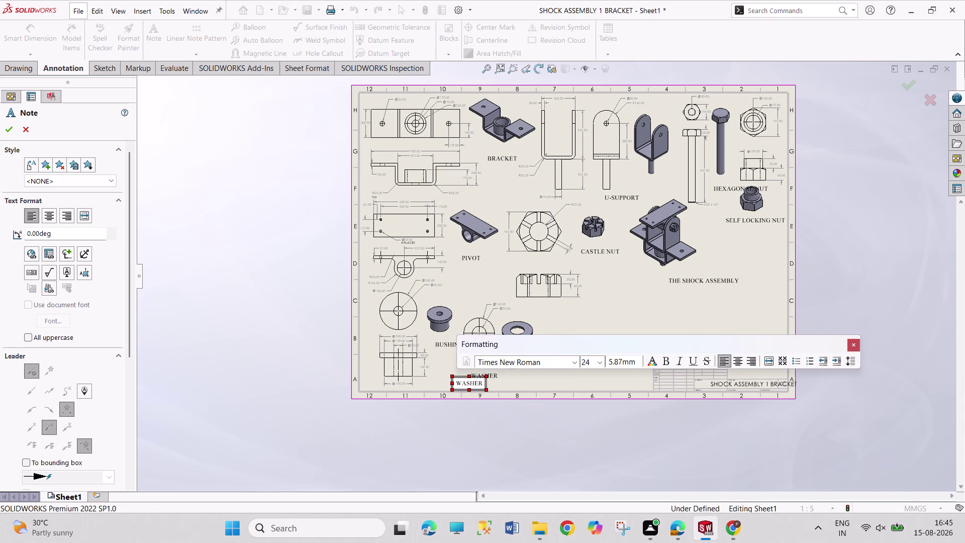
key(Escape)
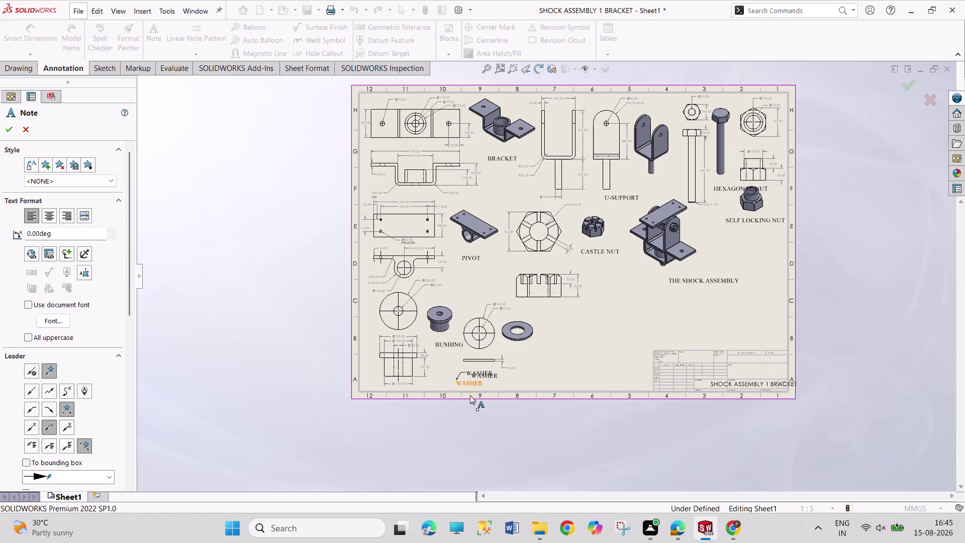
key(Escape)
click(493, 376)
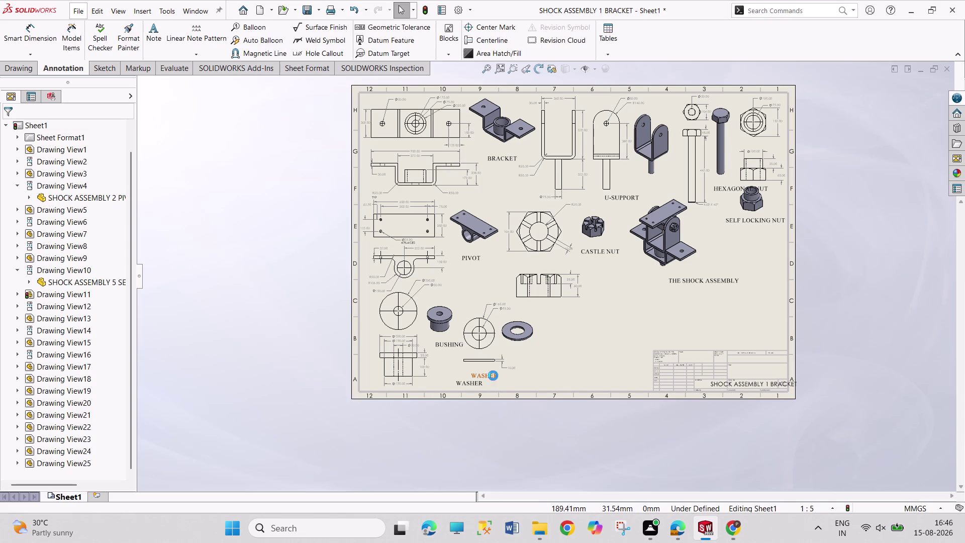
Delete the duplicate WASHER note and move the remaining one under the washer view.
right_click(493, 374)
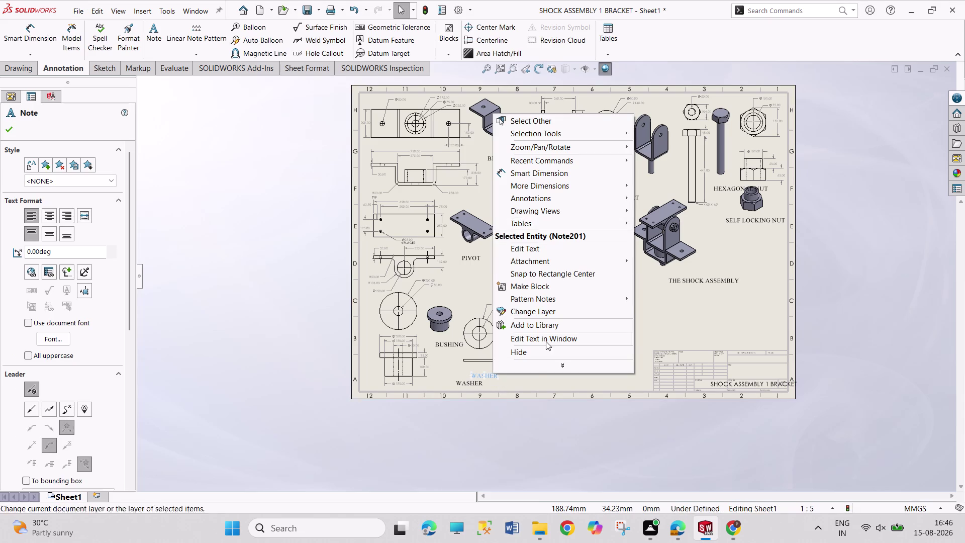
key(Escape)
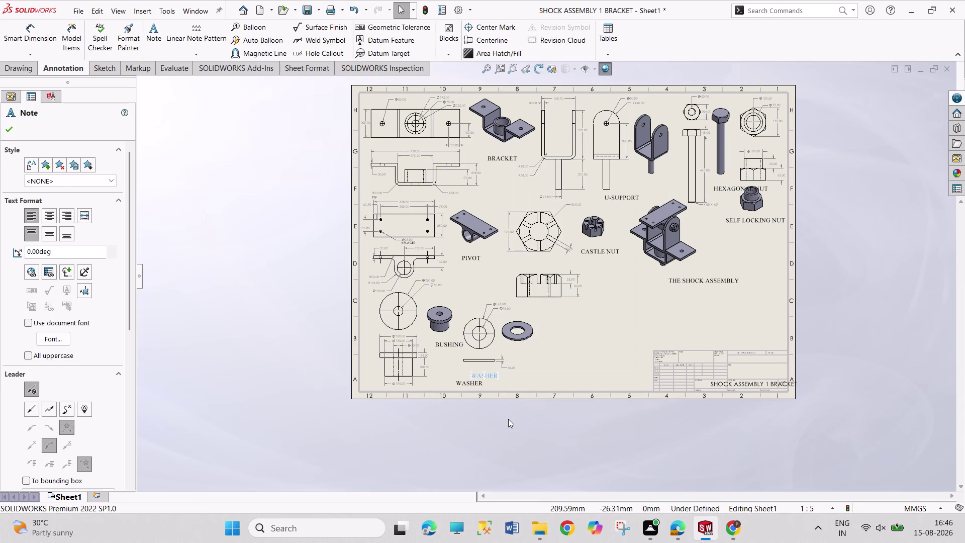
key(Delete)
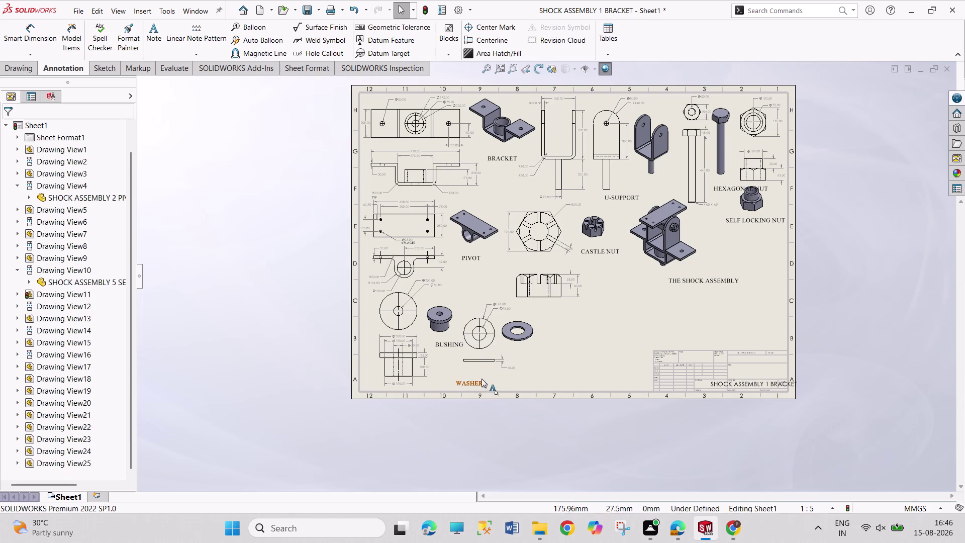
drag(479, 382, 491, 371)
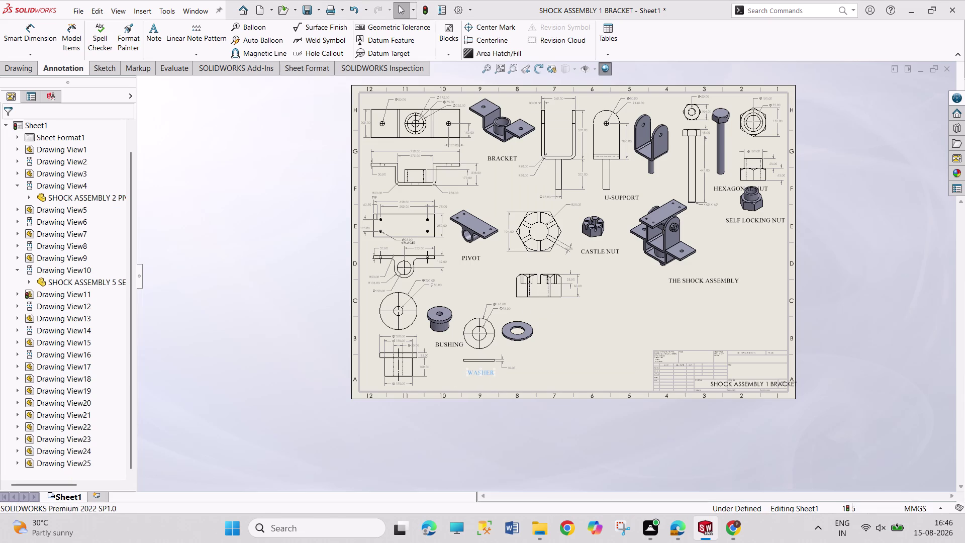
key(Escape)
key(Escape)
key(Escape)
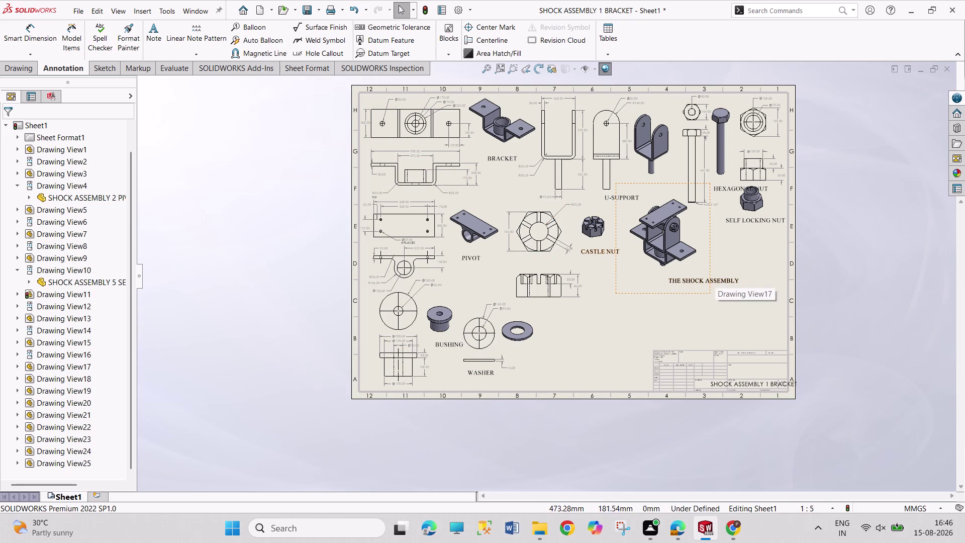
Move the assembly view and centre THE SHOCK ASSEMBLY label beneath it.
drag(705, 263, 718, 270)
drag(708, 262, 711, 263)
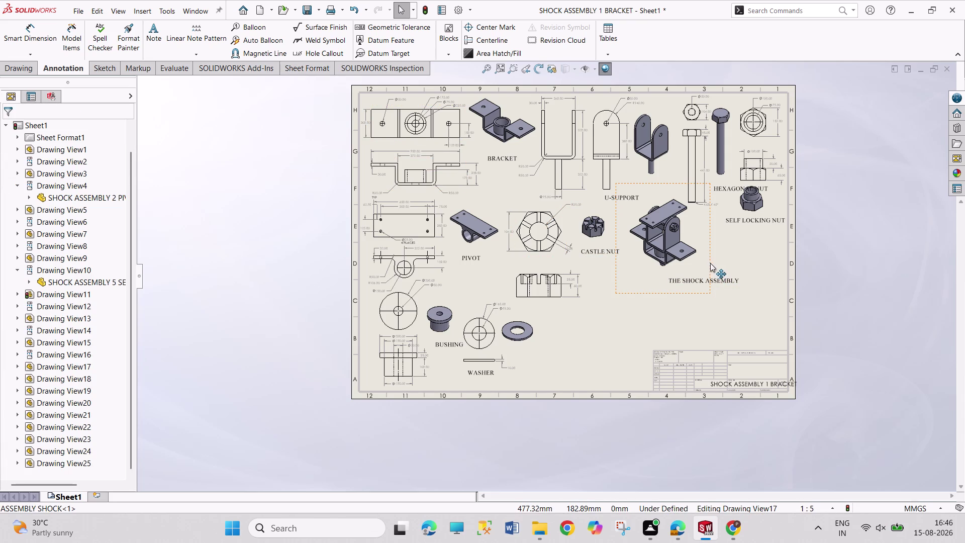
drag(711, 263, 720, 273)
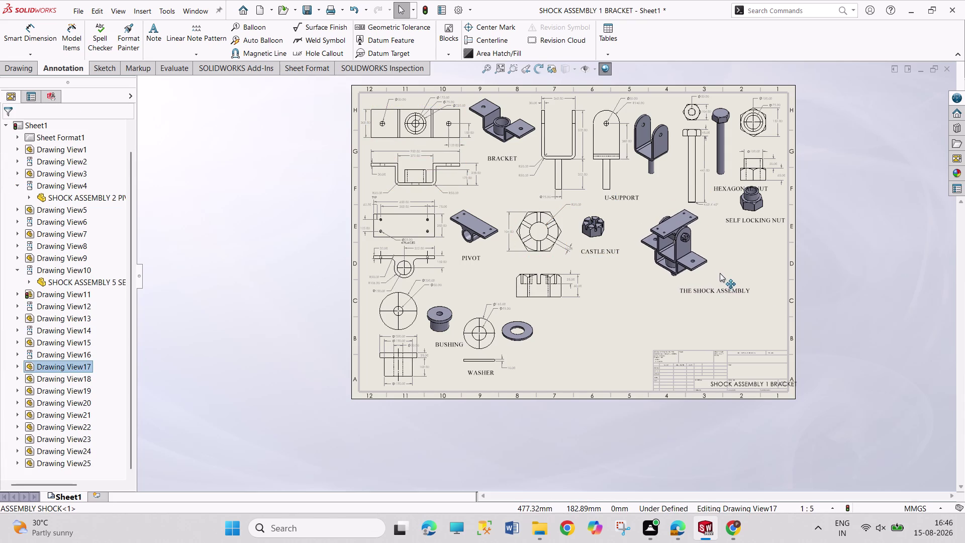
drag(720, 273, 714, 272)
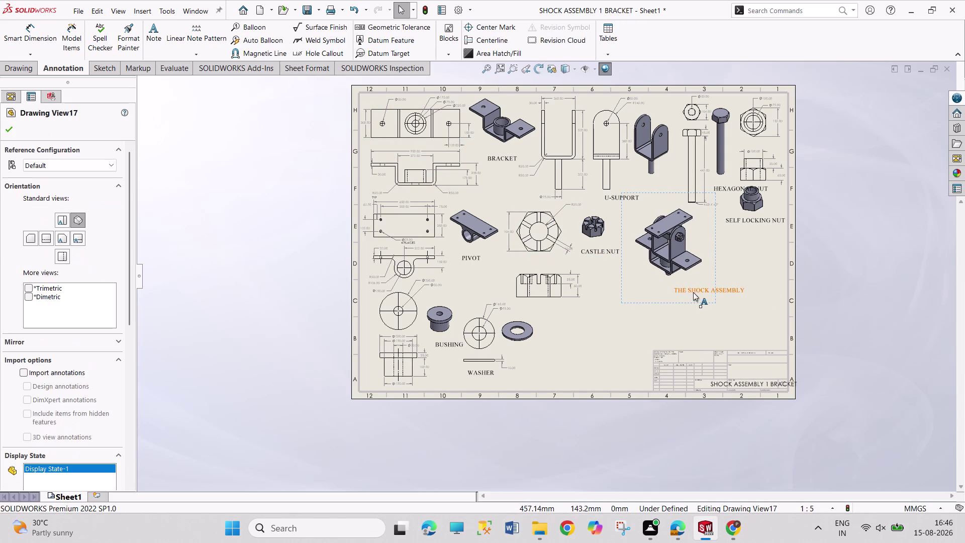
drag(693, 292, 657, 288)
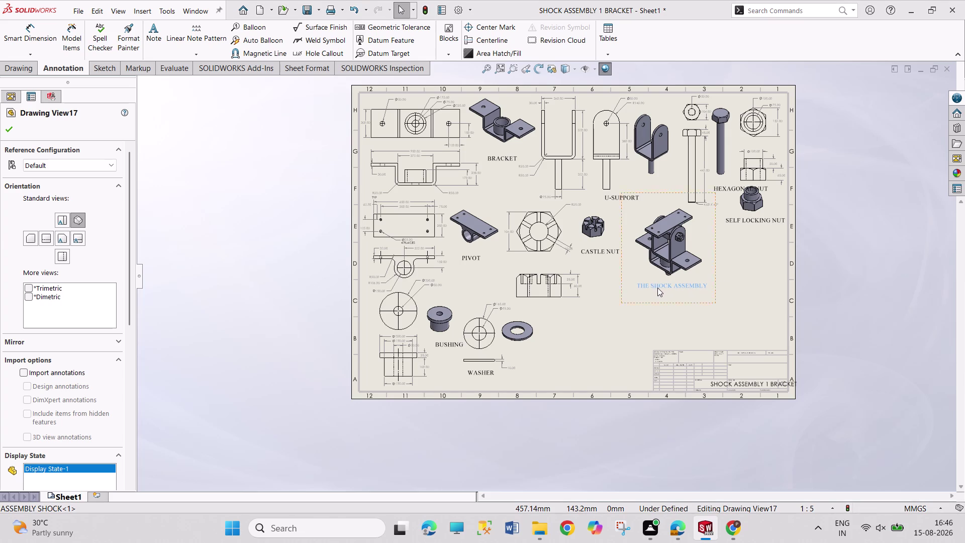
drag(657, 287, 659, 288)
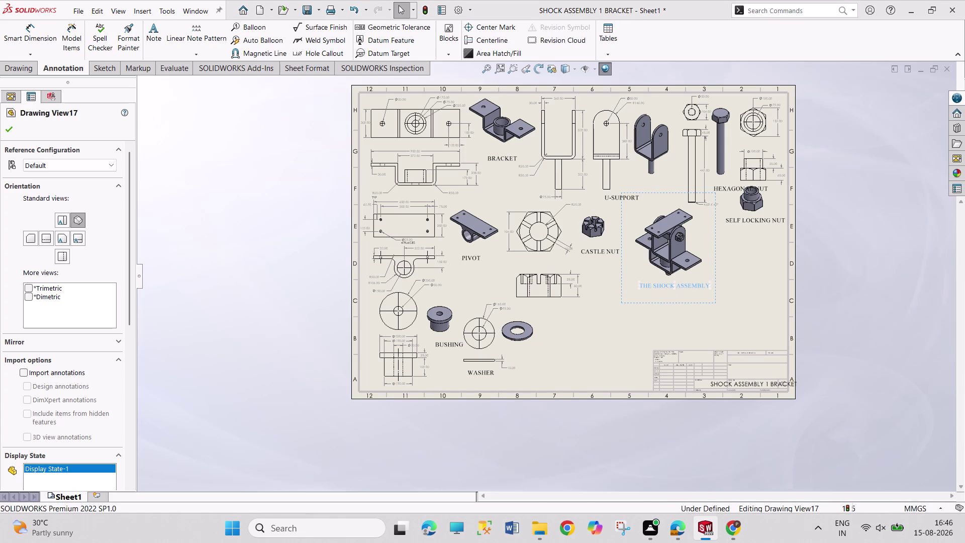
click(851, 242)
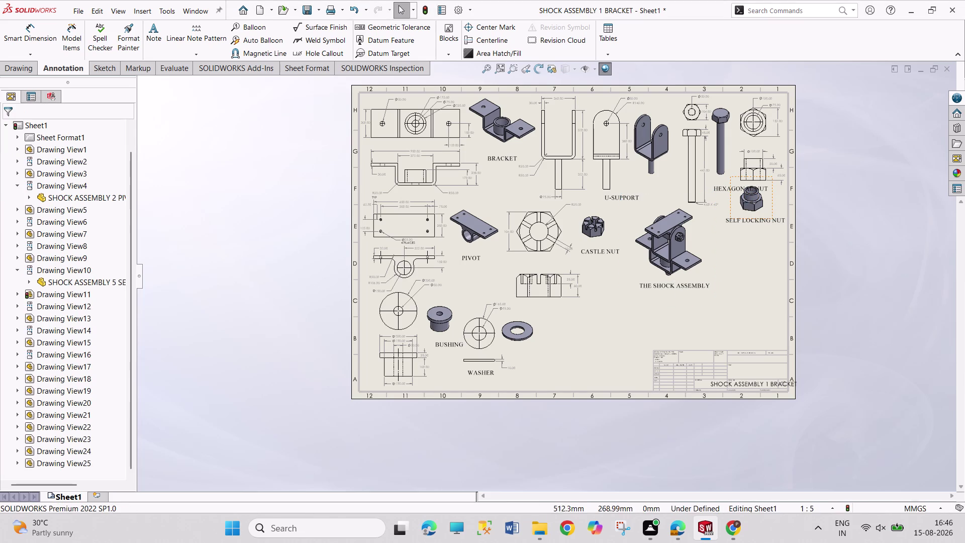
Move the HEXAGONAL NUT label below the bolt.
drag(729, 188, 718, 186)
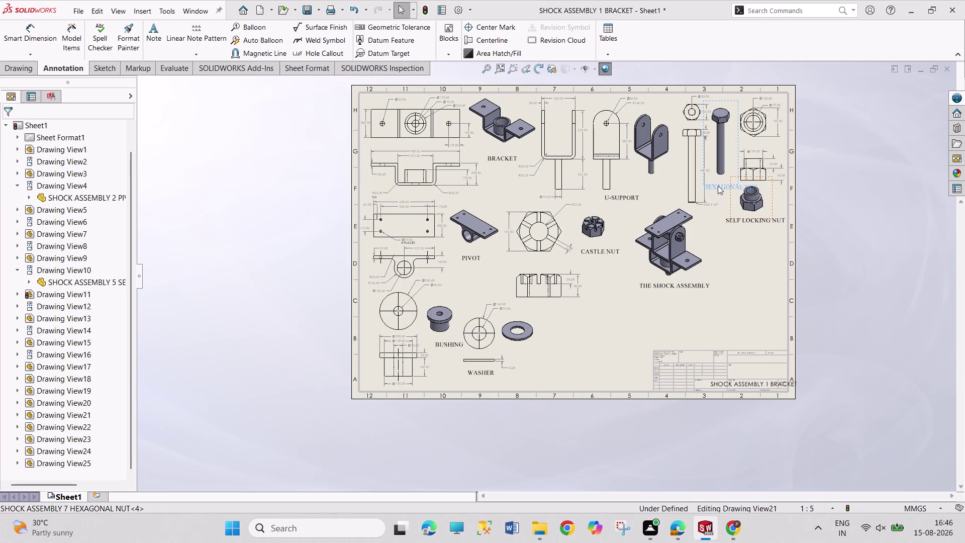
drag(718, 186, 715, 183)
drag(715, 183, 693, 206)
drag(693, 206, 691, 206)
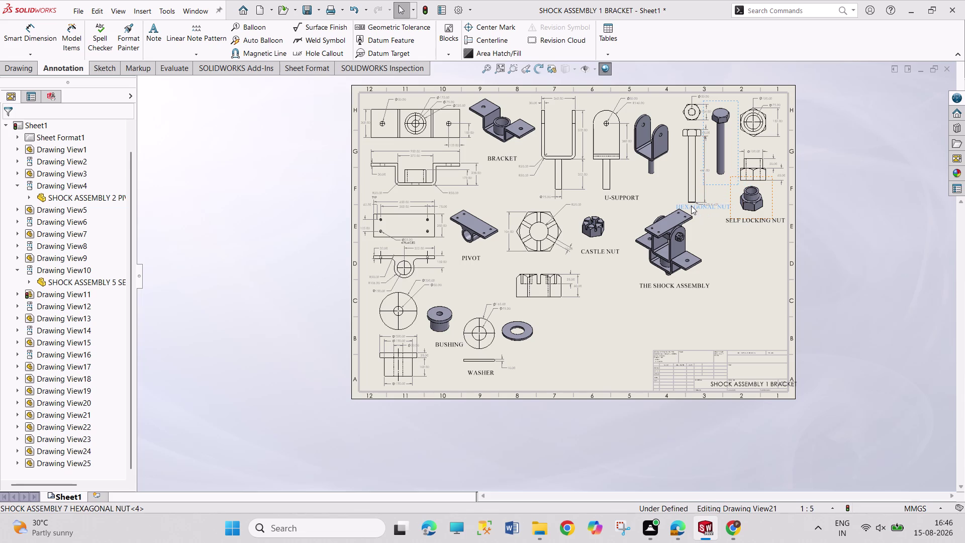
drag(691, 206, 692, 206)
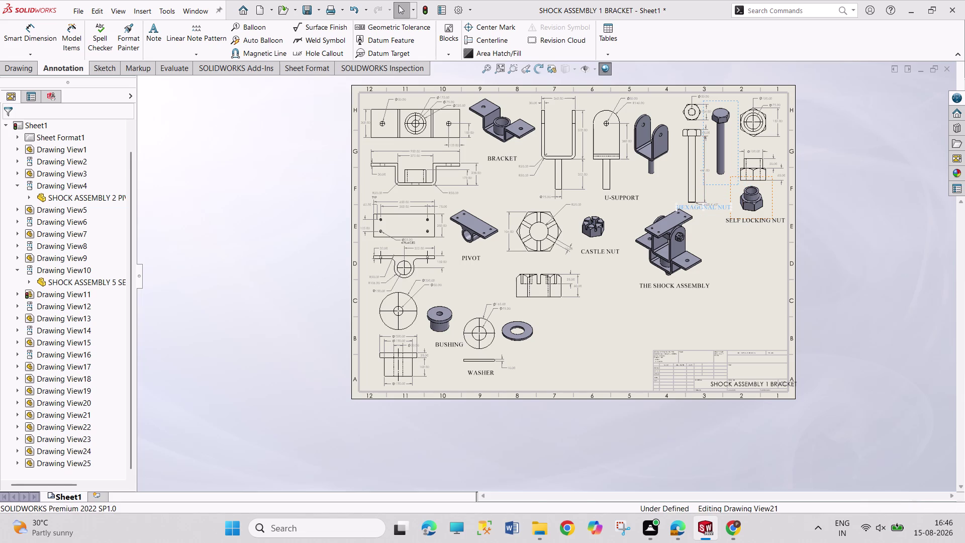
Nudge the assembly view slightly lower and to the left.
drag(626, 280, 626, 281)
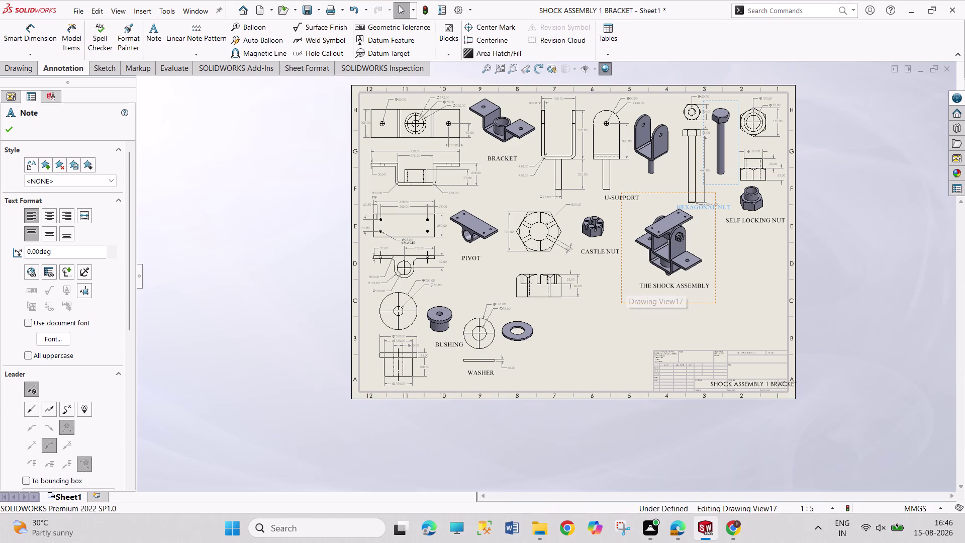
drag(626, 280, 624, 289)
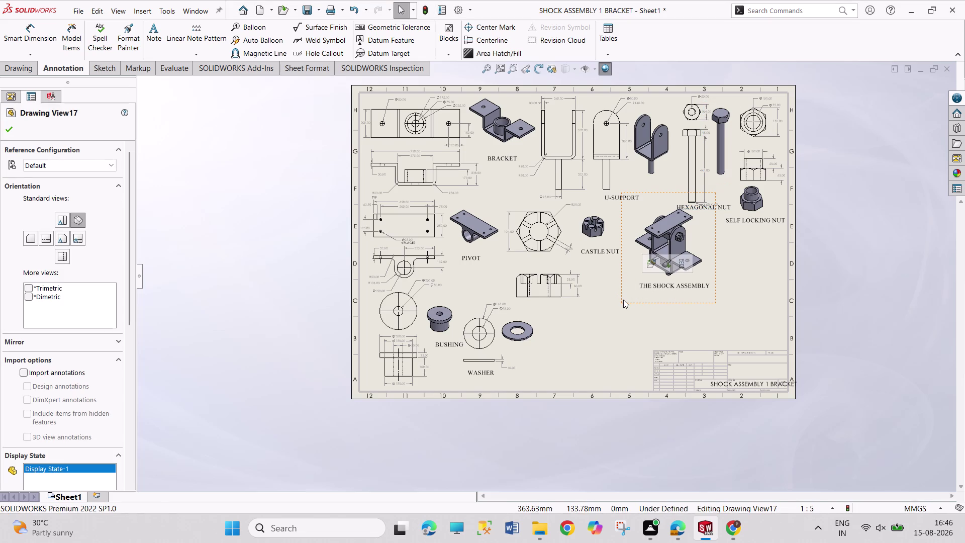
drag(623, 300, 619, 302)
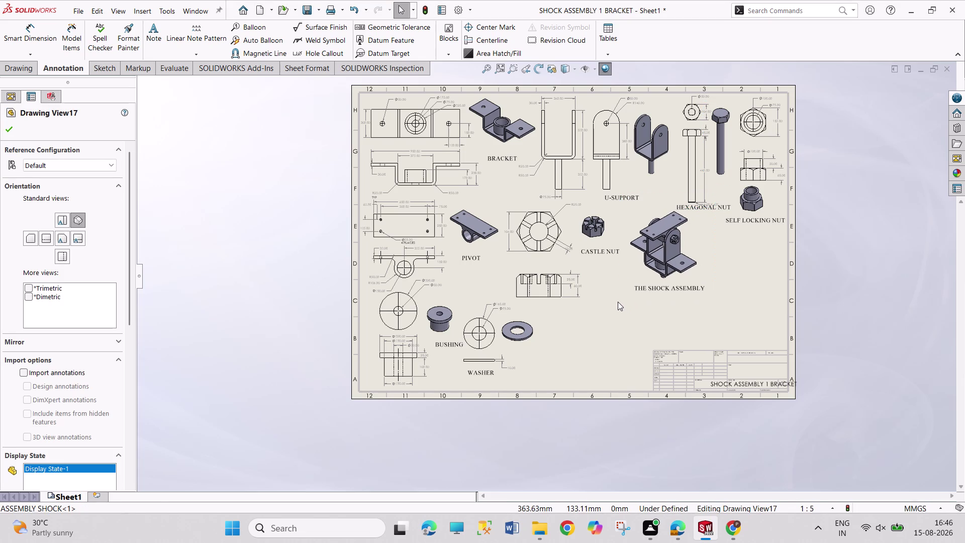
drag(618, 302, 611, 300)
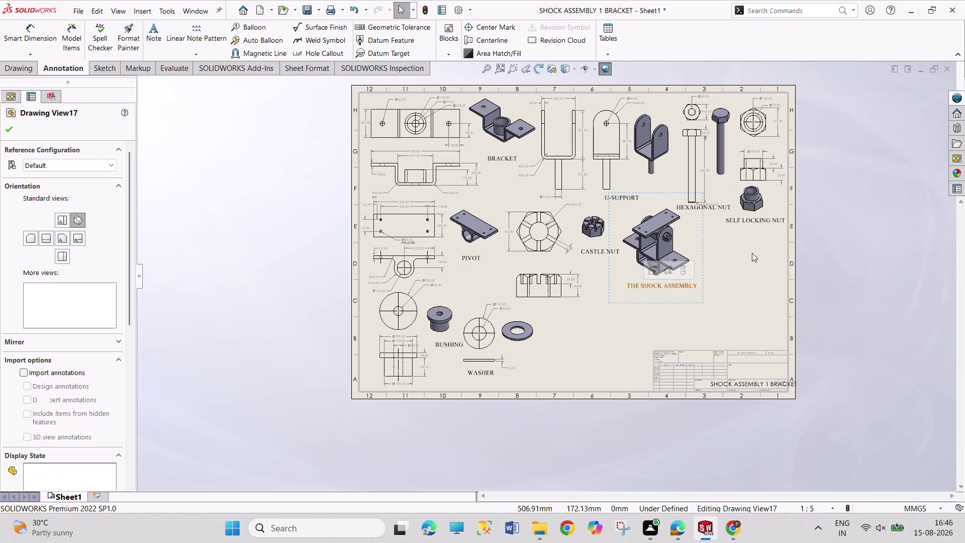
scroll(down, 3)
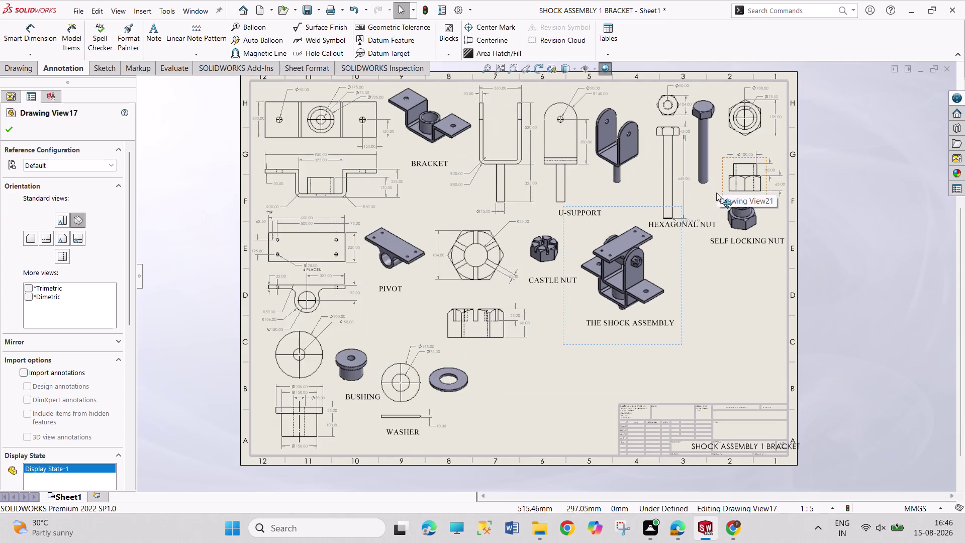
Fine-tune the HEXAGONAL NUT label under the bolt and zoom out to the sheet.
drag(682, 236, 678, 241)
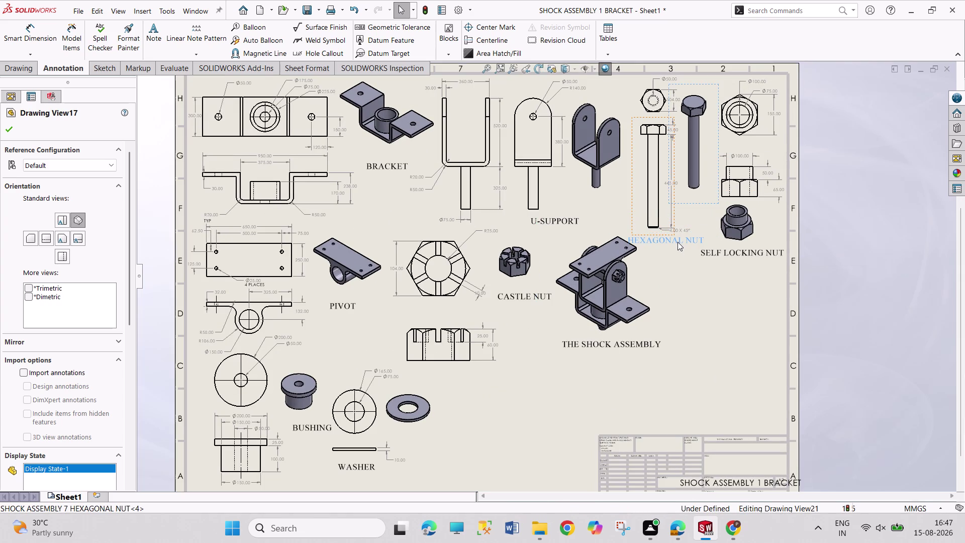
drag(678, 242, 679, 242)
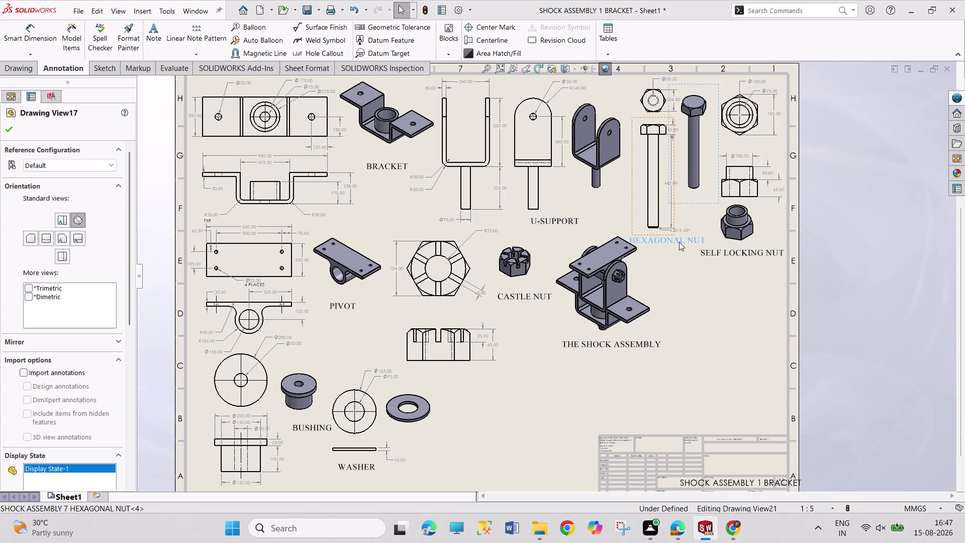
drag(680, 242, 681, 242)
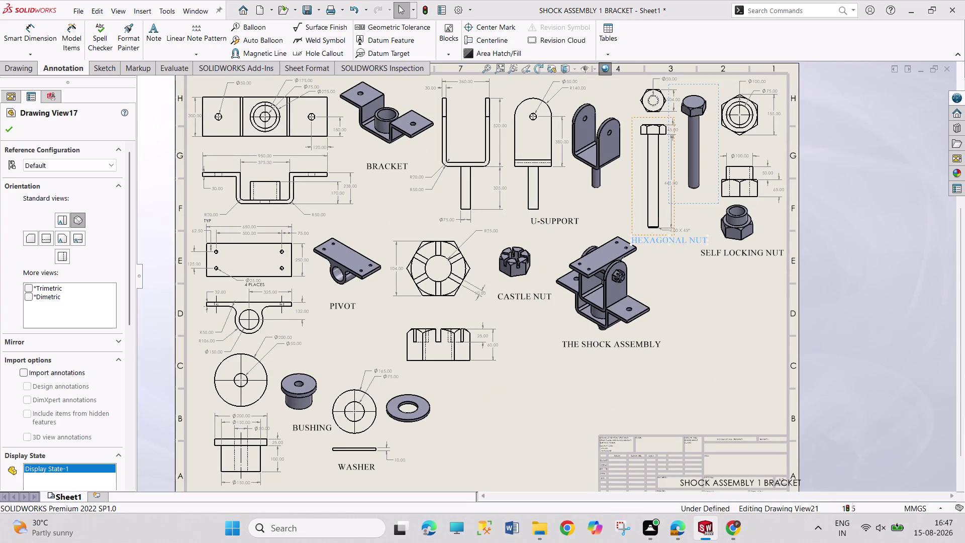
click(13, 125)
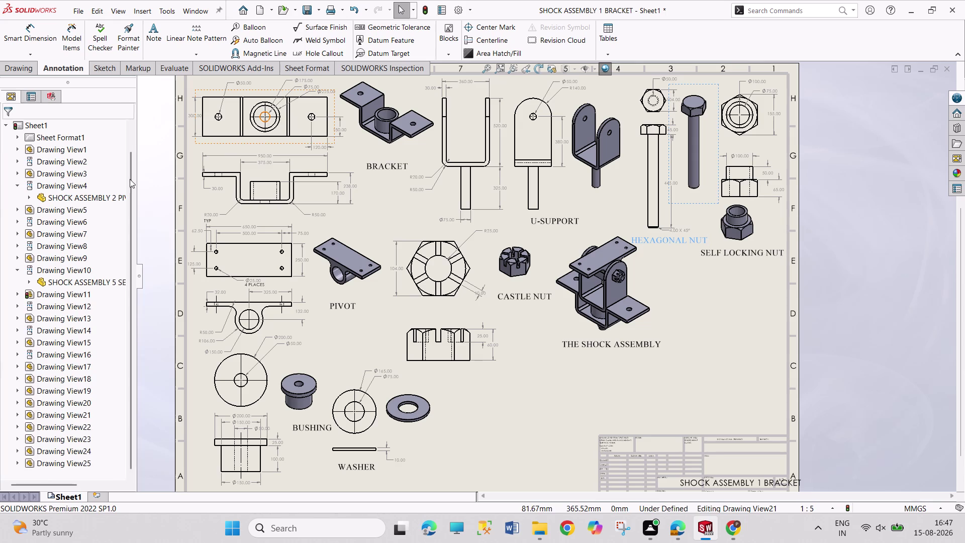
scroll(up, 3)
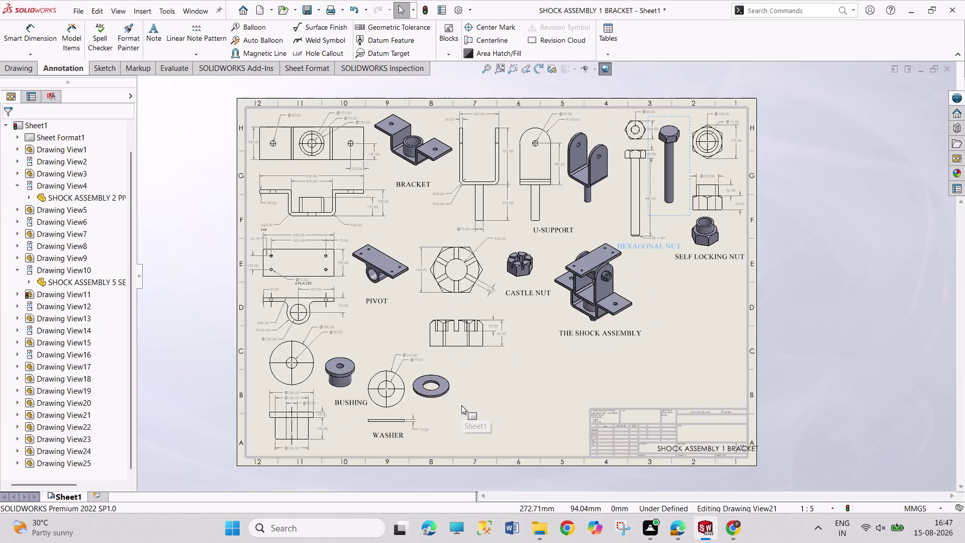
scroll(up, 3)
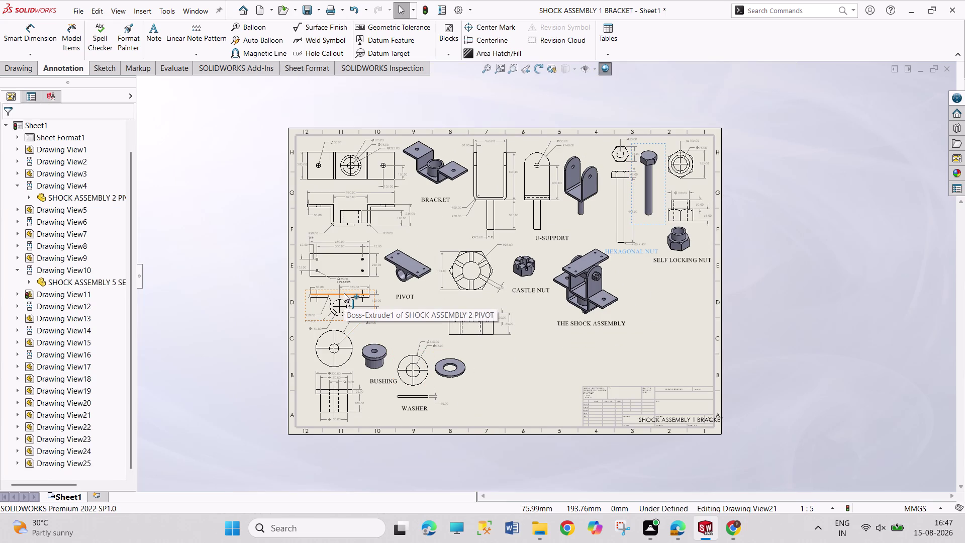
double_click(678, 261)
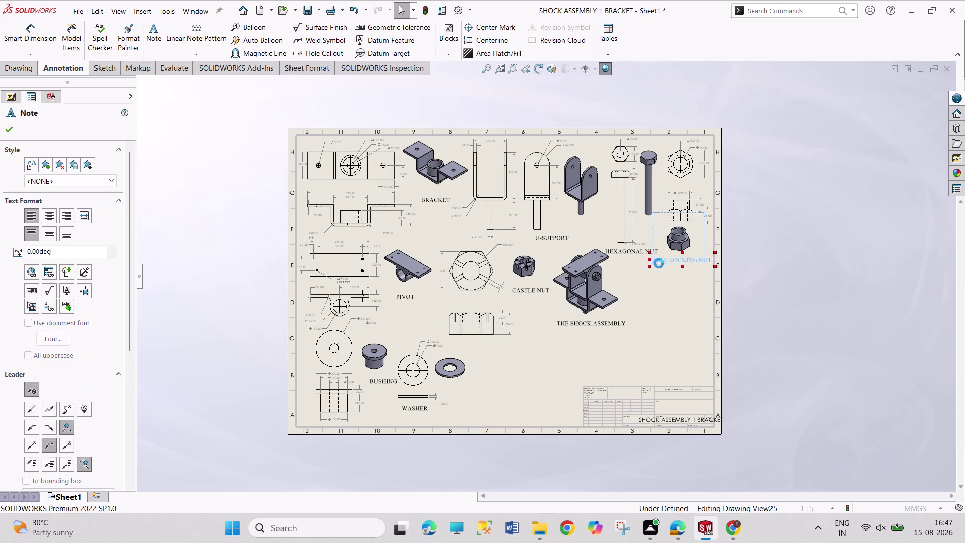
Insert a hyphen so the label reads SELF - LOCKING NUT.
click(669, 257)
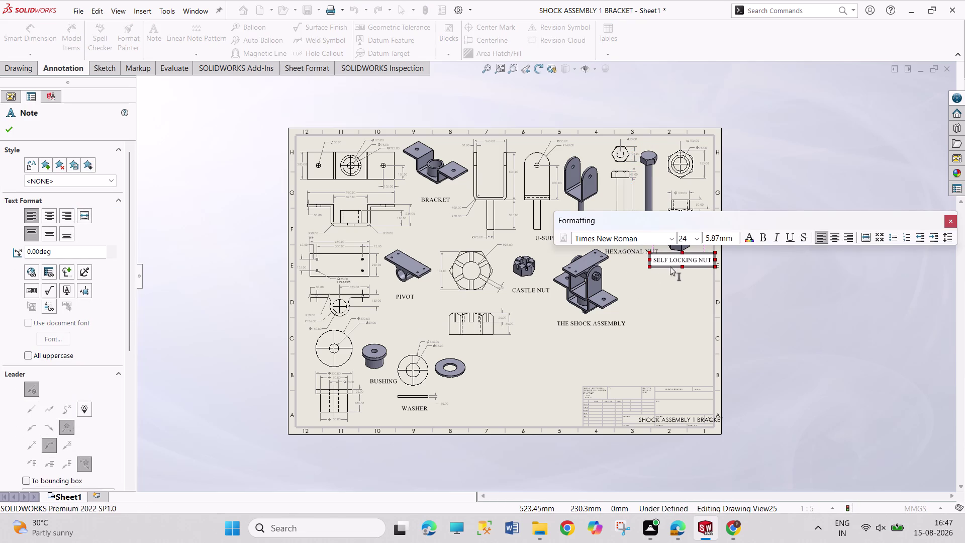
key(space)
key(minus)
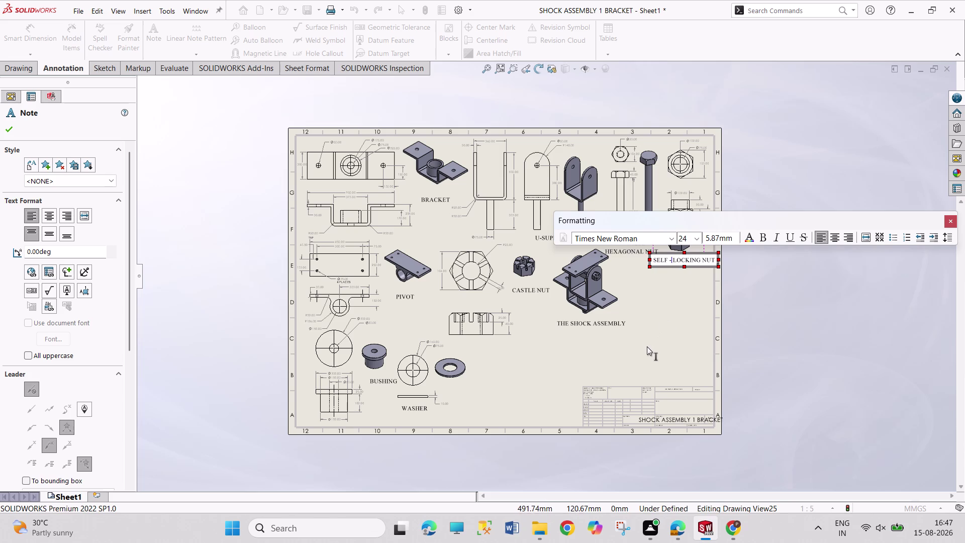
click(948, 222)
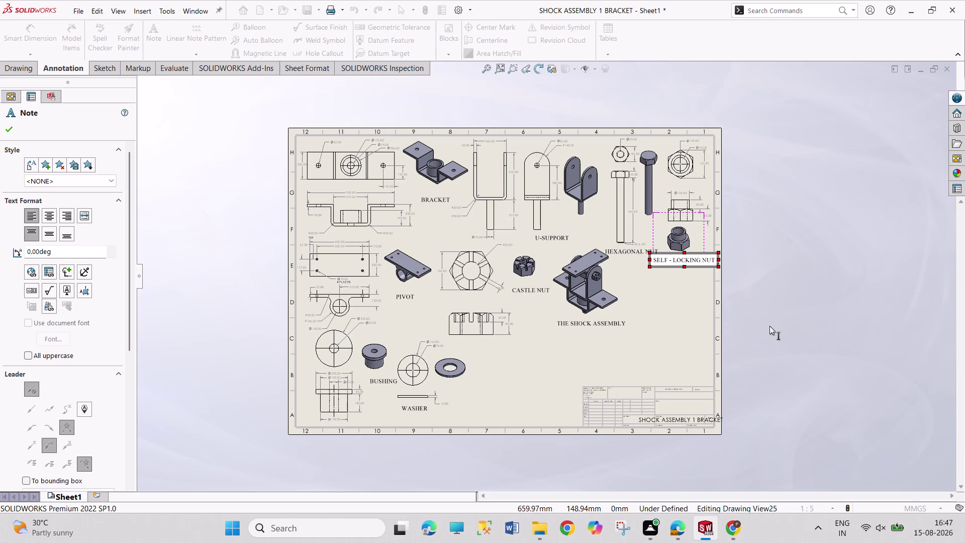
click(770, 326)
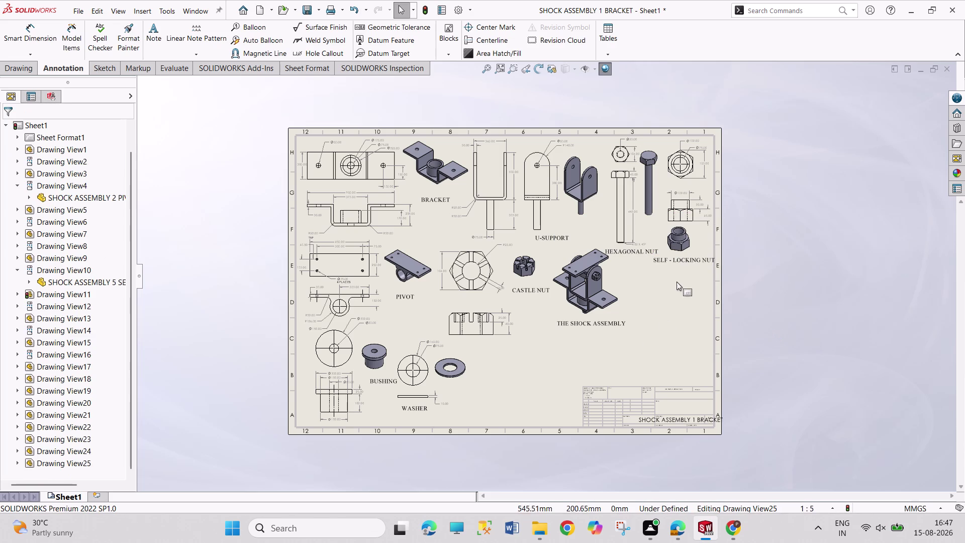
Centre the SELF - LOCKING NUT label beneath its views.
drag(678, 262, 673, 263)
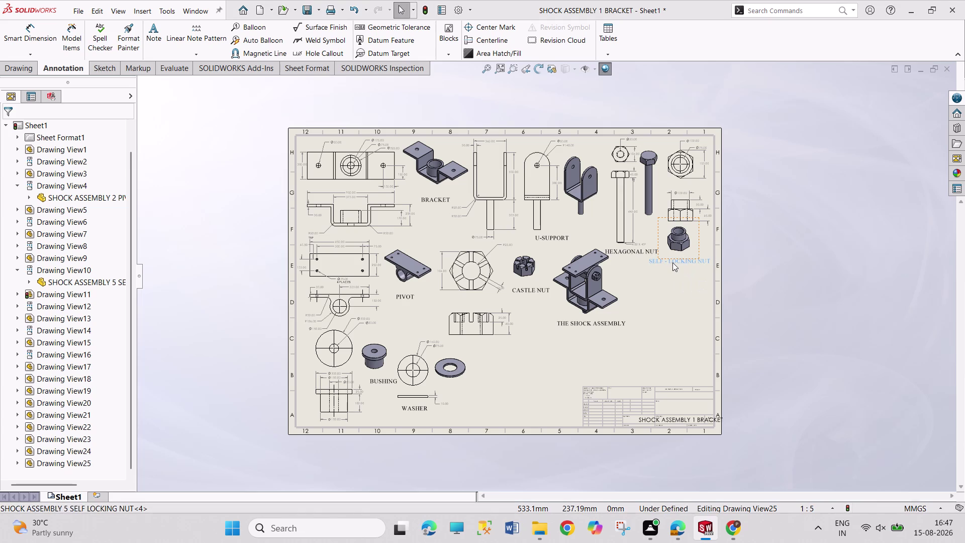
drag(673, 262, 673, 263)
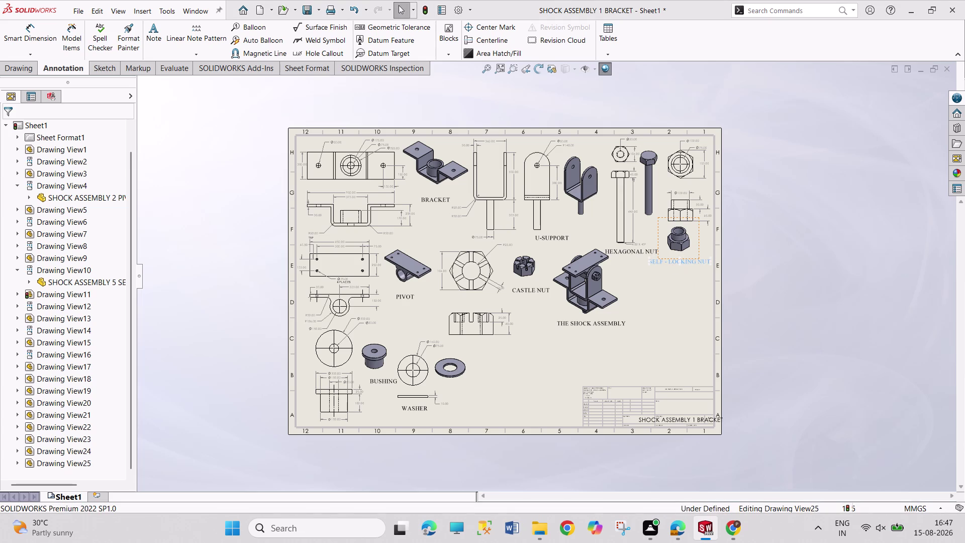
click(759, 262)
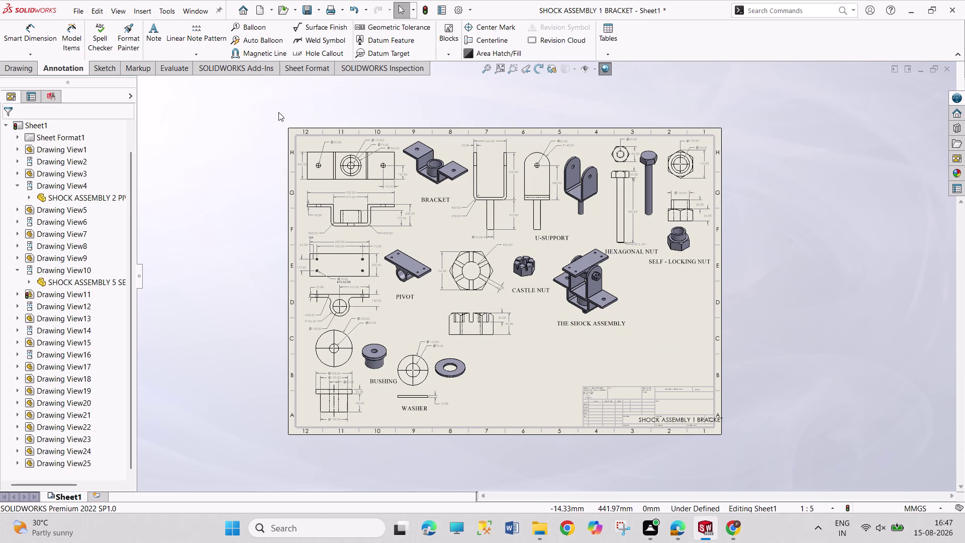
click(262, 37)
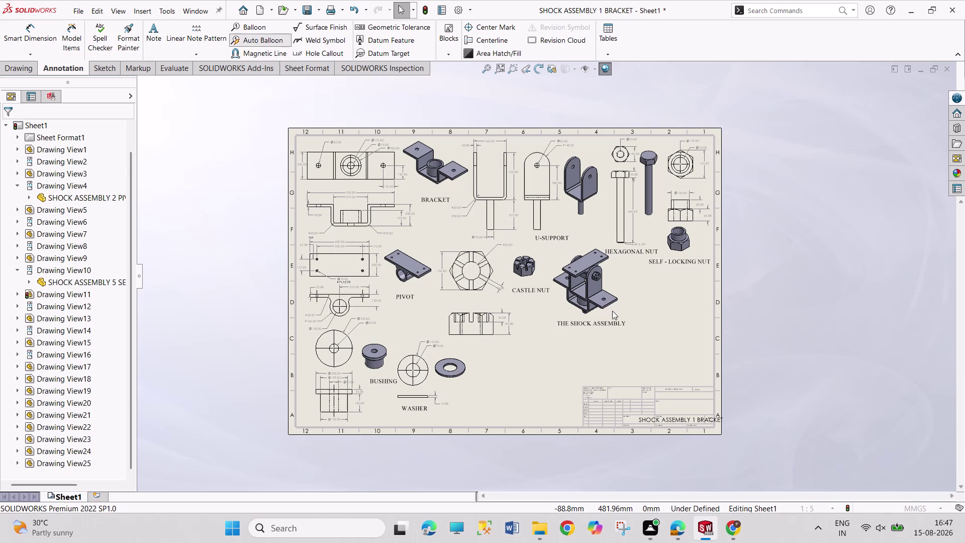
Auto-balloon the shock assembly view, then move its label below the balloons.
click(621, 310)
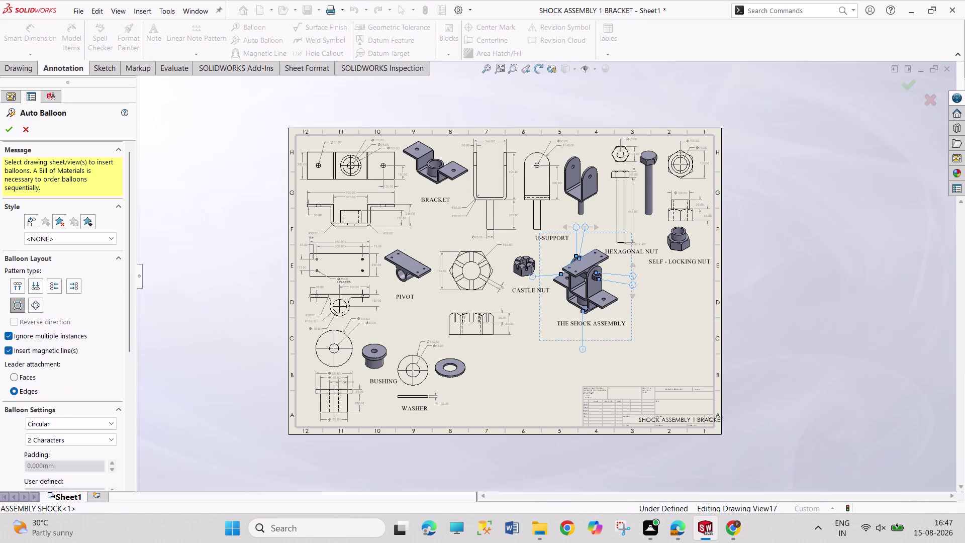
drag(629, 341, 637, 349)
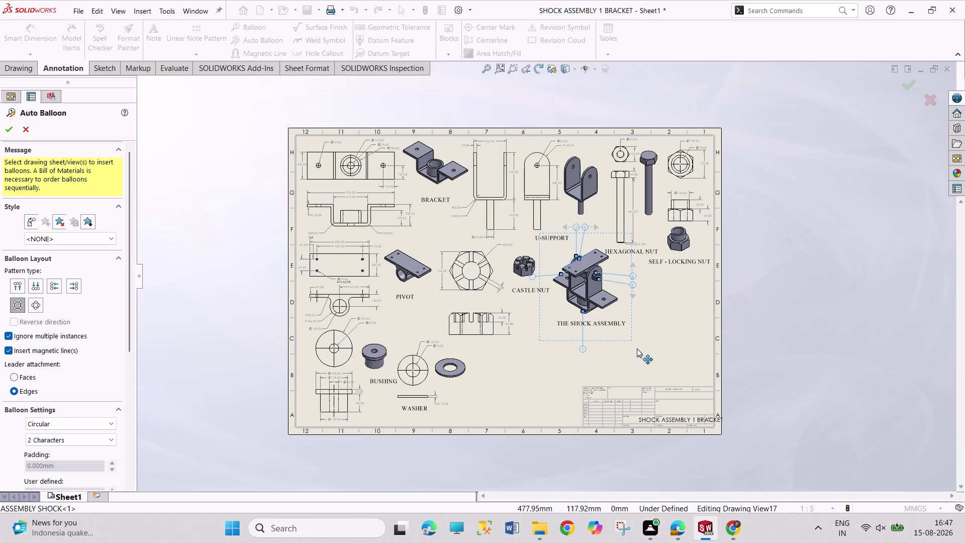
drag(637, 348, 647, 355)
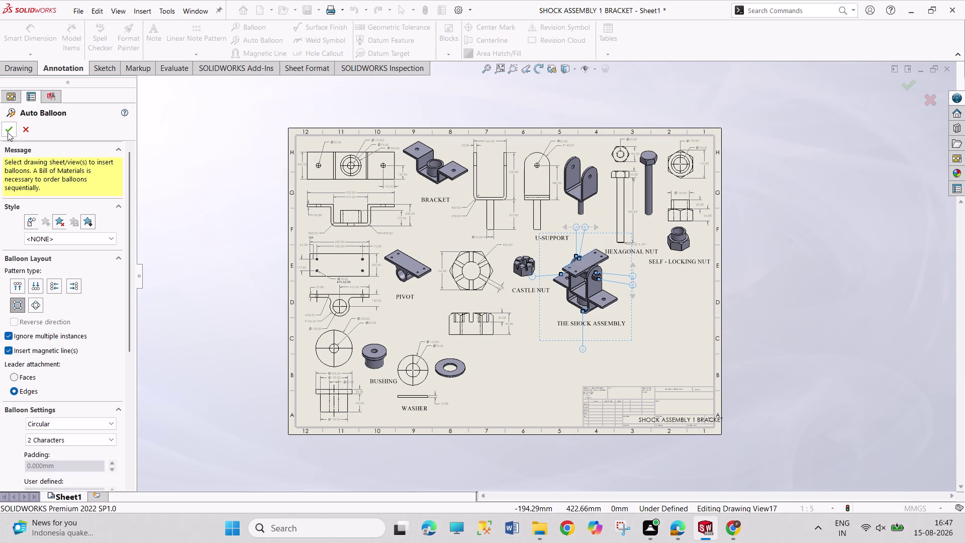
click(7, 133)
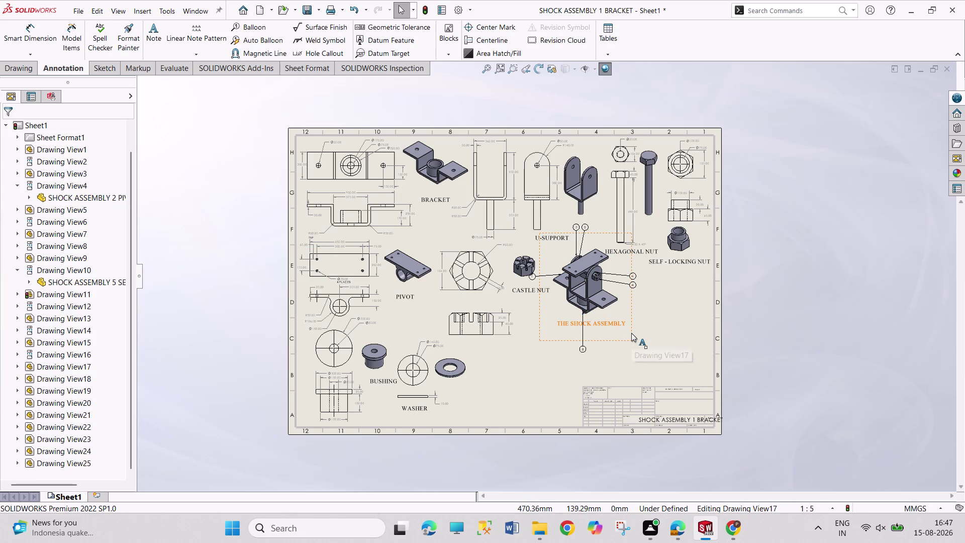
drag(631, 333, 654, 362)
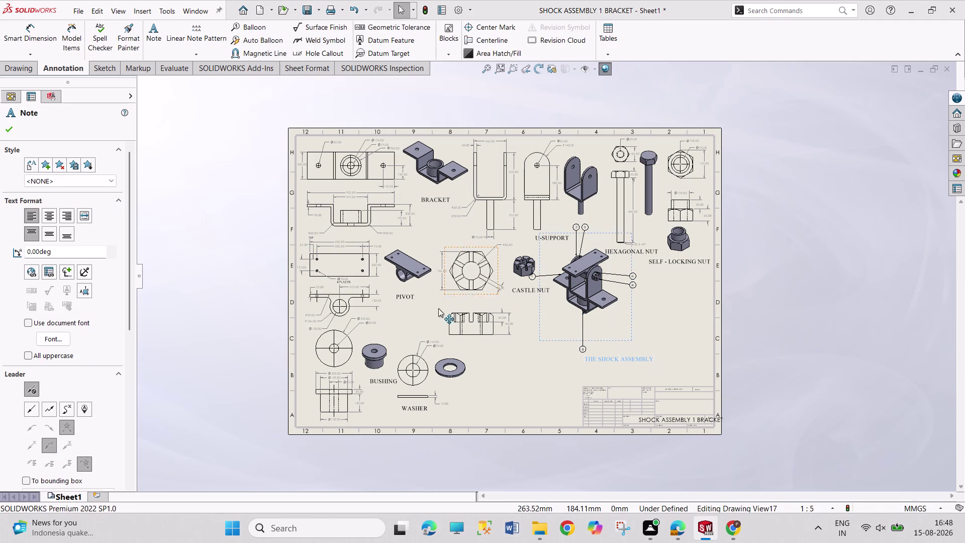
Move the shock assembly view to the lower right with its label just beneath.
drag(631, 338, 675, 359)
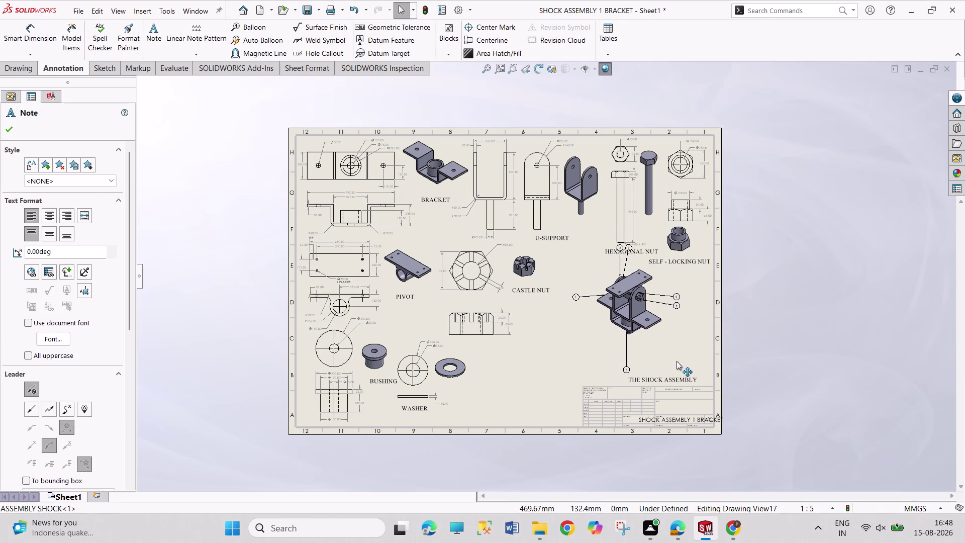
drag(676, 360, 688, 372)
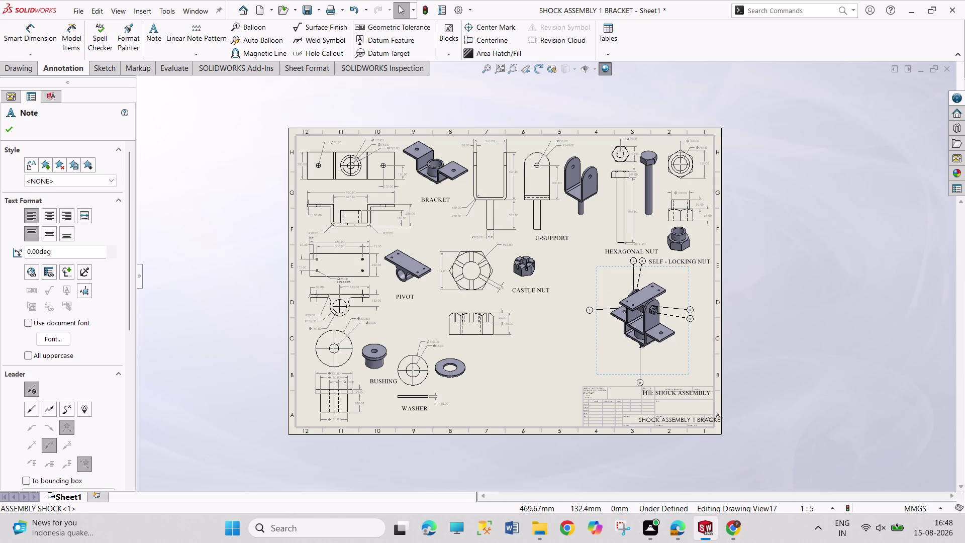
drag(673, 391, 653, 368)
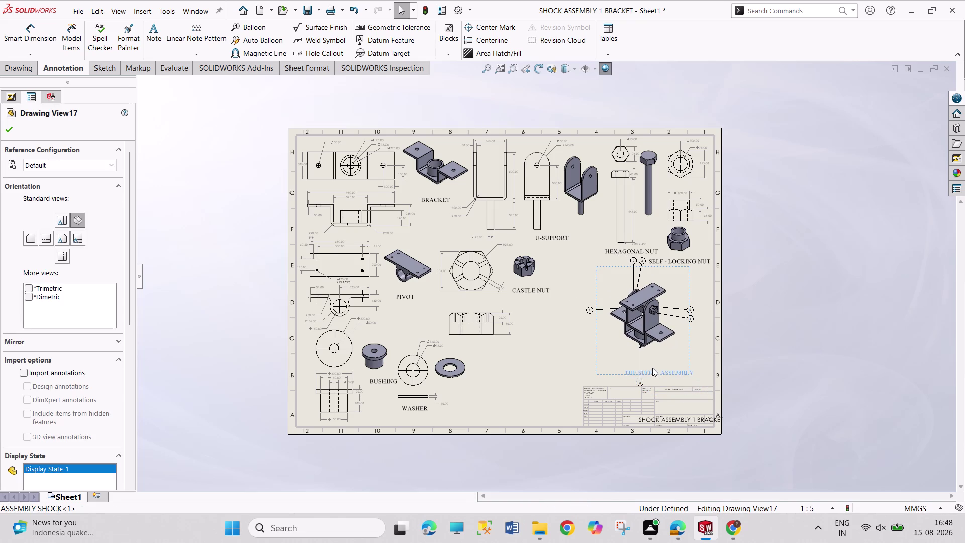
drag(653, 368, 643, 359)
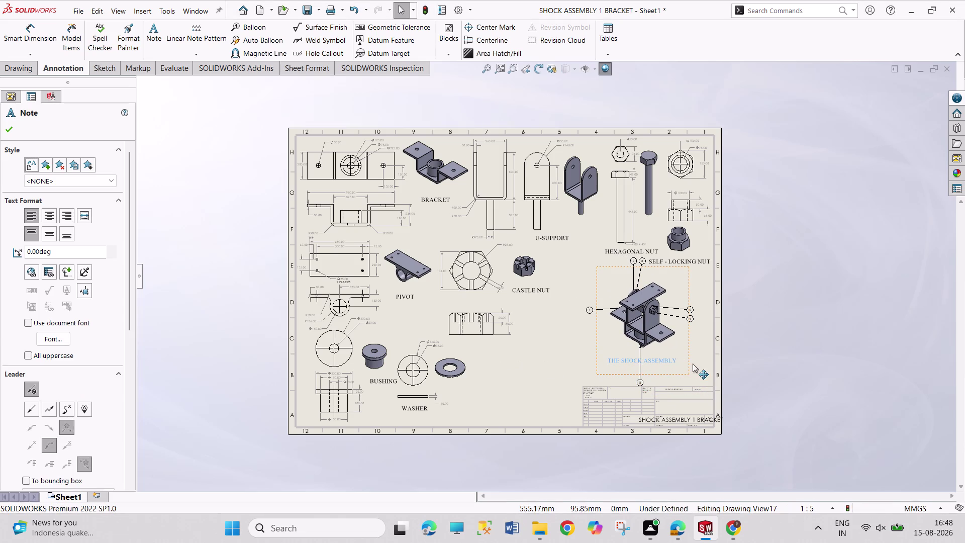
drag(691, 362, 705, 375)
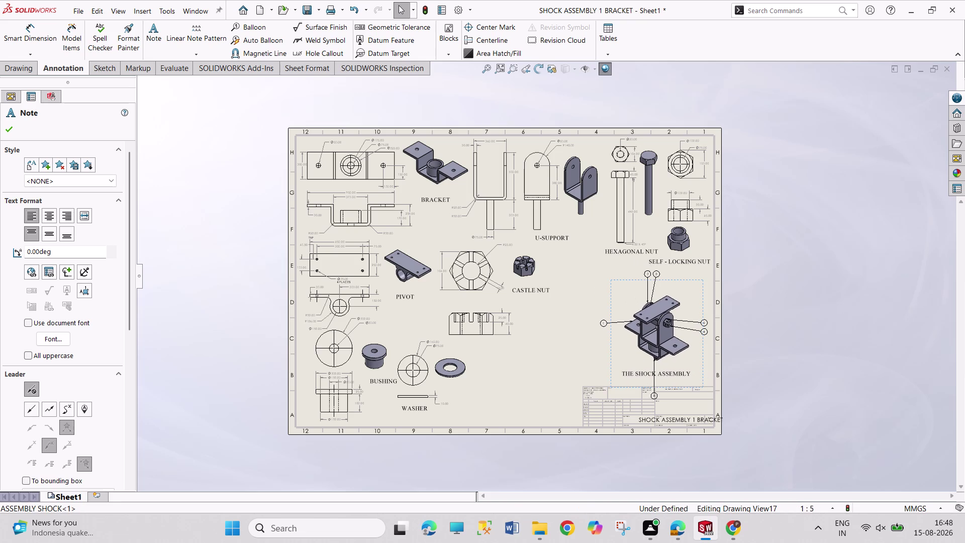
Shift the bottom balloon to the left of the assembly.
drag(654, 395, 645, 384)
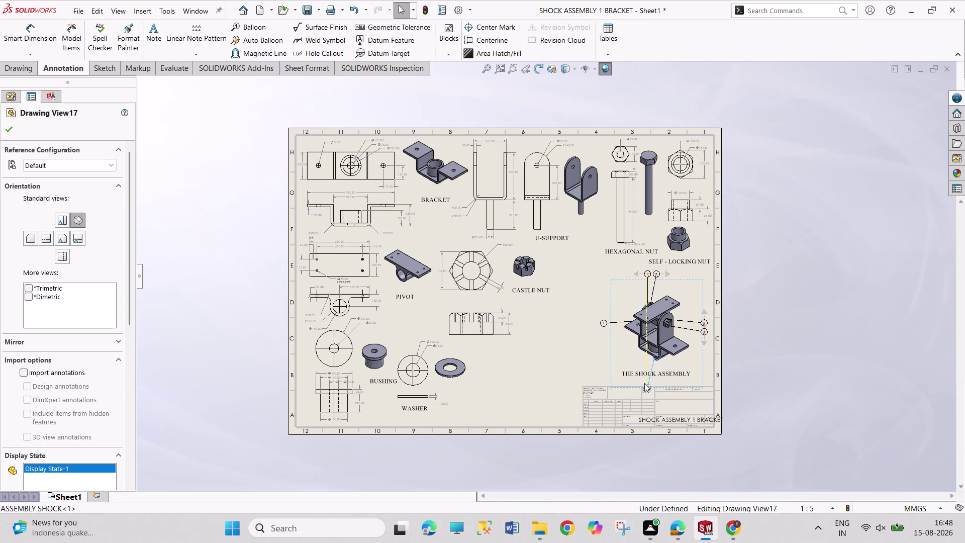
drag(644, 384, 626, 359)
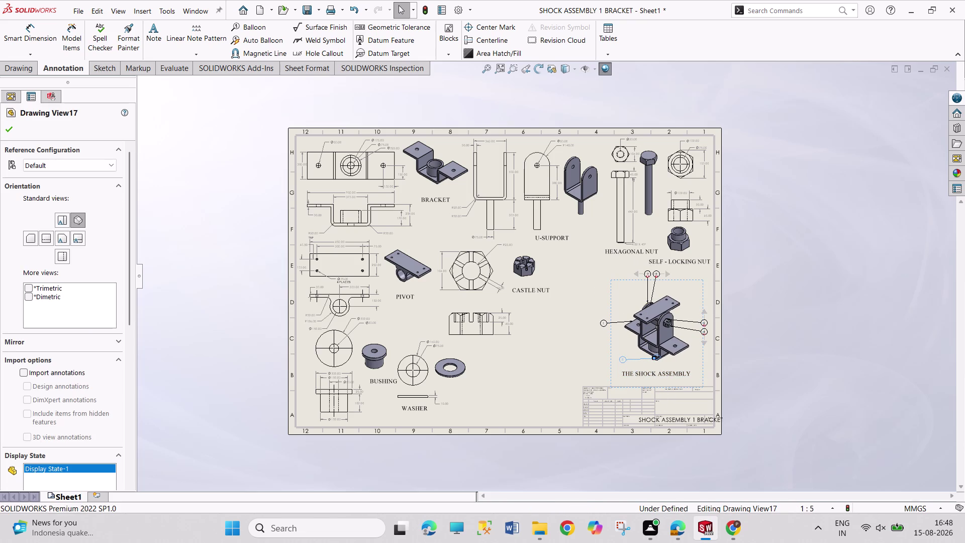
scroll(down, 3)
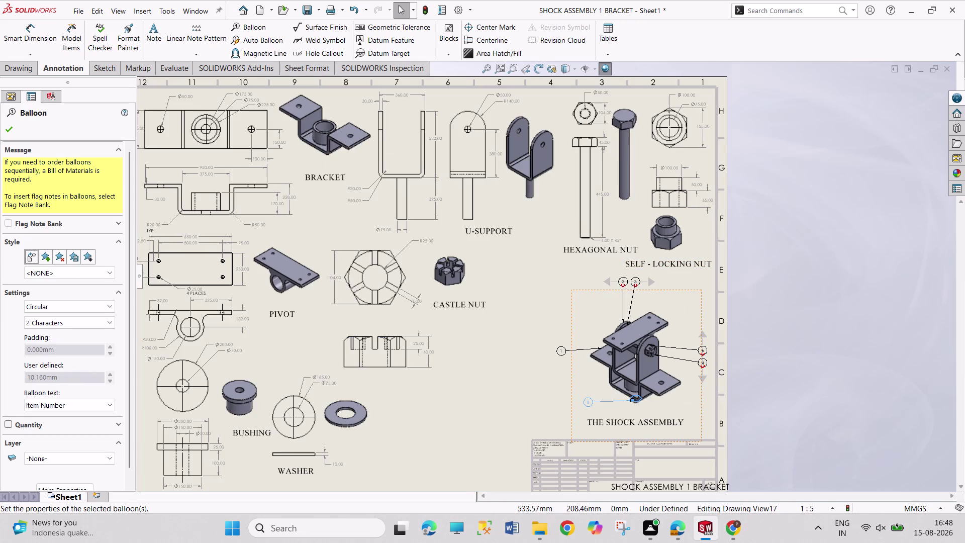
Zoom in and spread balloons 8, 1, 4, 3 and the right-side balloons apart.
scroll(down, 3)
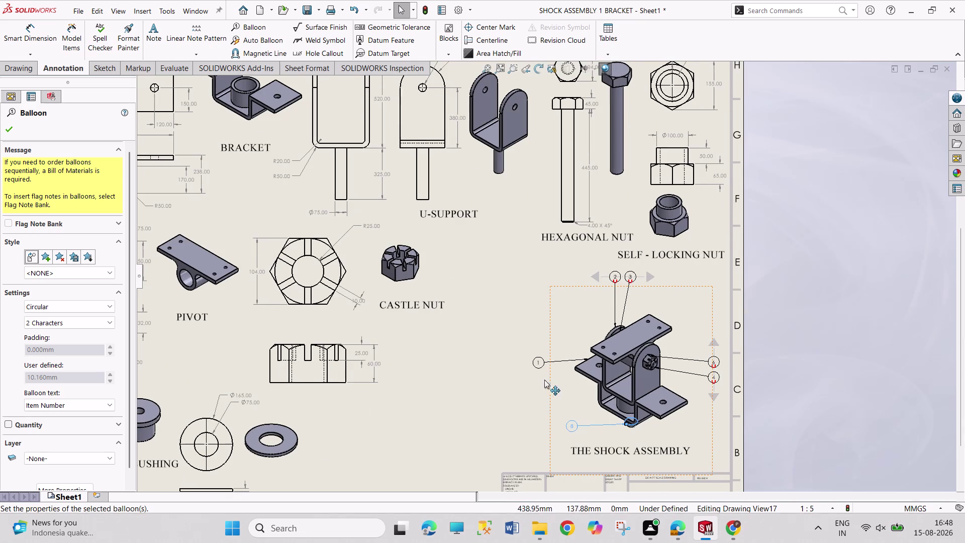
drag(536, 363, 564, 329)
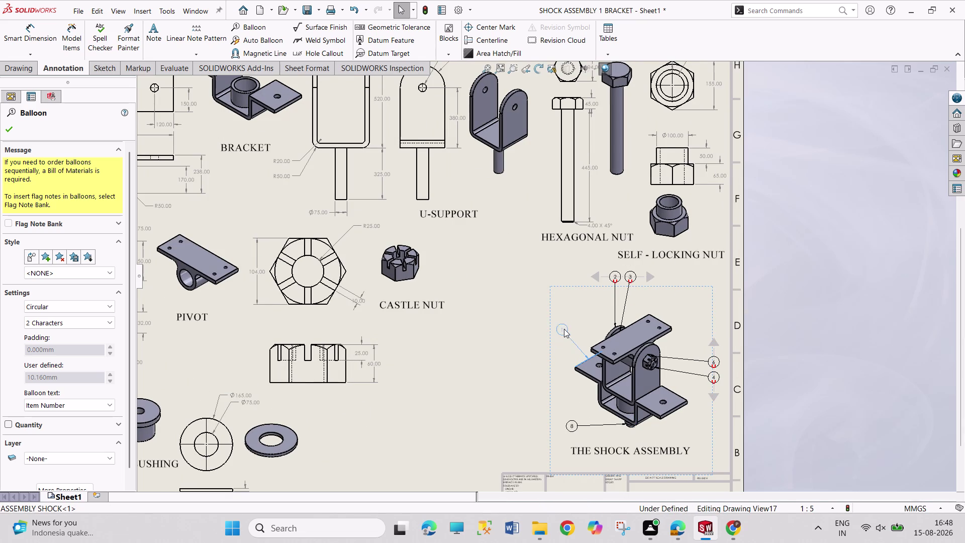
drag(564, 329, 565, 328)
drag(717, 361, 698, 324)
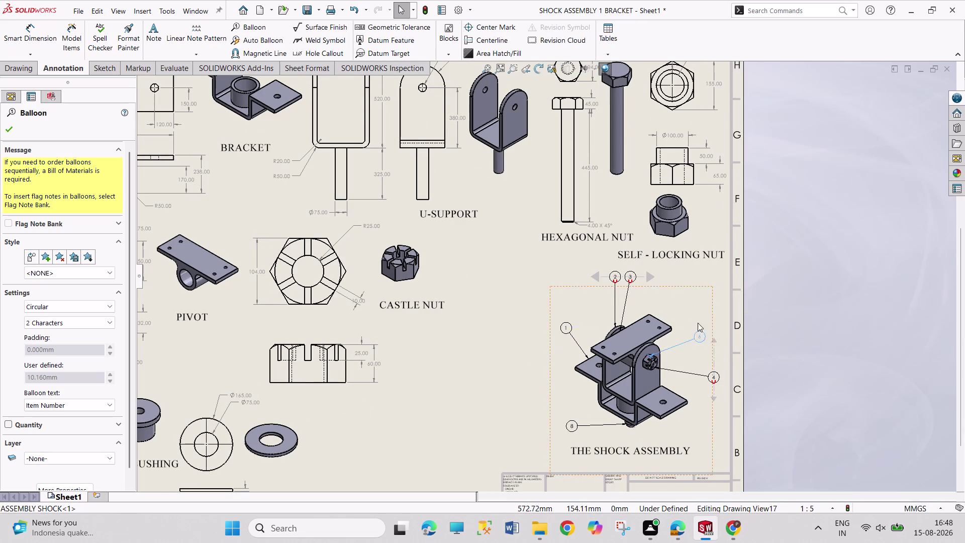
drag(698, 324, 677, 298)
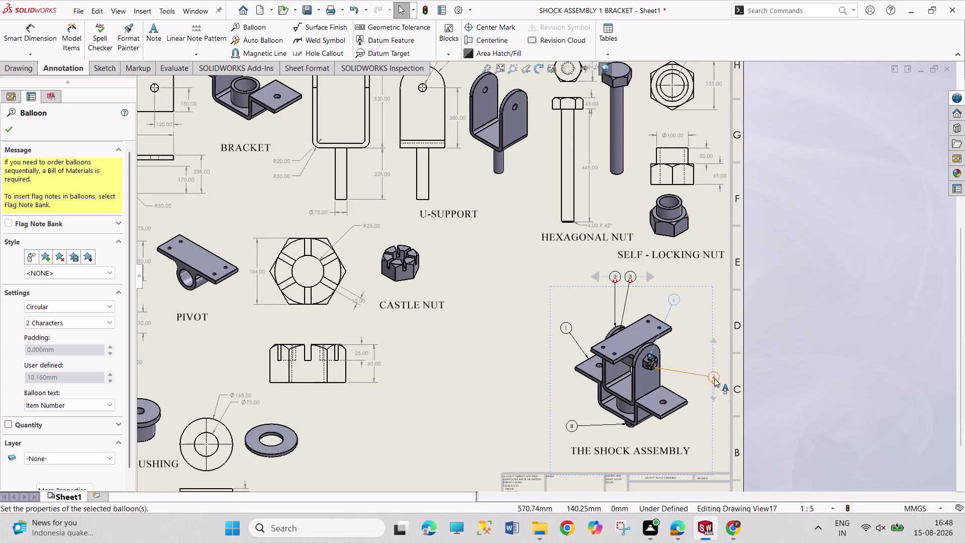
drag(715, 378, 697, 323)
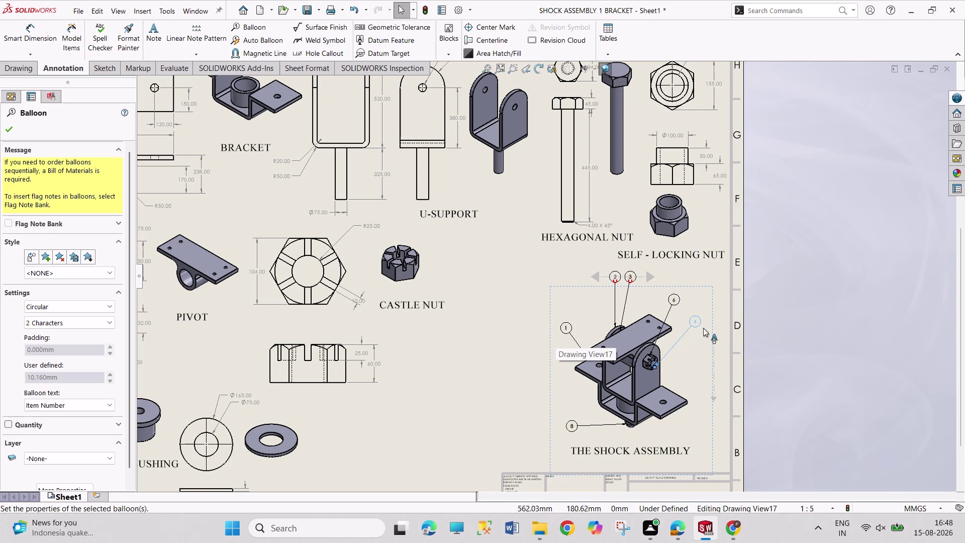
drag(629, 277, 635, 280)
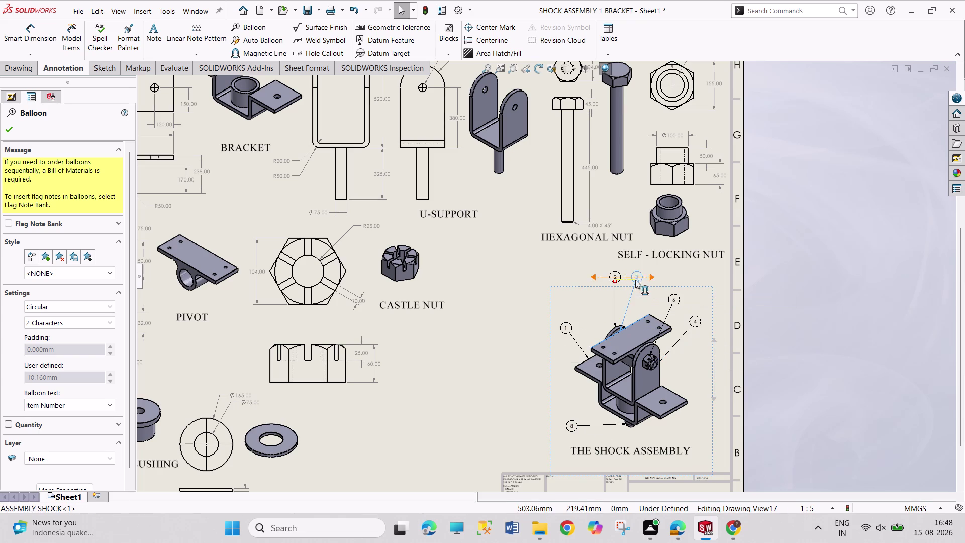
drag(635, 279, 643, 283)
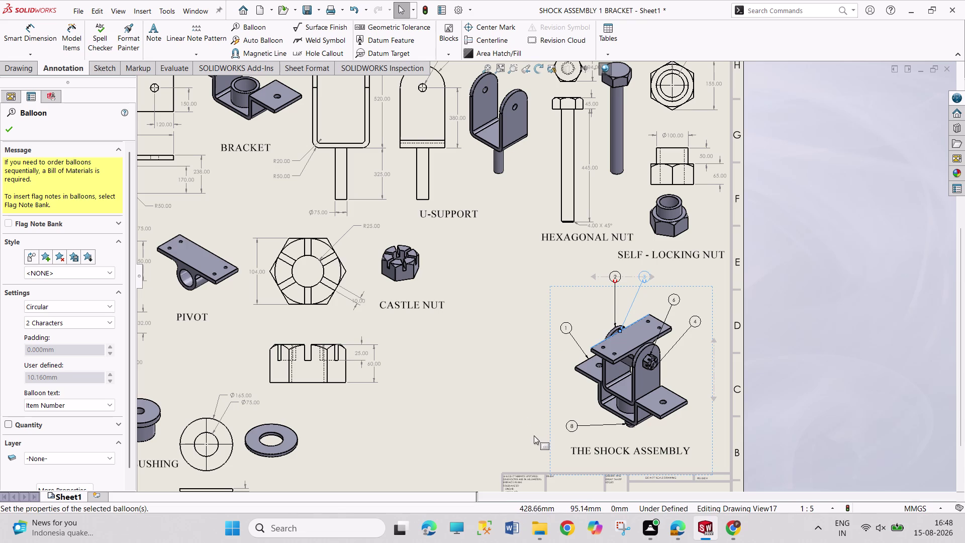